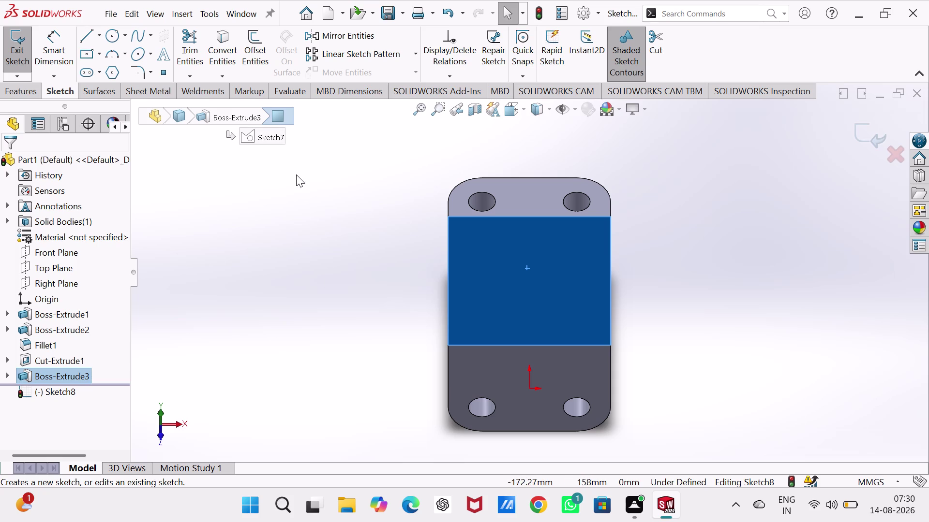
Sketch a circle on the bracket's upper front face and dimension its diameter to 80 mm.
click(116, 40)
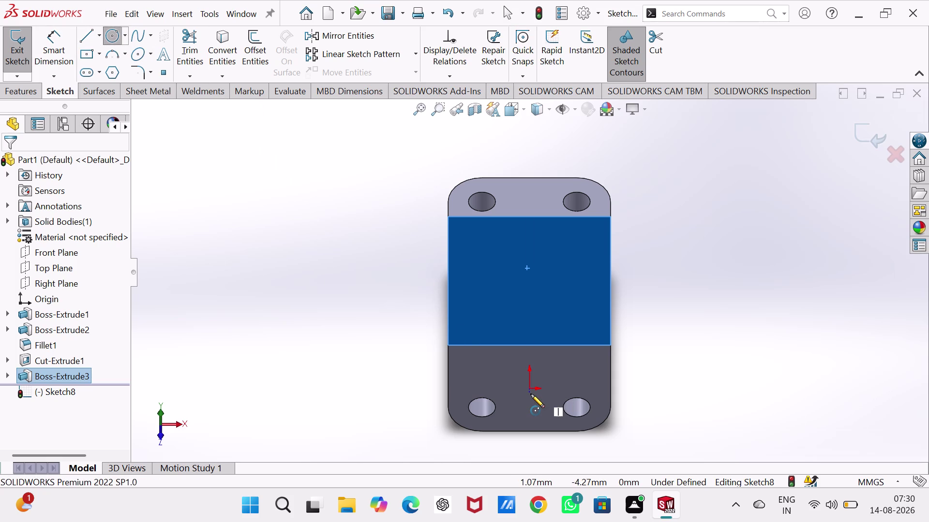
click(528, 255)
click(566, 308)
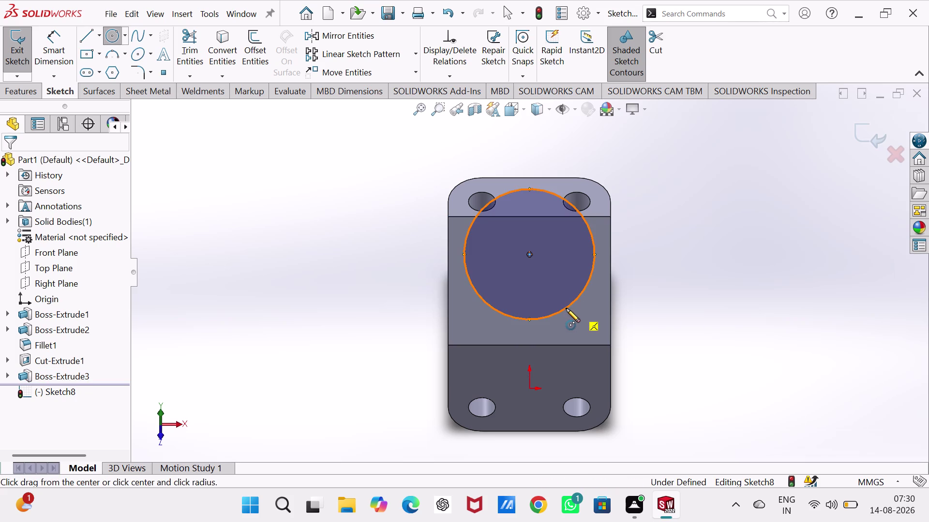
right_drag(698, 293, 698, 195)
click(591, 266)
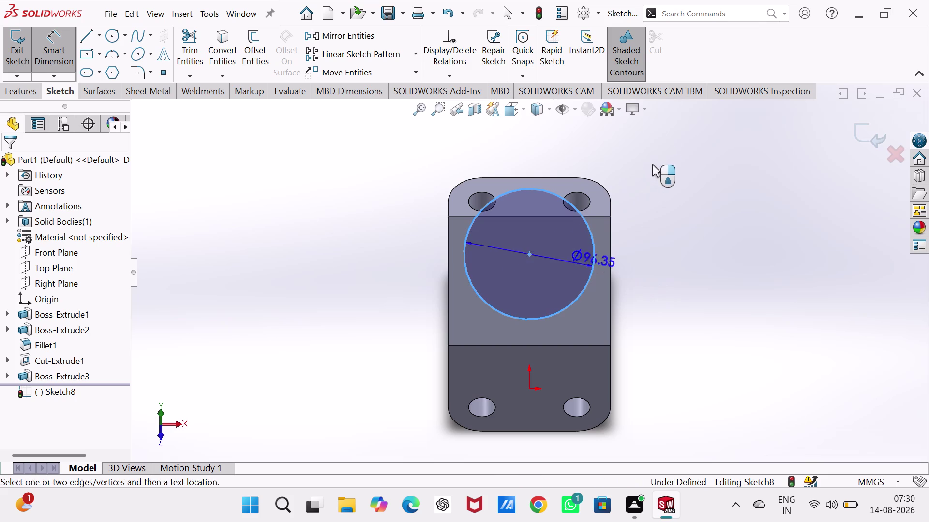
click(661, 150)
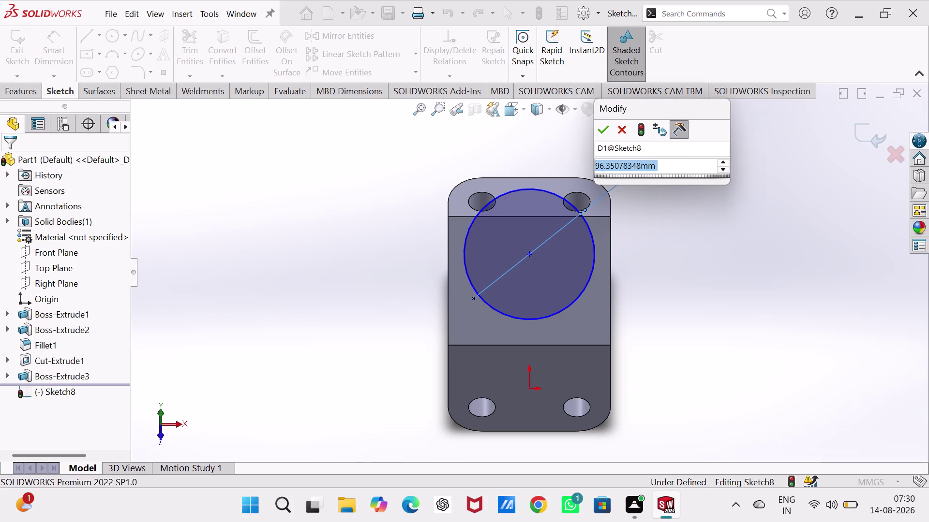
text(8)
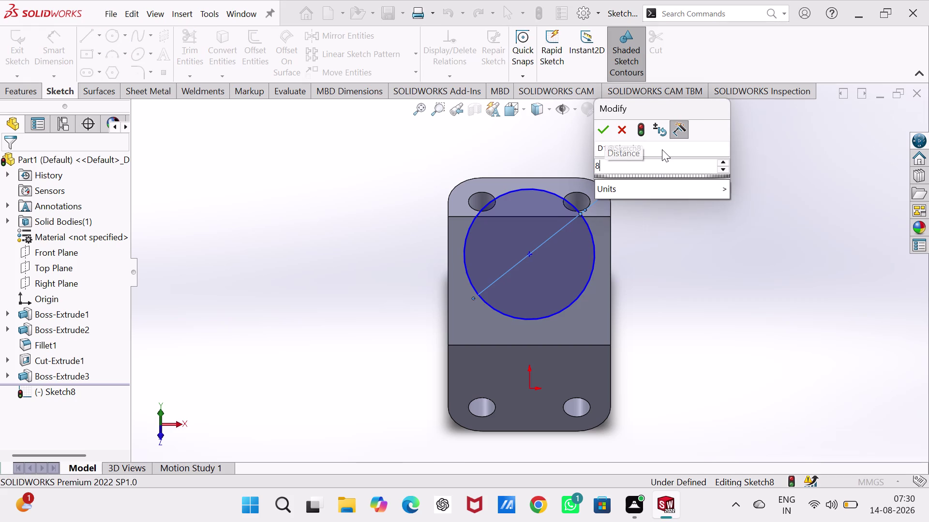
text(0)
key(Return)
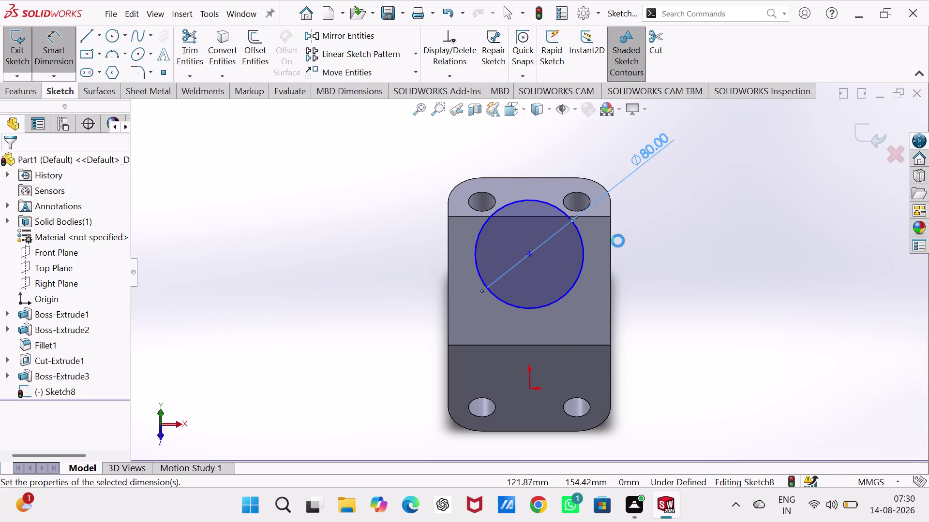
click(89, 42)
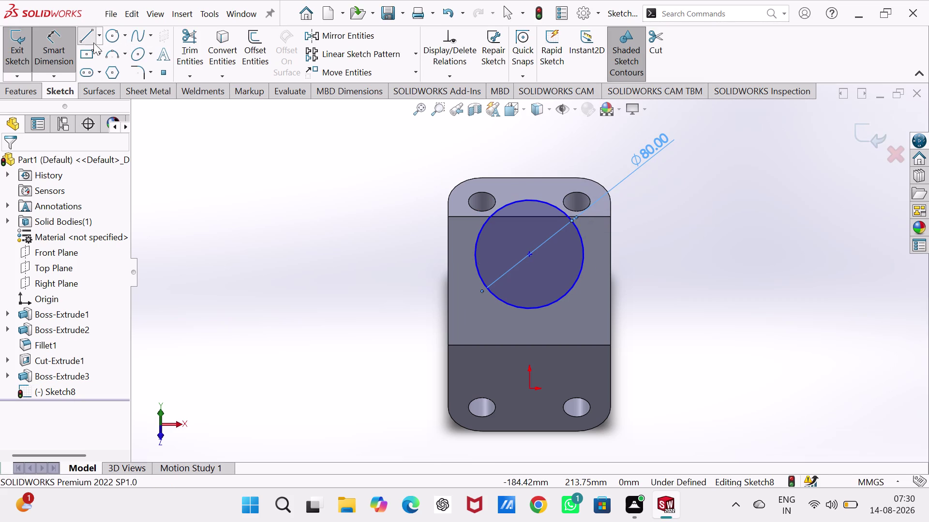
Draw two vertical lines from the bracket's lower edge up to both sides of the 80 mm circle.
click(474, 256)
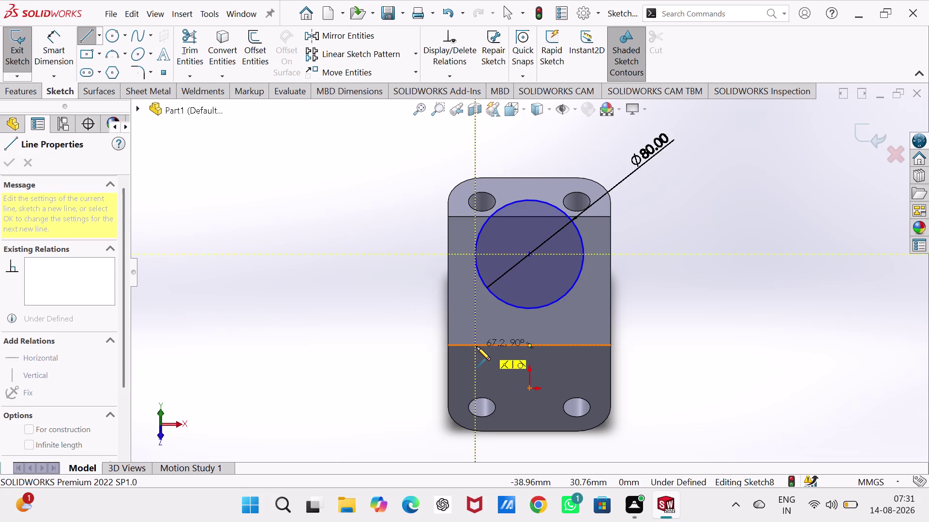
click(476, 345)
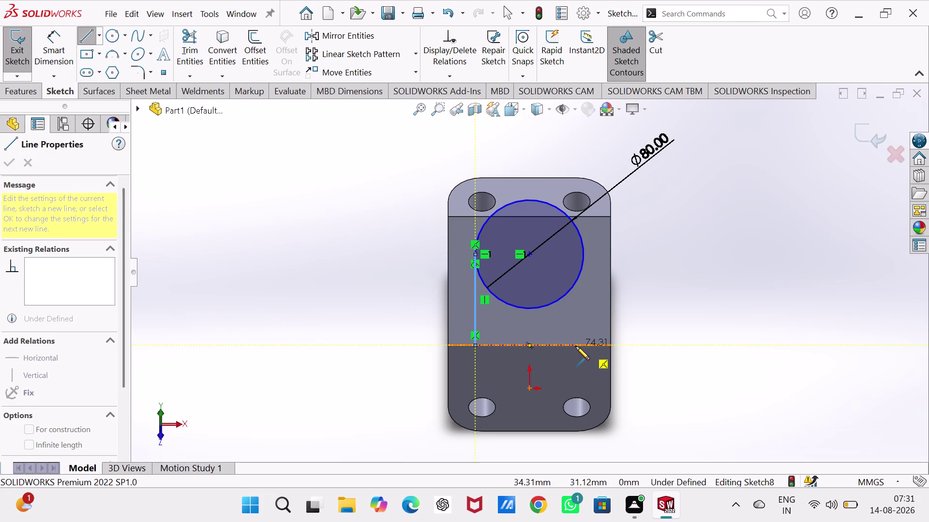
click(583, 345)
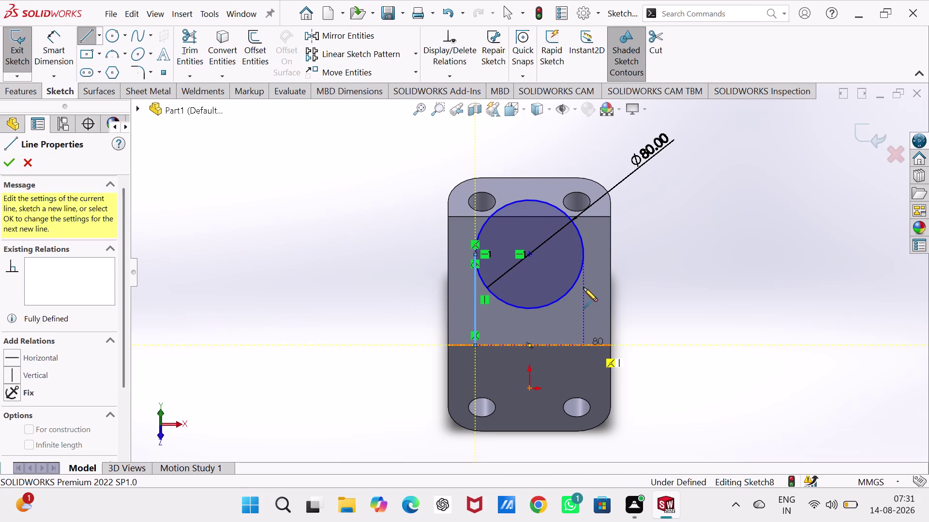
click(584, 253)
key(Escape)
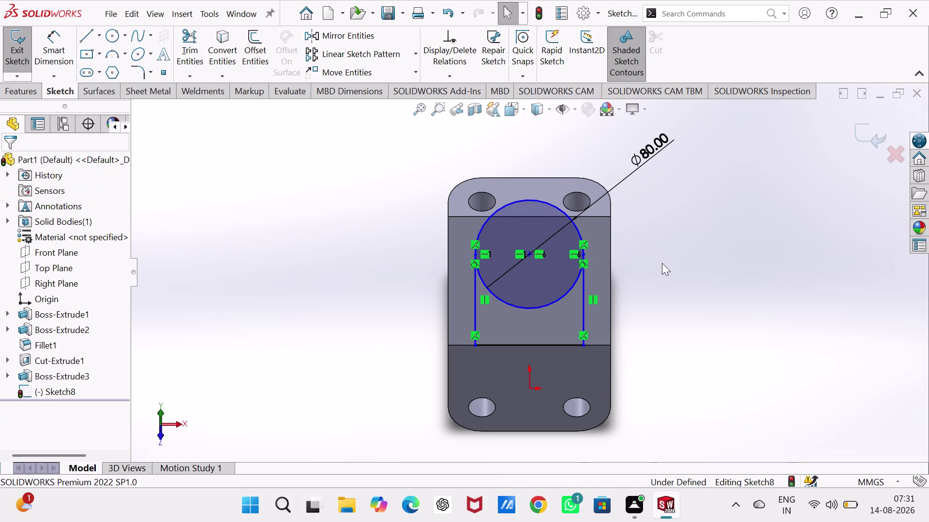
click(195, 46)
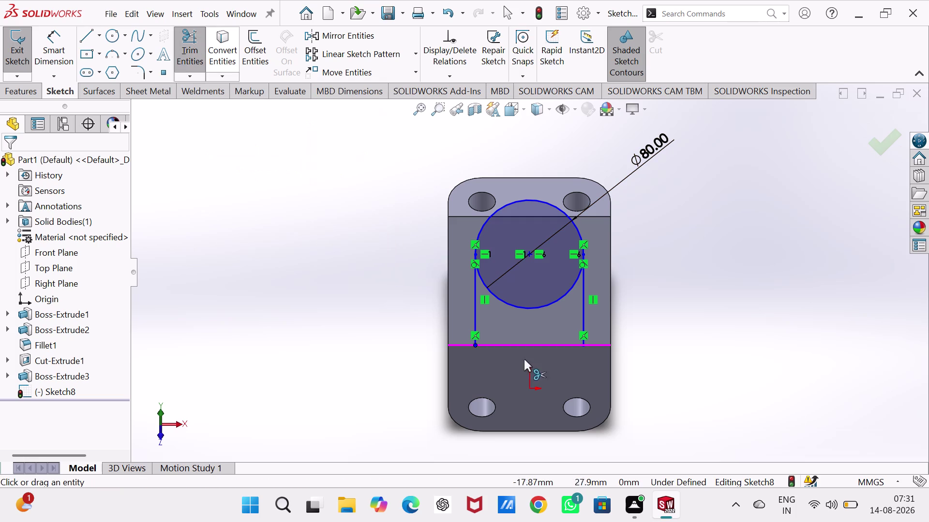
Trim away the circle's lower arc, then start and cancel an arc-centre-to-origin dimension.
click(525, 309)
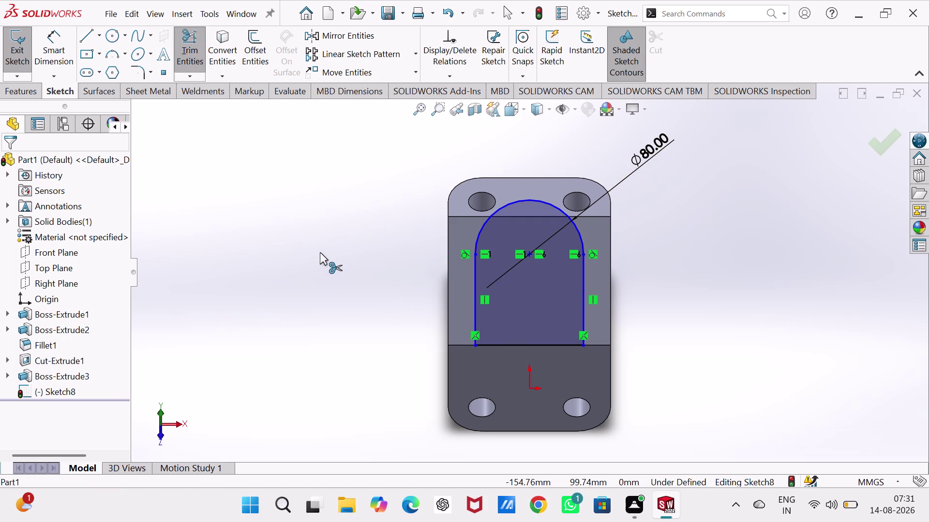
key(Escape)
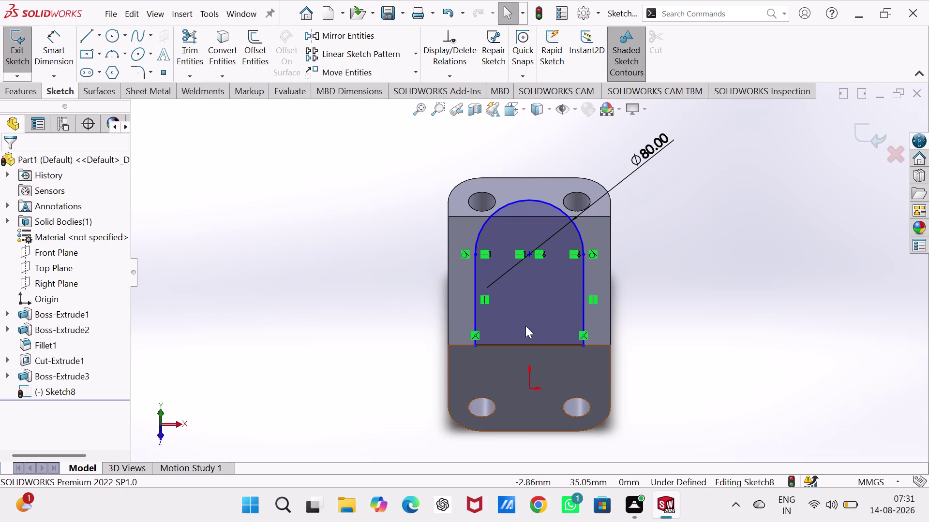
right_drag(270, 372, 290, 195)
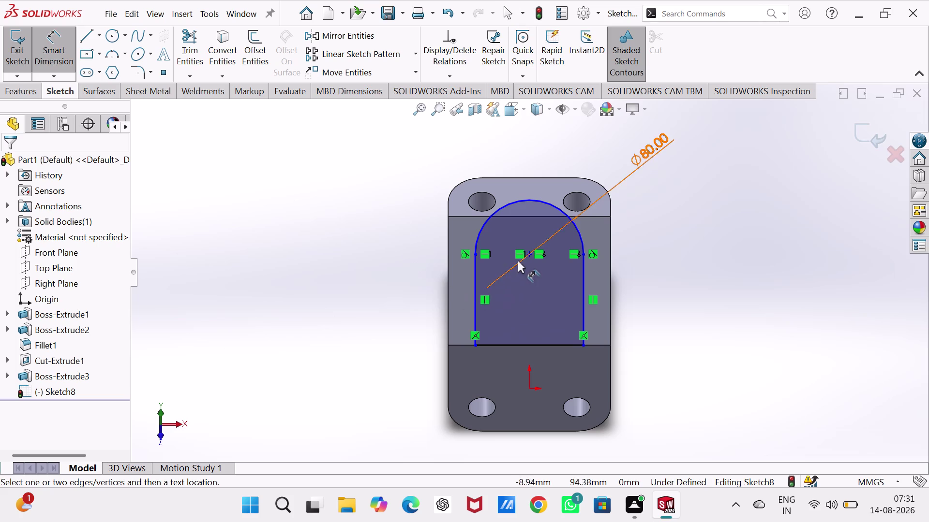
click(528, 254)
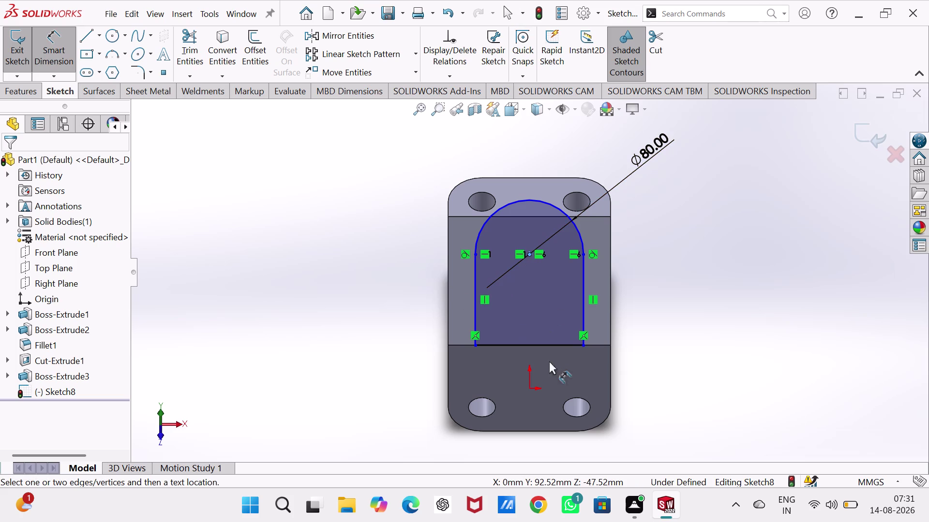
click(531, 389)
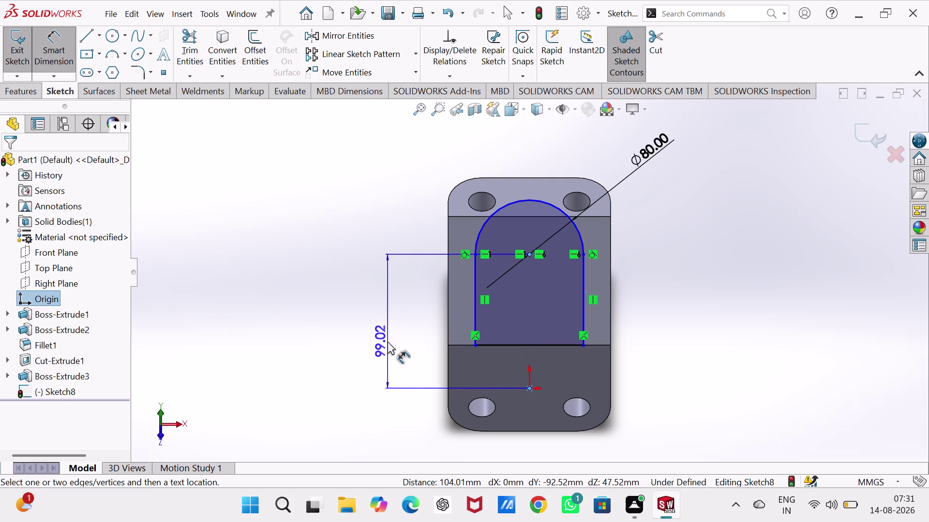
key(Escape)
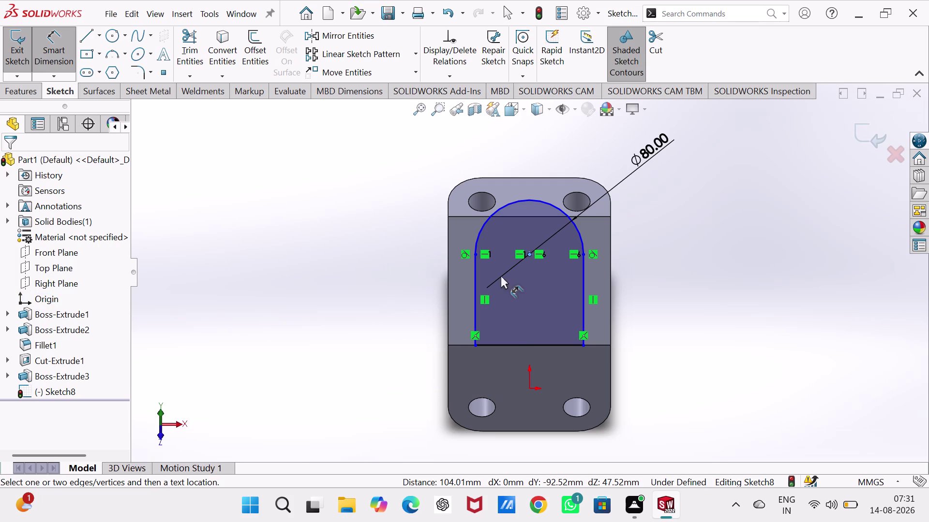
Zoom in and out to inspect the trimmed U-shaped profile.
scroll(up, 3)
scroll(down, 3)
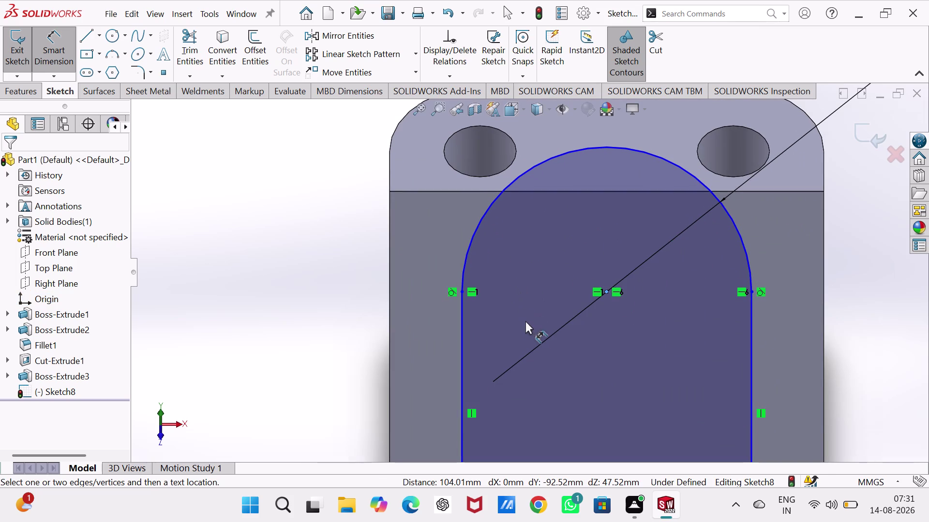
scroll(up, 3)
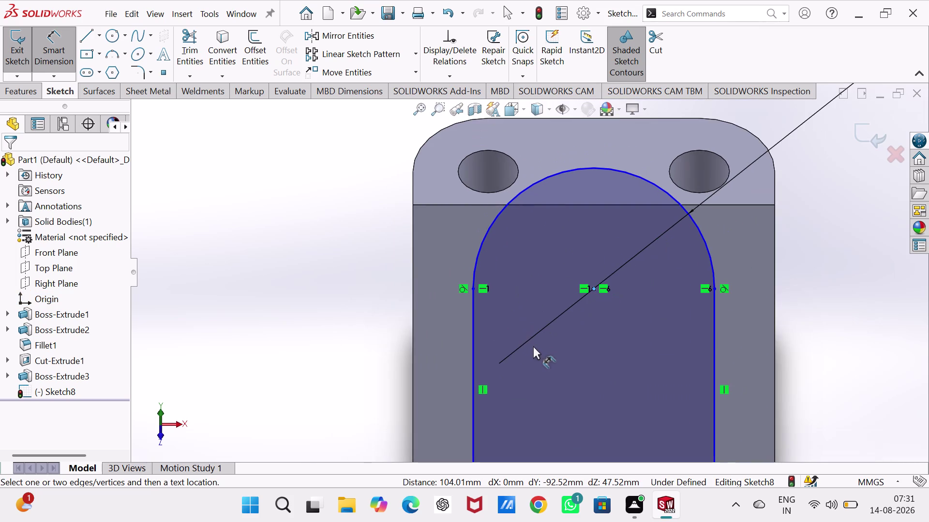
scroll(up, 3)
scroll(down, 3)
scroll(down, 3)
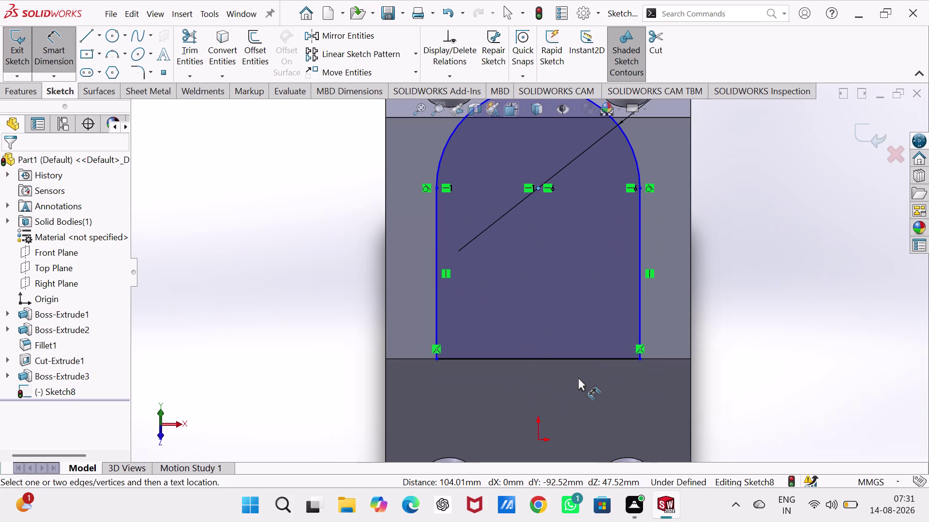
key(Escape)
key(Escape)
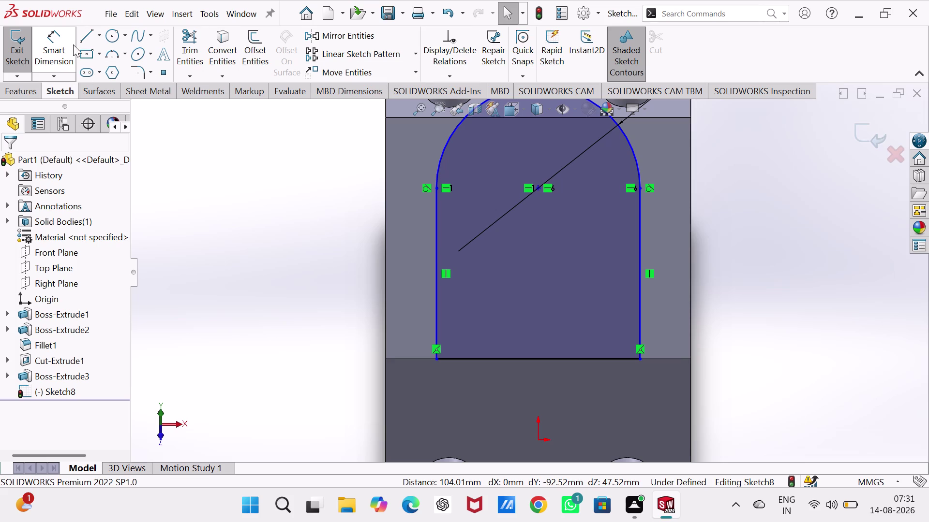
Draw a vertical centreline from the origin up into the middle of the U-shaped profile.
click(98, 34)
click(101, 68)
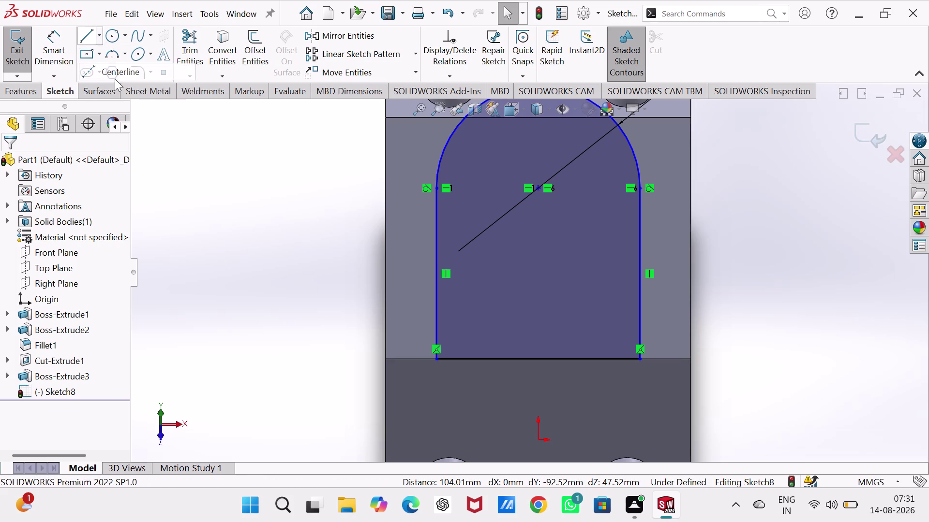
click(538, 439)
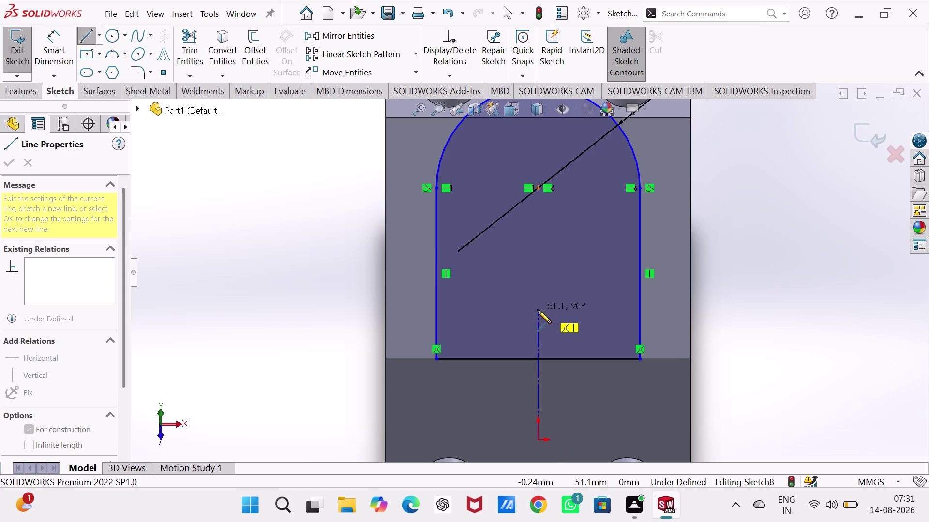
click(538, 310)
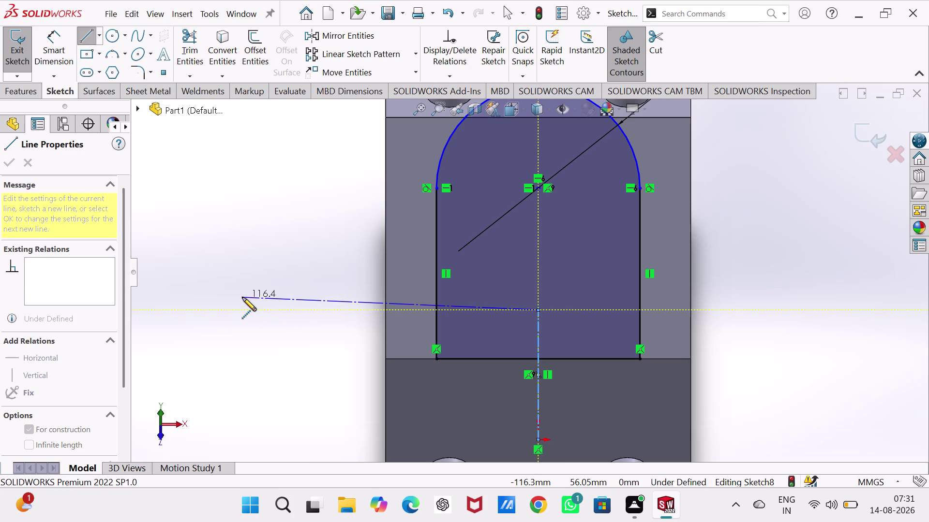
key(Escape)
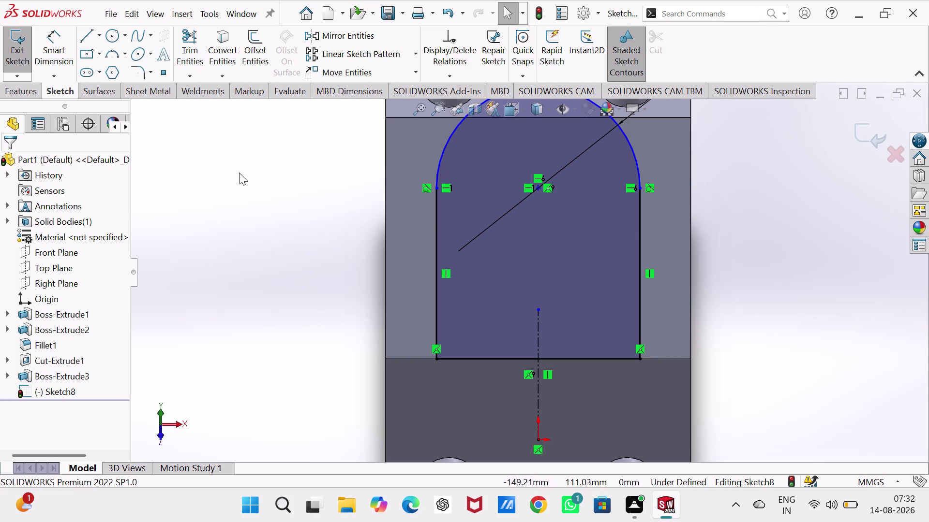
click(439, 313)
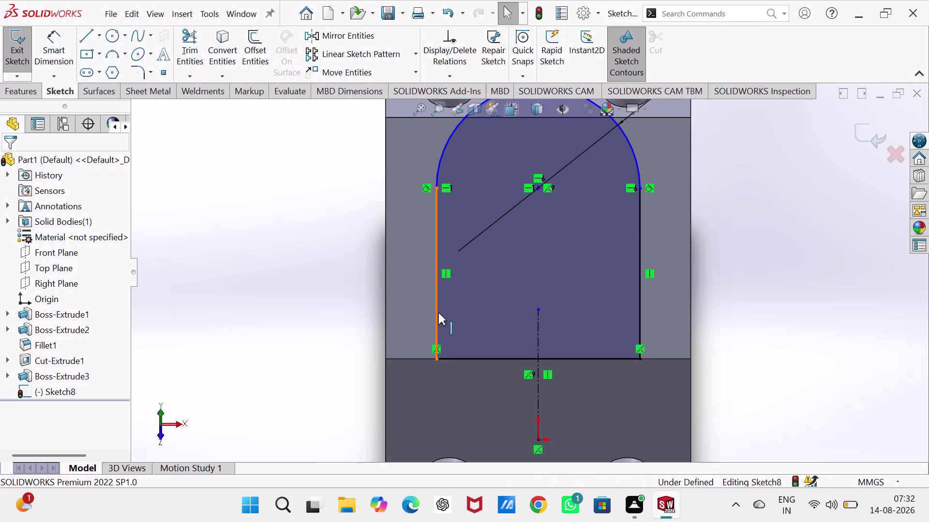
Make the slot's two vertical side lines symmetric about the centreline.
click(639, 303)
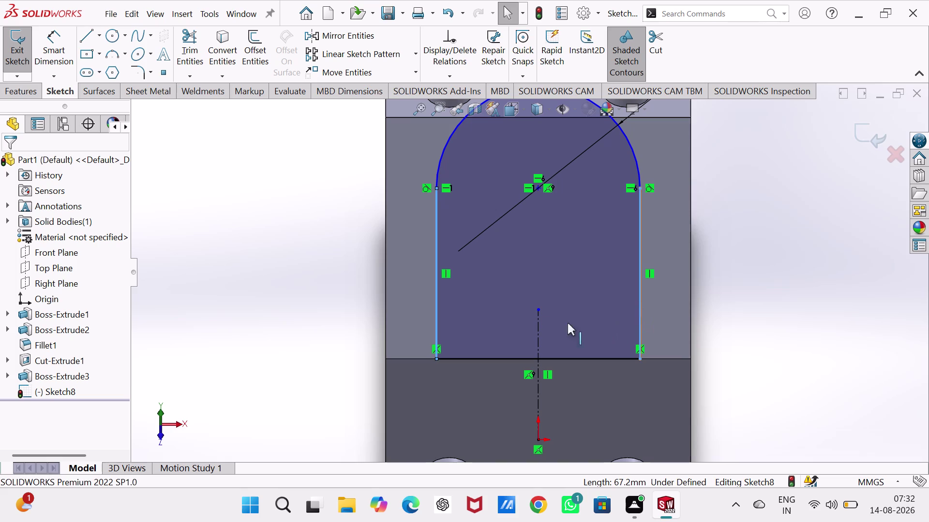
click(536, 313)
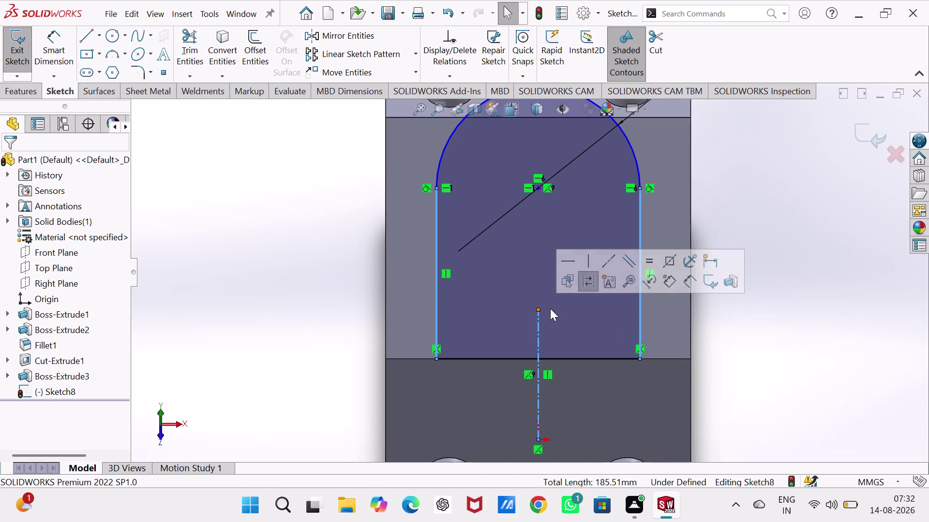
click(669, 260)
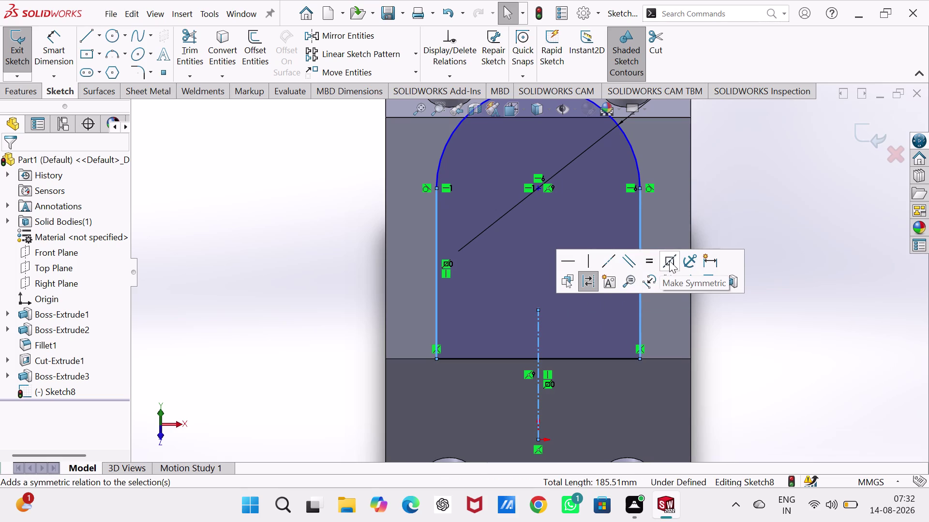
click(293, 252)
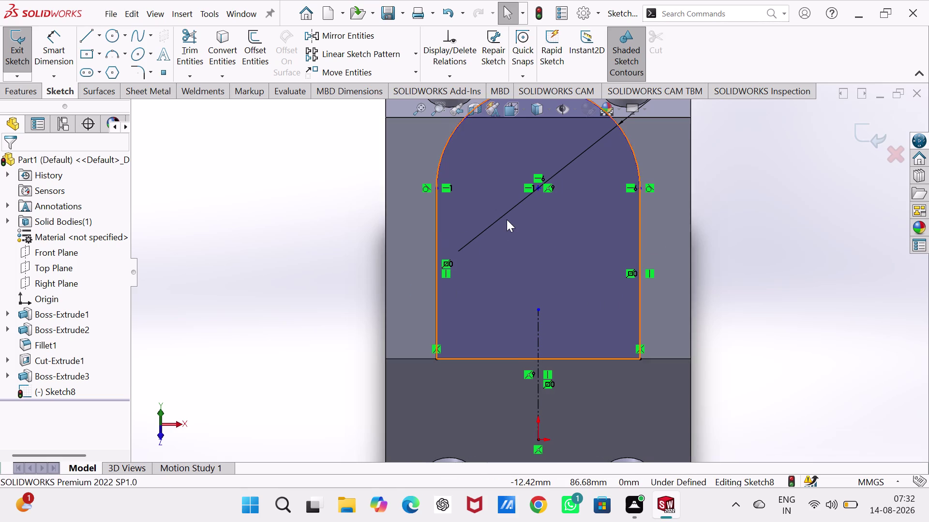
scroll(up, 3)
scroll(down, 3)
scroll(up, 3)
scroll(down, 3)
scroll(up, 3)
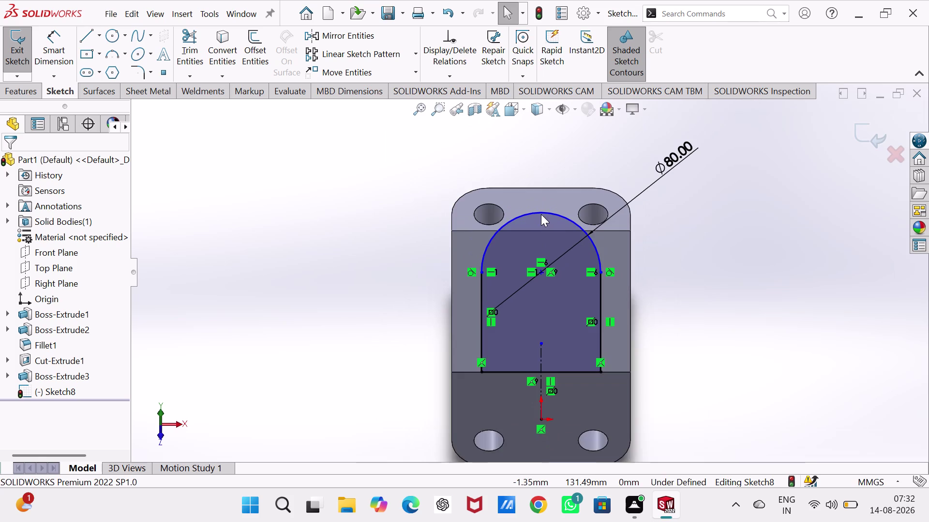
scroll(down, 3)
Delete the Ø80.00 dimension and dimension the top arc with a 40 mm radius.
click(738, 140)
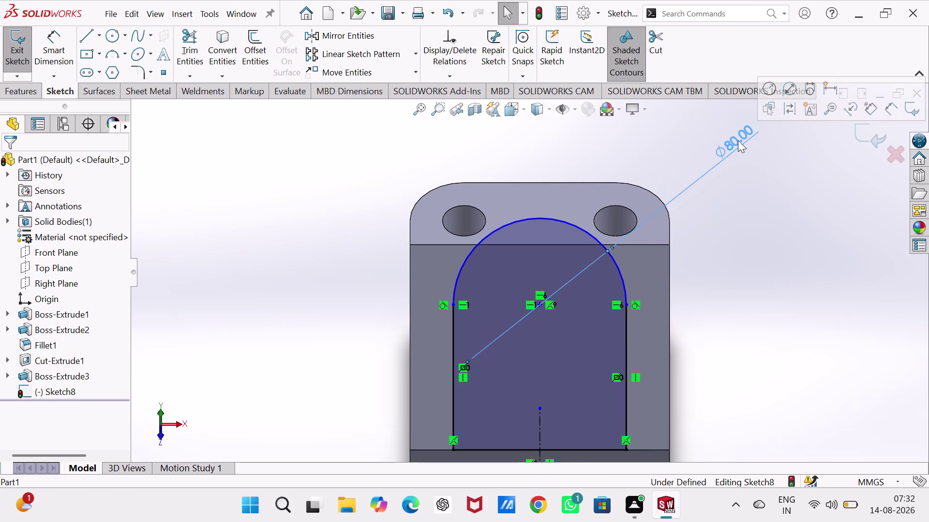
key(Delete)
right_drag(286, 365, 286, 359)
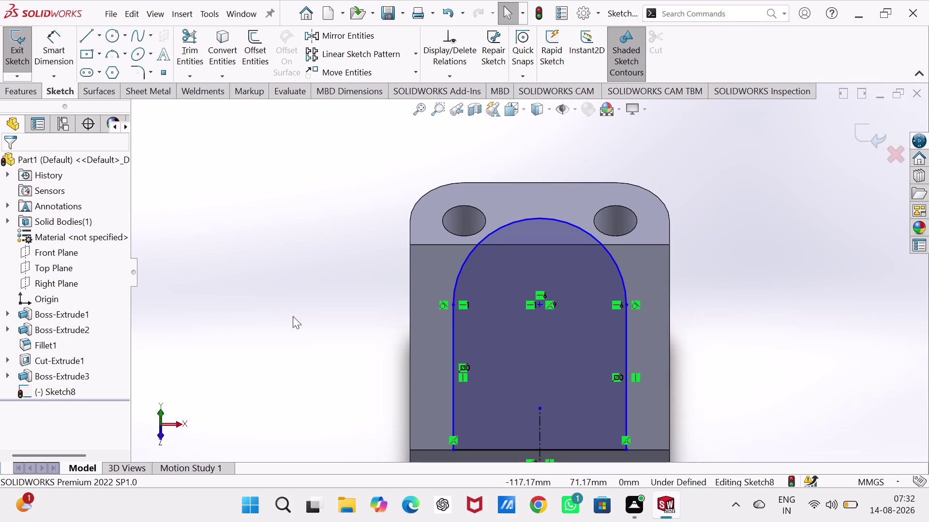
right_drag(286, 360, 299, 211)
click(565, 222)
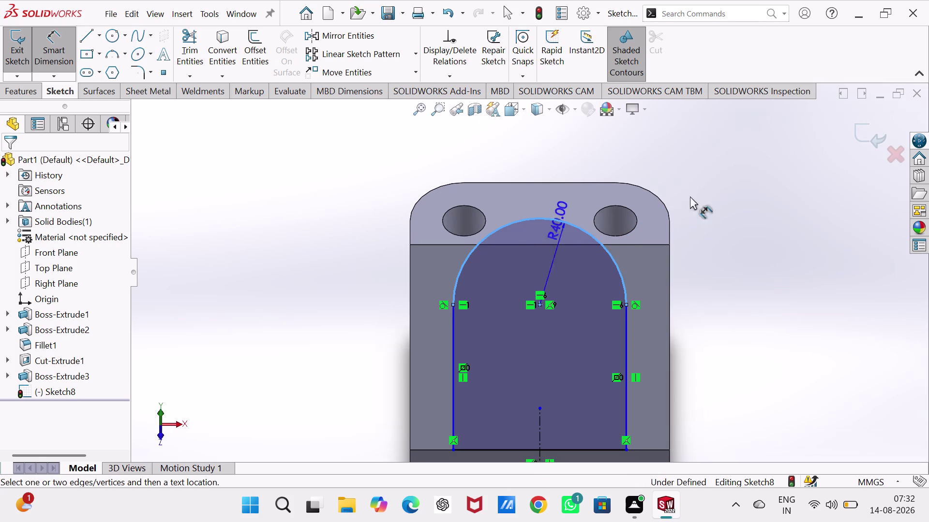
click(740, 178)
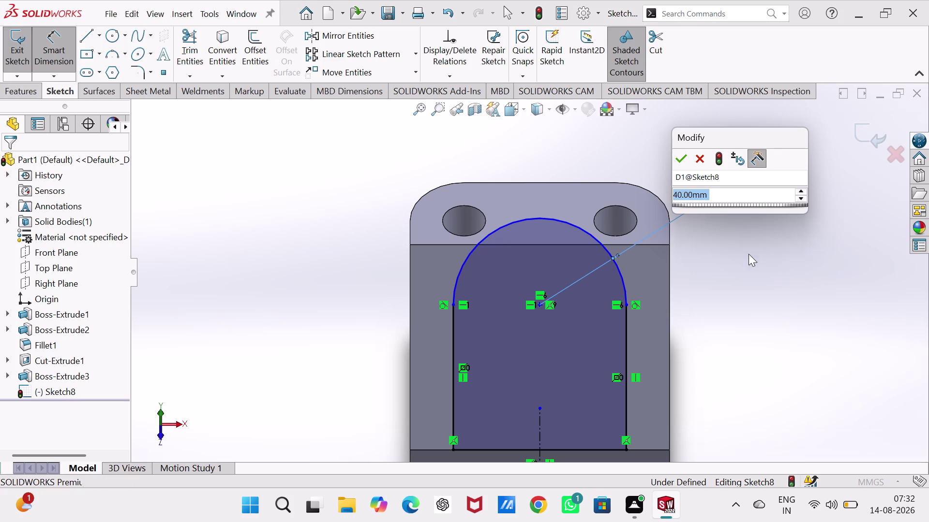
click(676, 161)
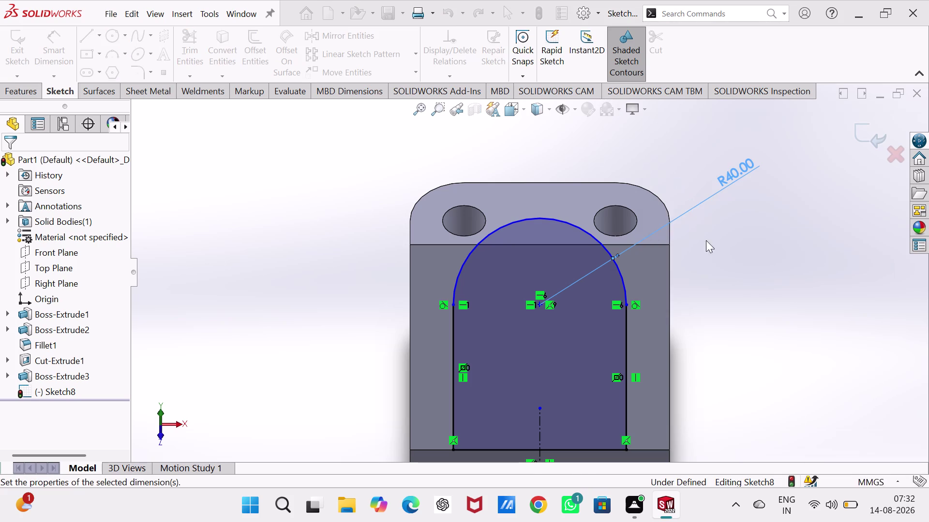
click(802, 314)
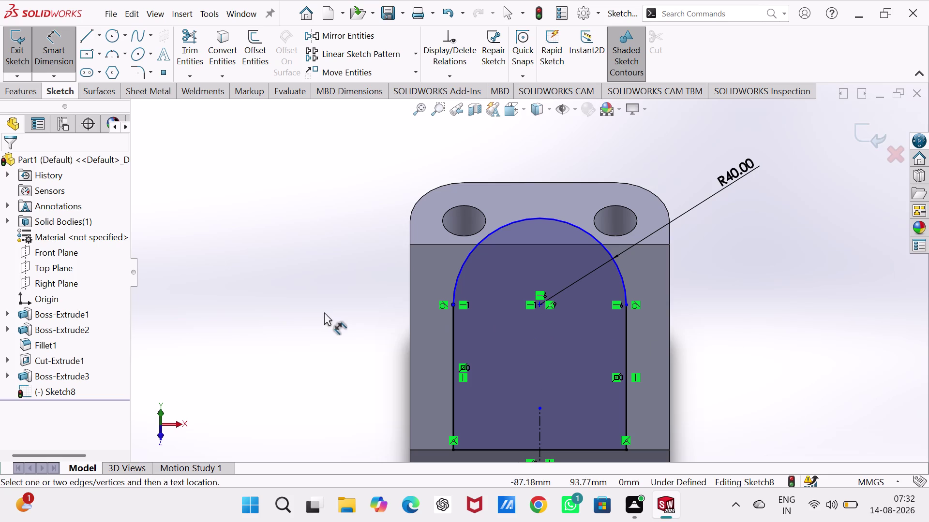
Add a Vertical relation between the arc's centre point and the centreline's endpoint.
key(Escape)
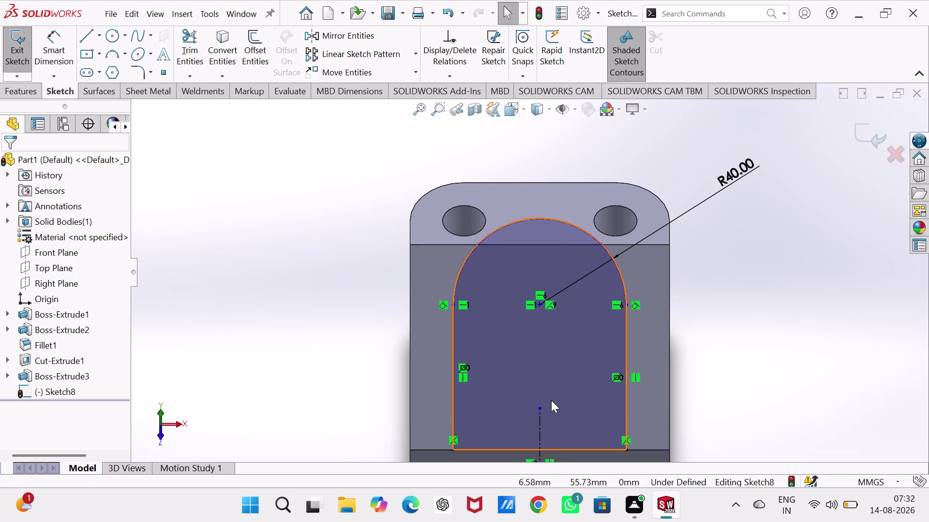
click(539, 408)
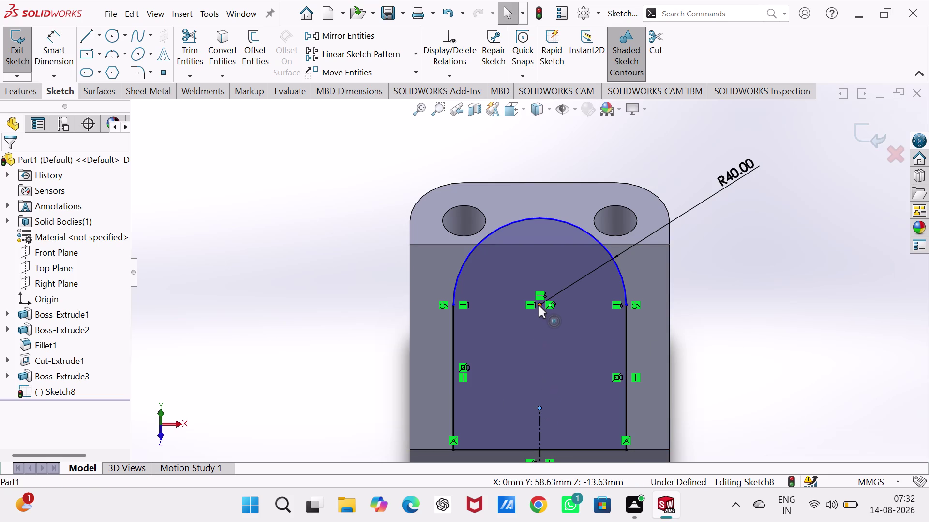
click(538, 304)
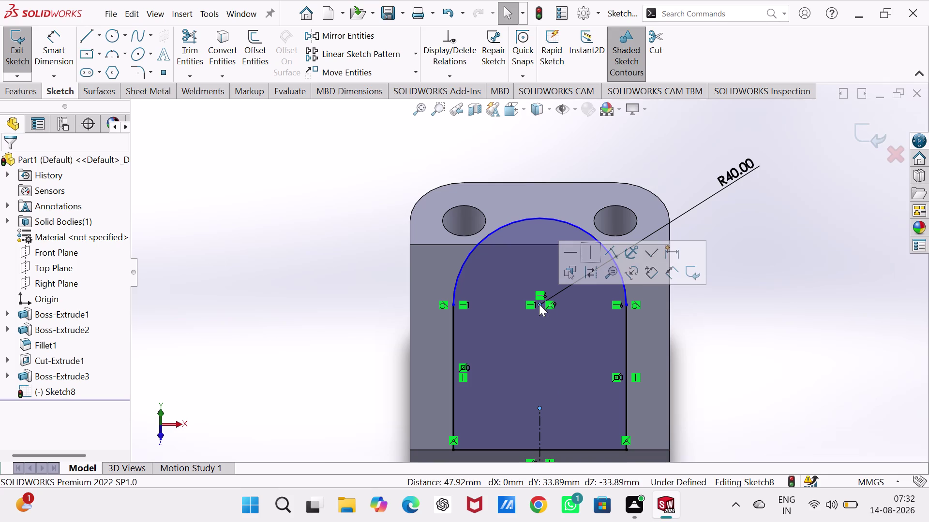
click(589, 258)
click(760, 333)
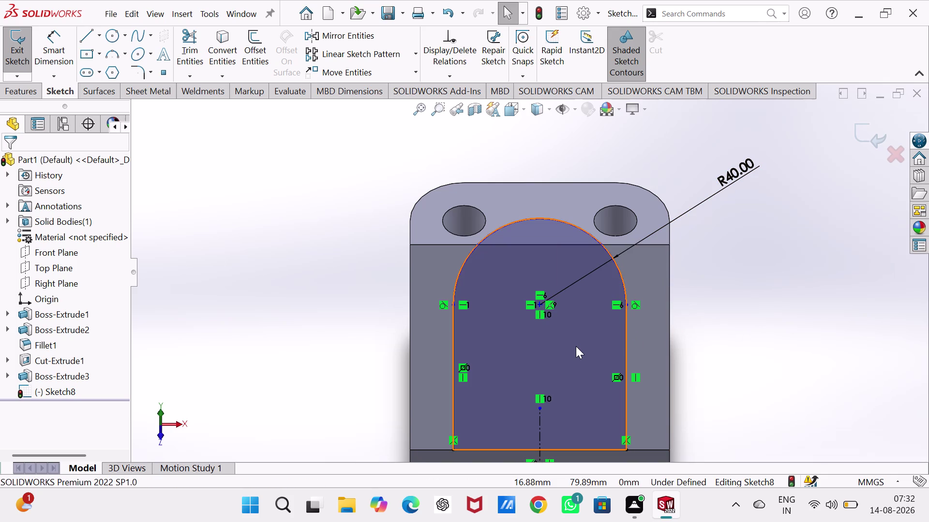
Zoom in and out to inspect the constrained slot sketch.
scroll(down, 3)
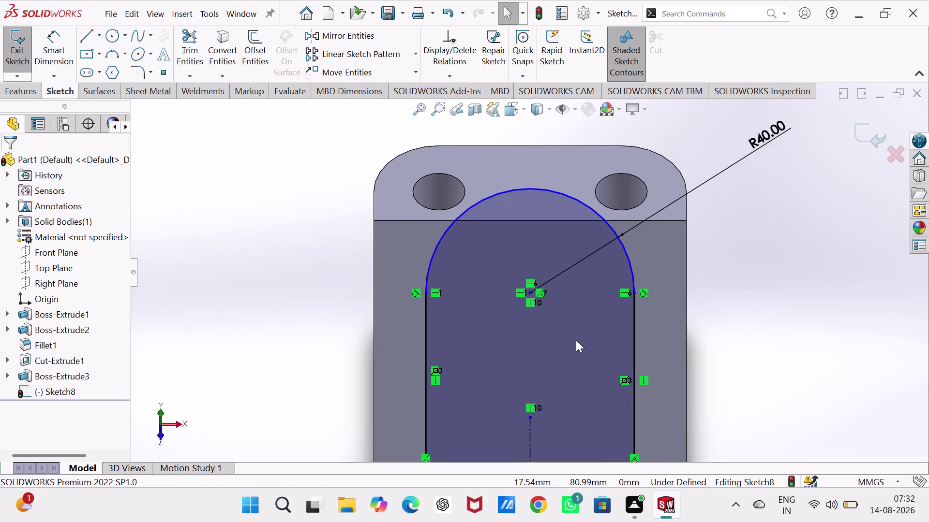
scroll(down, 3)
scroll(up, 3)
scroll(up, 3)
scroll(up, 3)
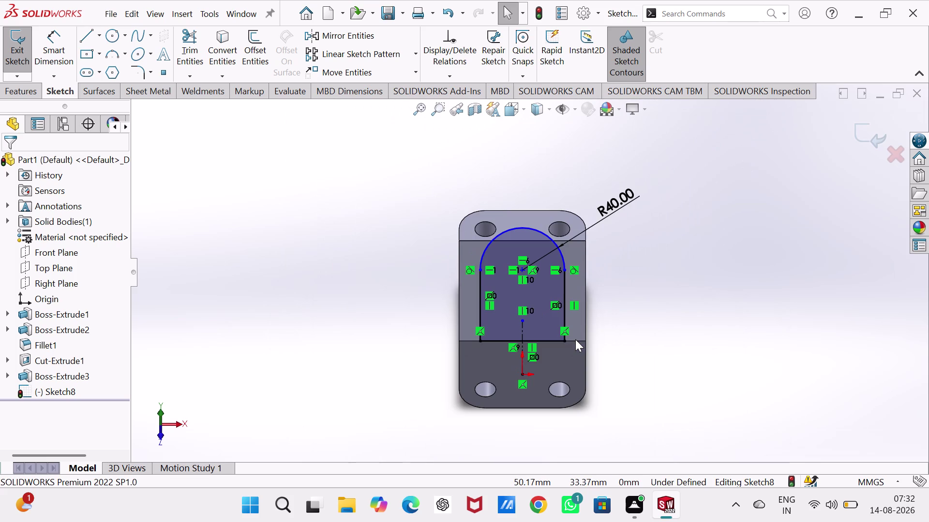
scroll(down, 3)
scroll(down, 3)
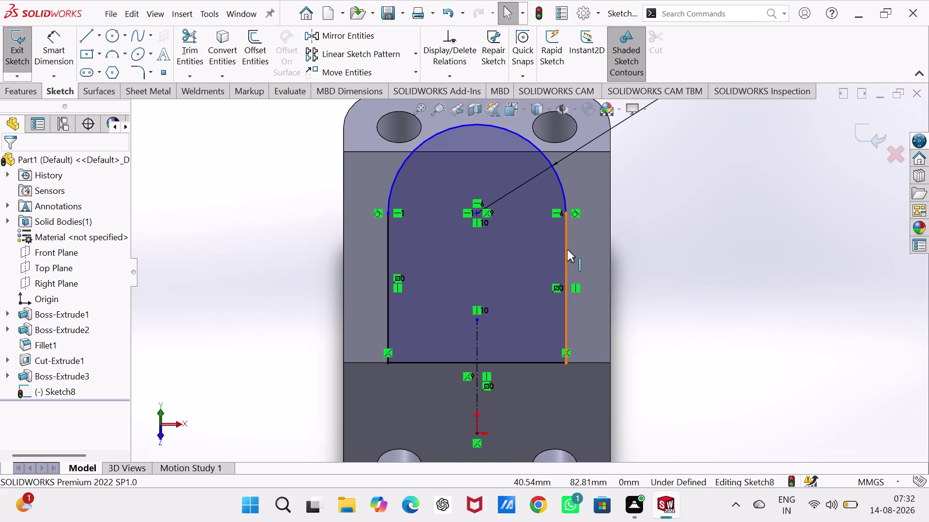
drag(564, 251, 553, 254)
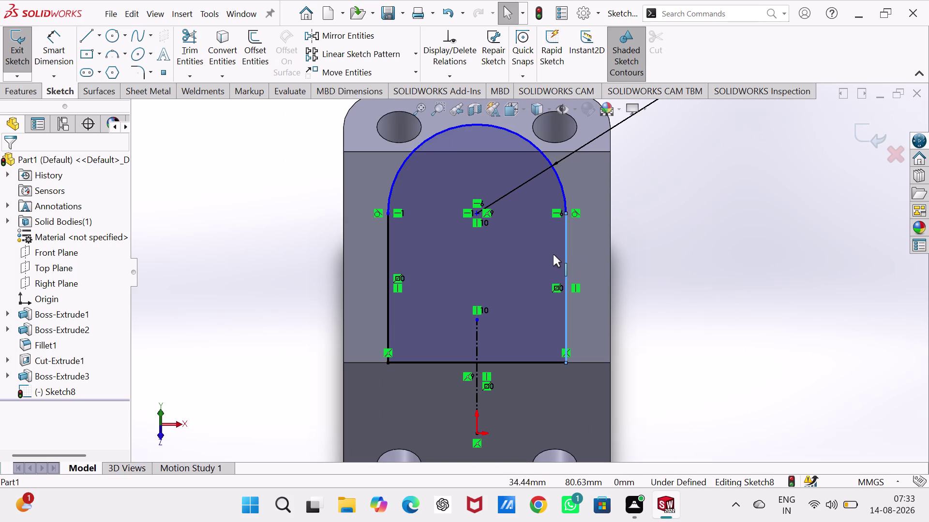
Dimension the arc centre 80 mm above the centreline's bottom end.
drag(553, 254, 553, 255)
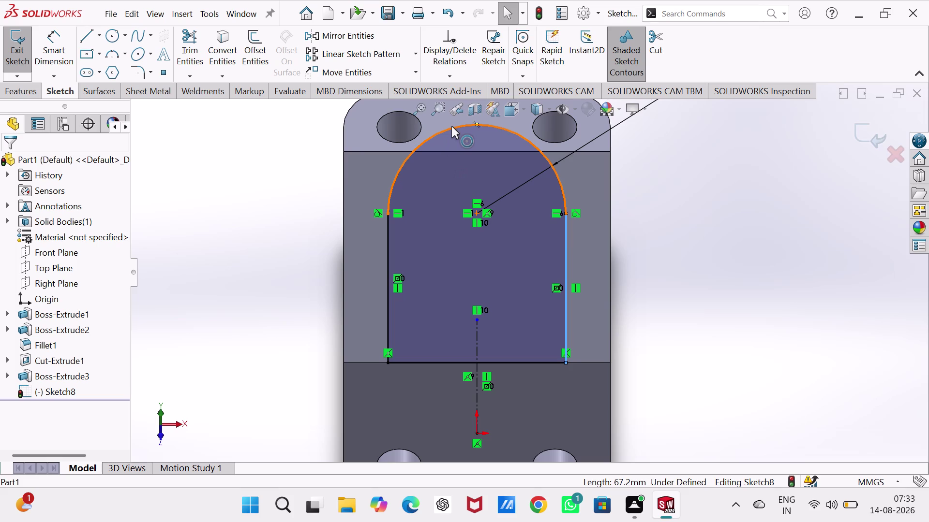
right_drag(287, 276, 286, 111)
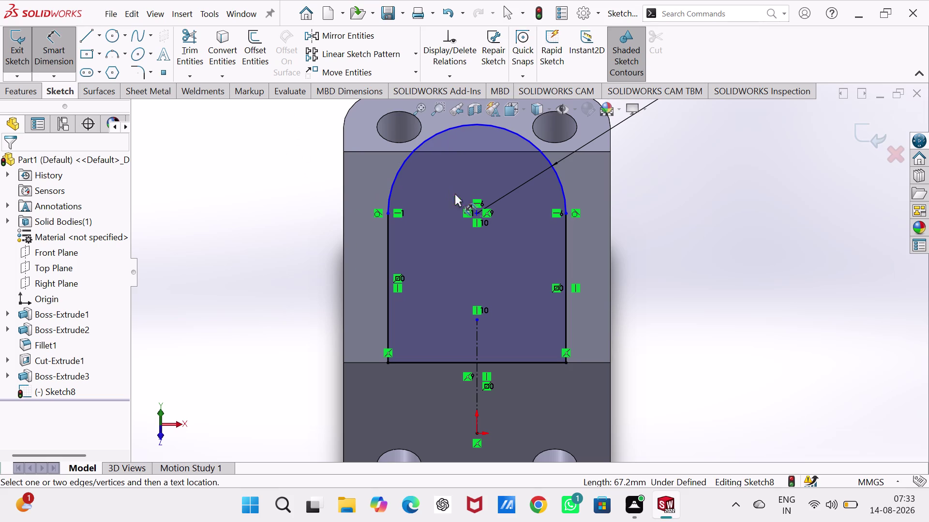
click(477, 211)
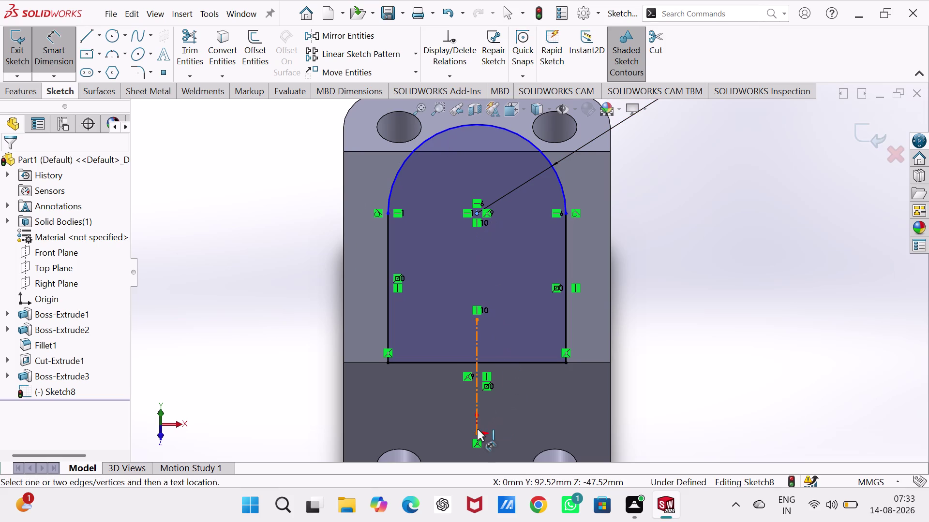
click(475, 433)
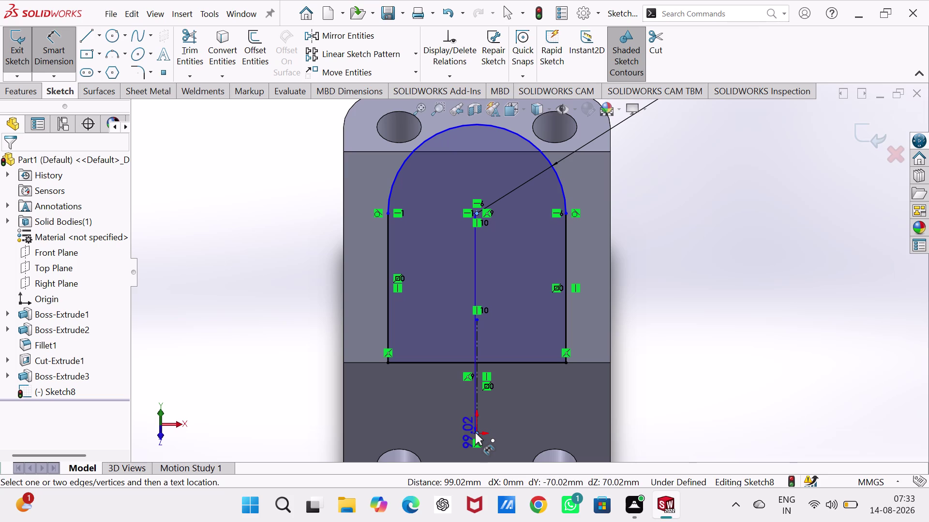
click(288, 311)
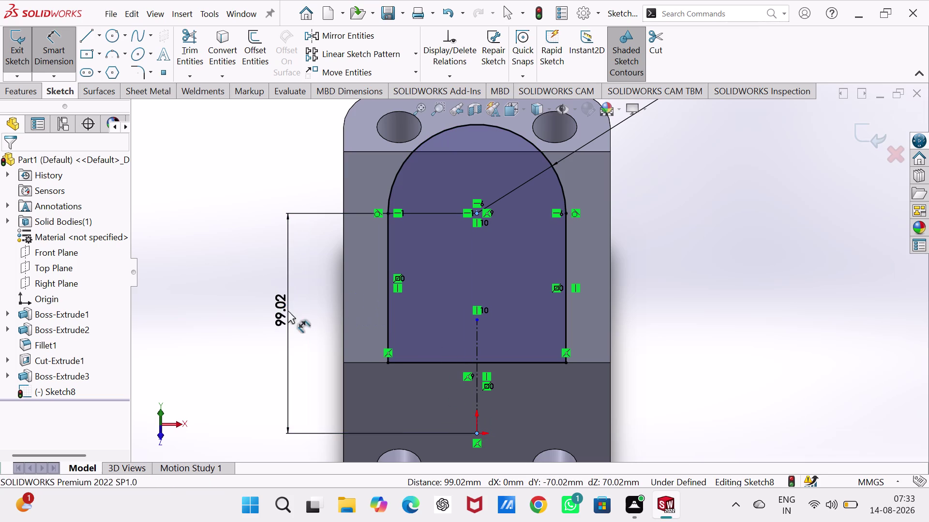
text(80)
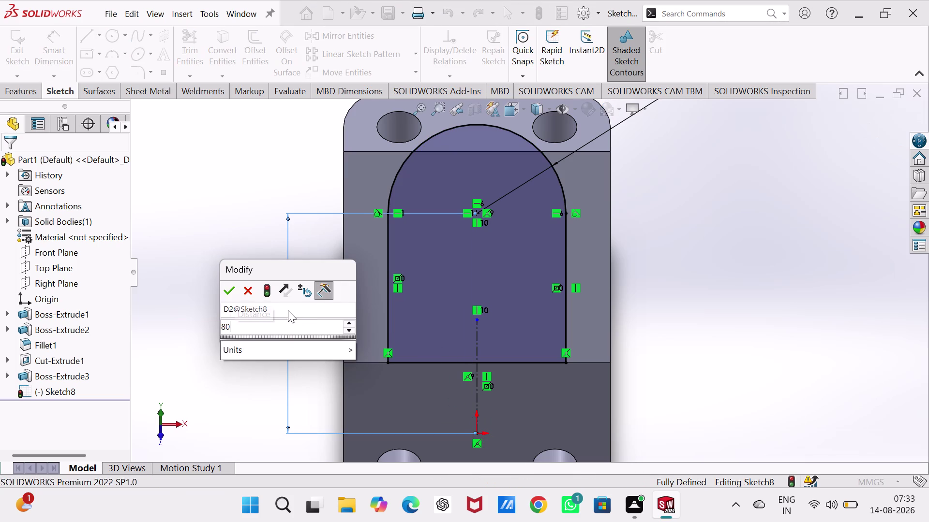
key(Return)
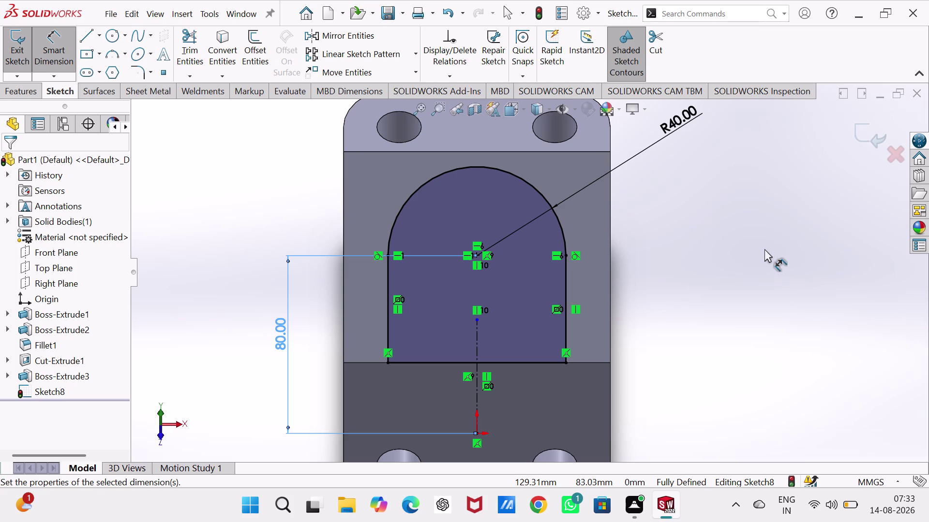
Delete the 80.00 distance dimension and clear the selection.
key(Escape)
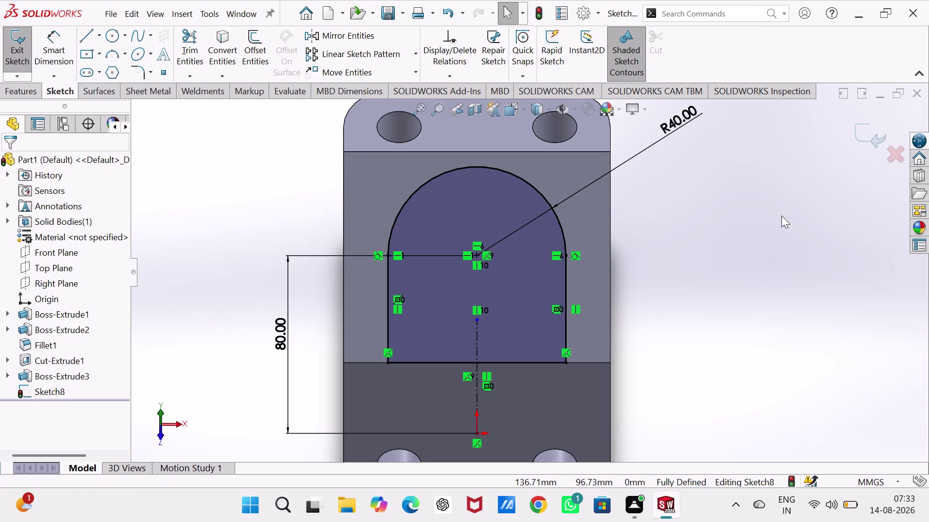
click(285, 313)
key(Delete)
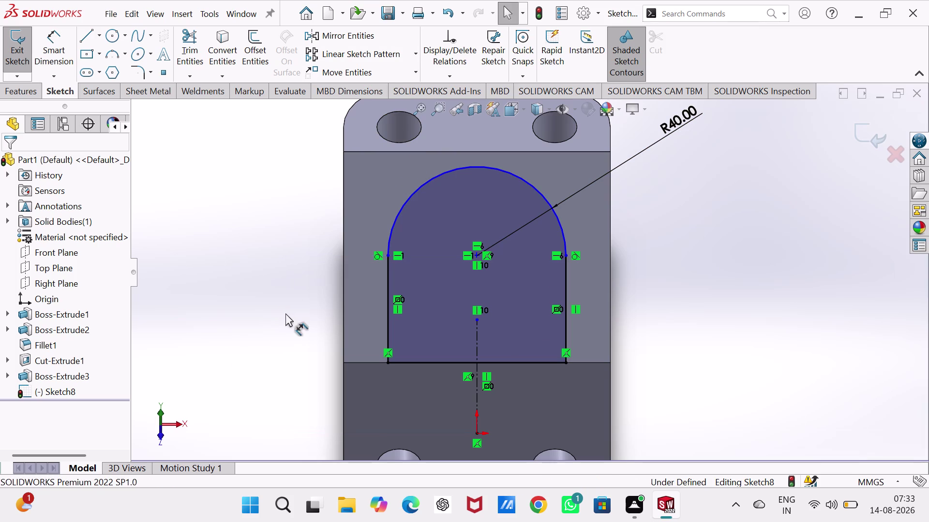
click(457, 152)
click(459, 168)
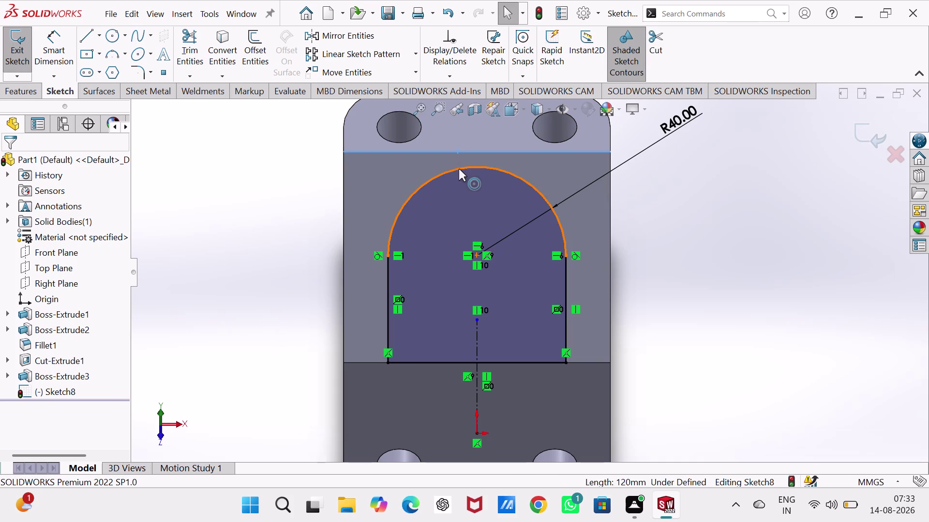
Make the top arc tangent to the top edge and draw a circle at the arc centre.
click(487, 119)
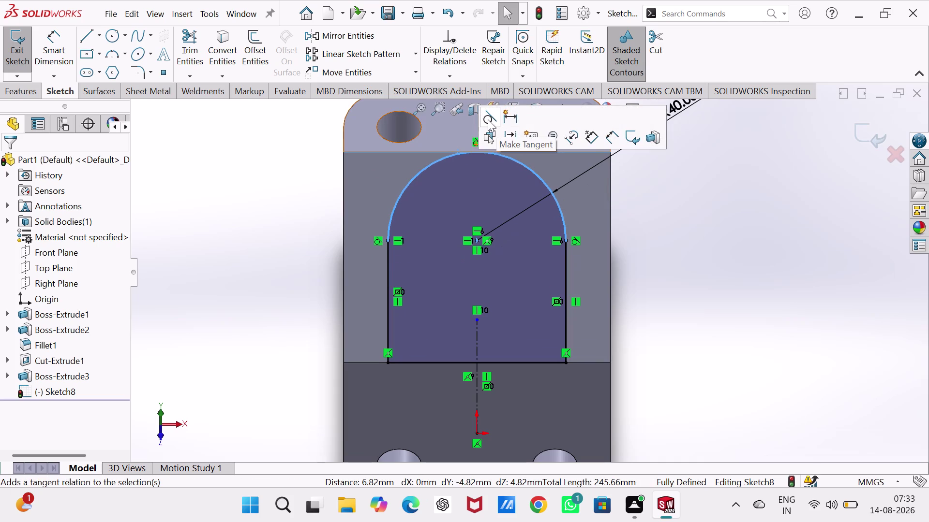
click(258, 232)
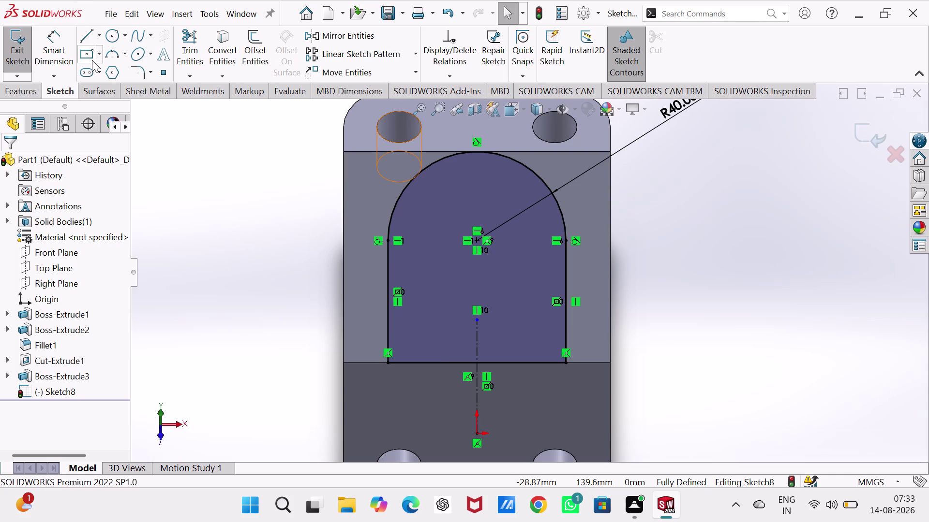
click(111, 36)
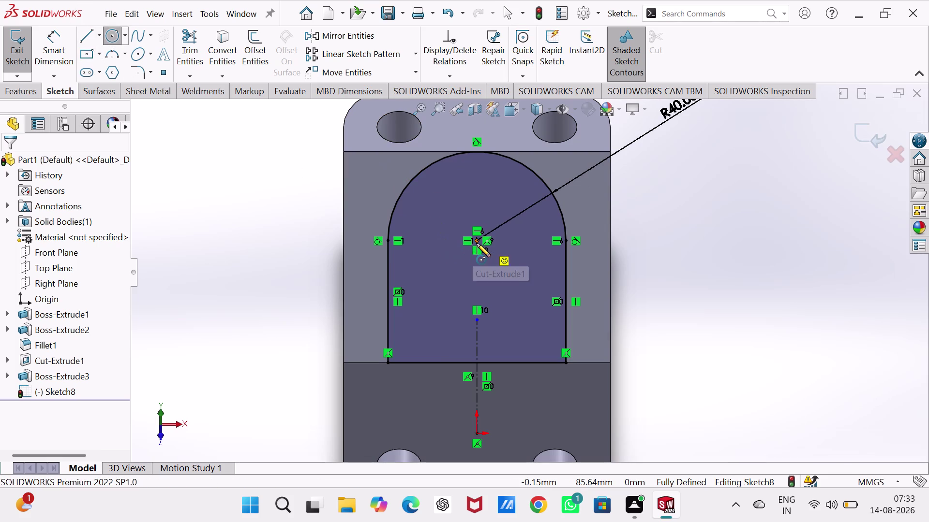
click(477, 242)
click(497, 281)
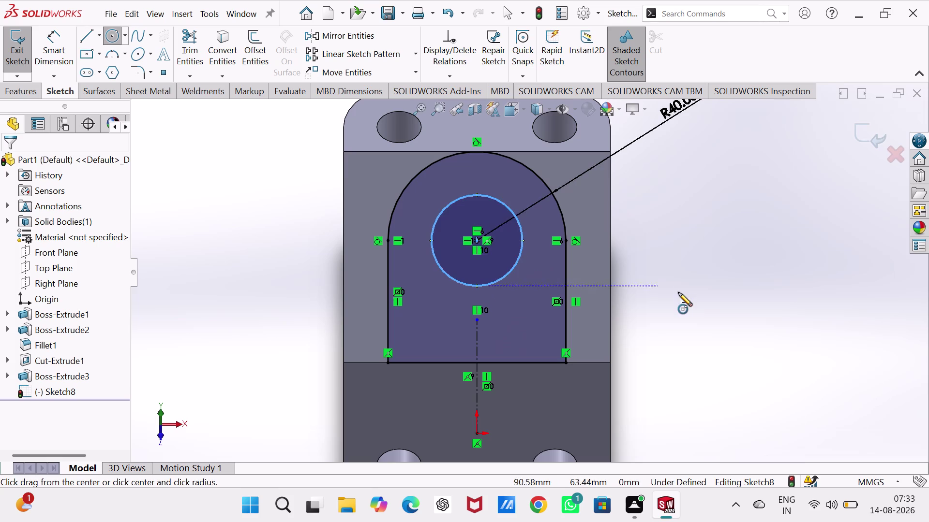
Dimension the new hole circle to 30 mm diameter and exit Sketch8.
right_drag(679, 288, 698, 185)
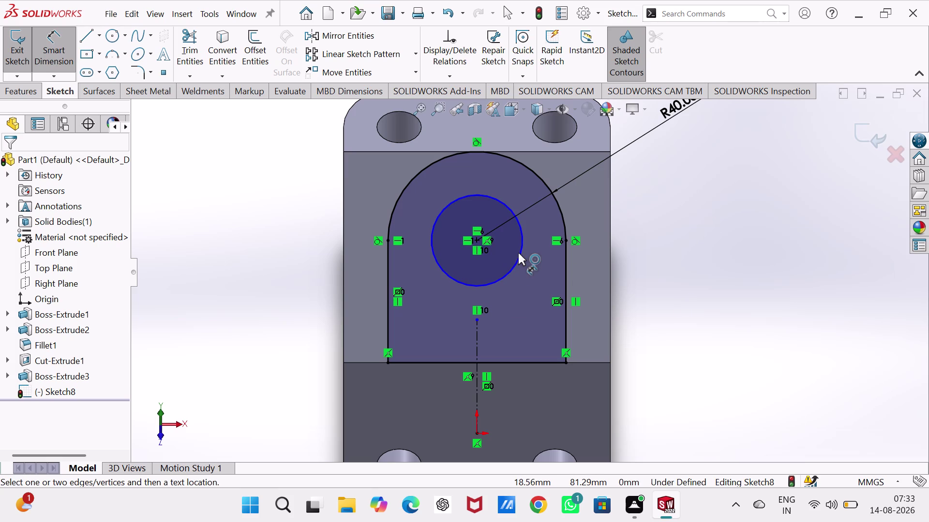
click(518, 253)
click(685, 192)
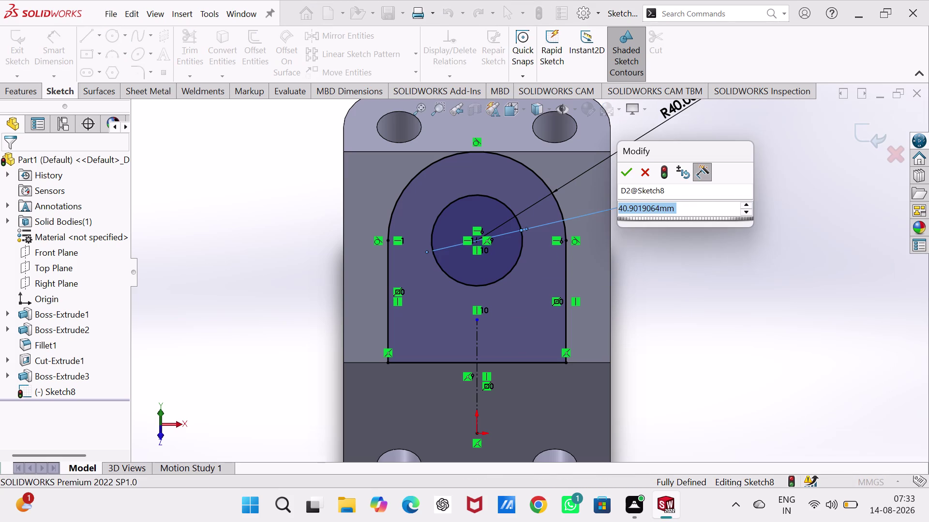
text(30)
key(Return)
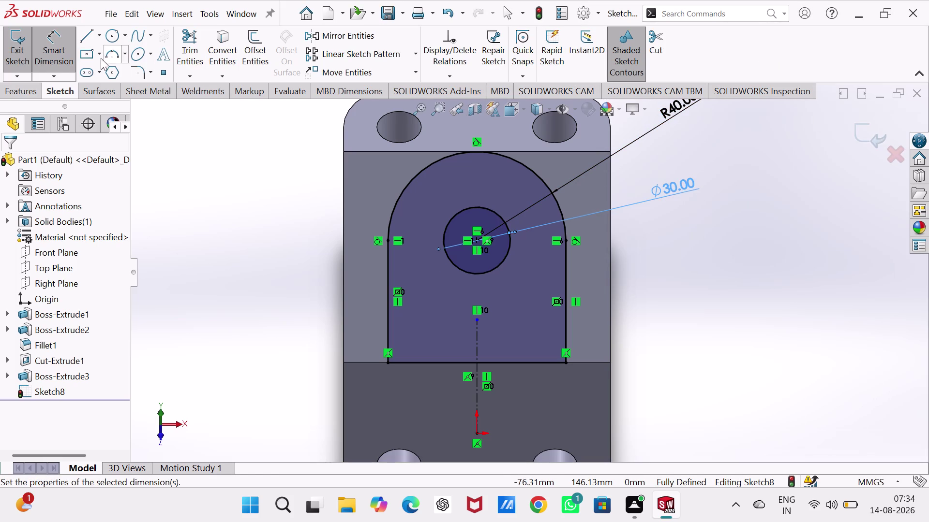
click(17, 50)
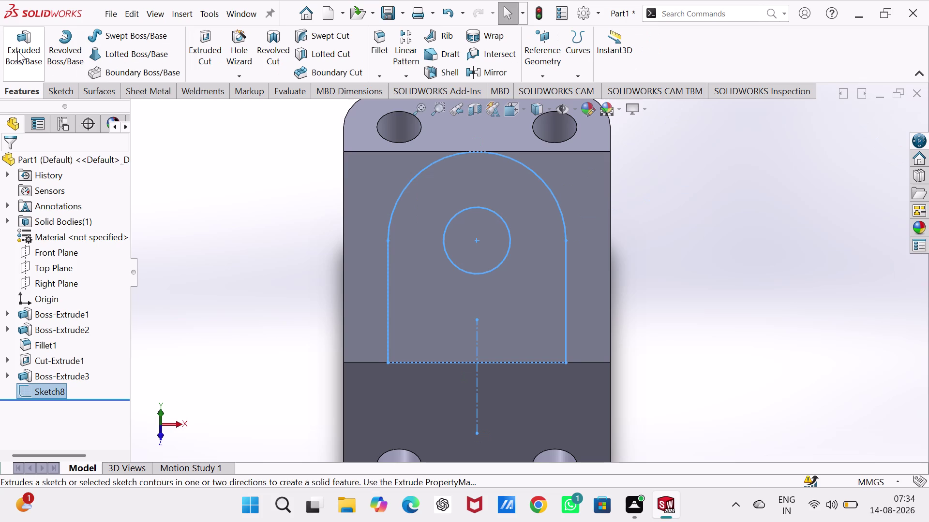
In isometric view, start an extruded cut from Sketch8 using the hole region and a second region.
key(ctrl+7)
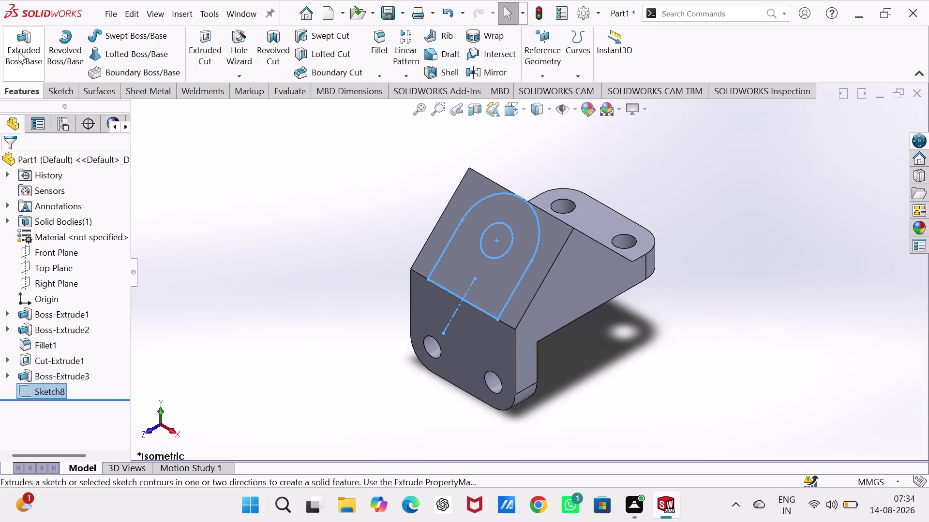
click(244, 271)
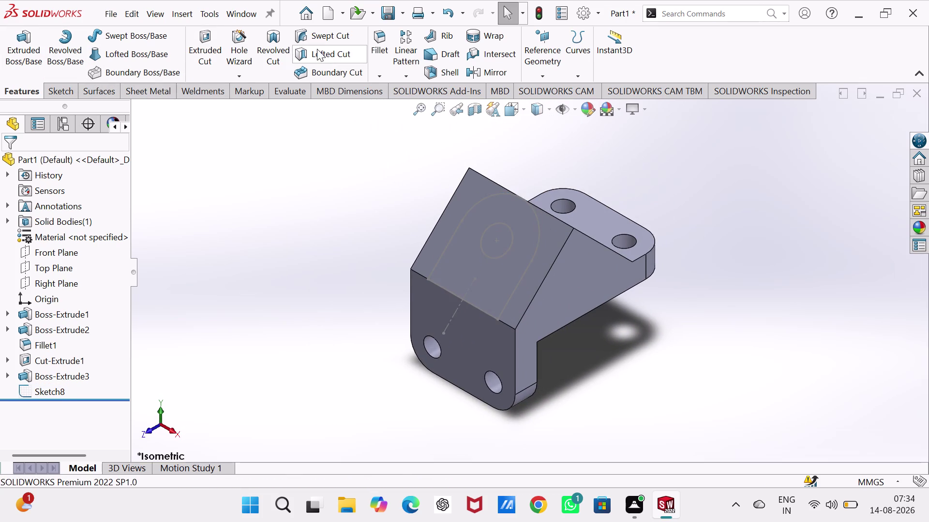
click(207, 42)
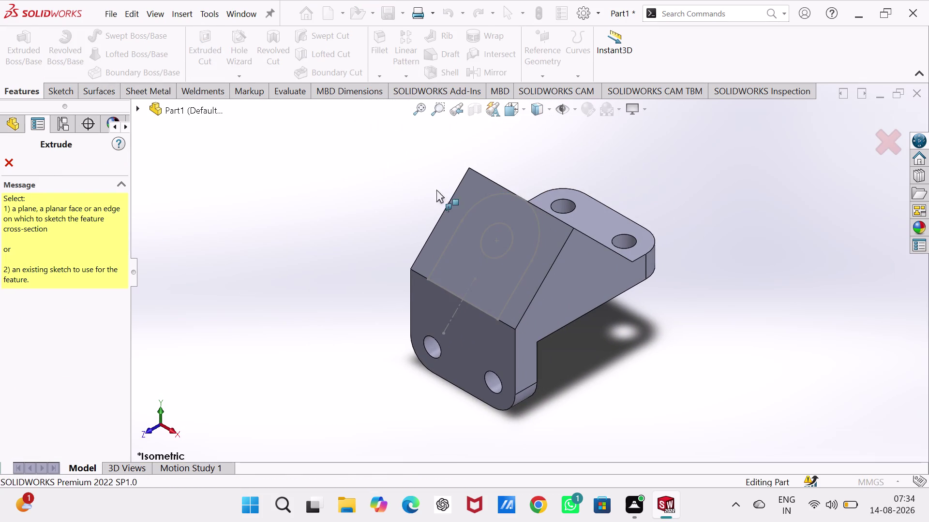
click(505, 226)
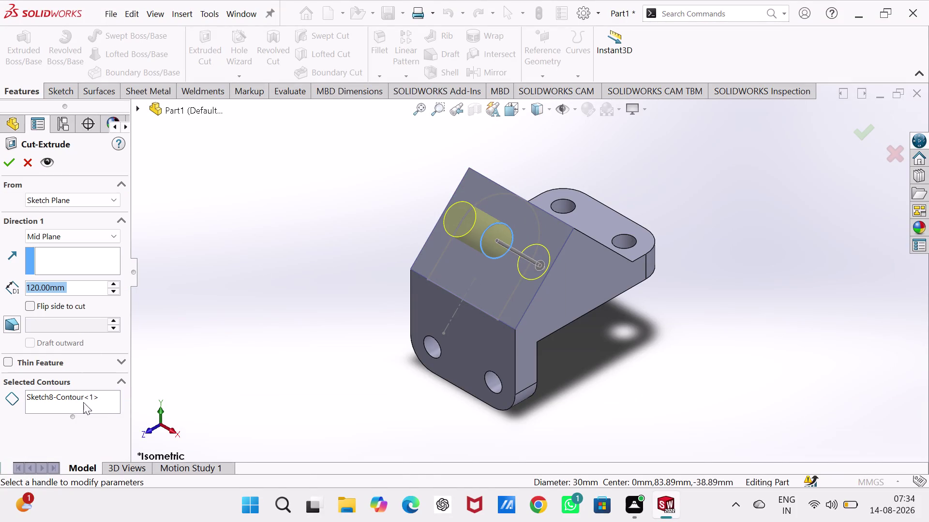
click(102, 405)
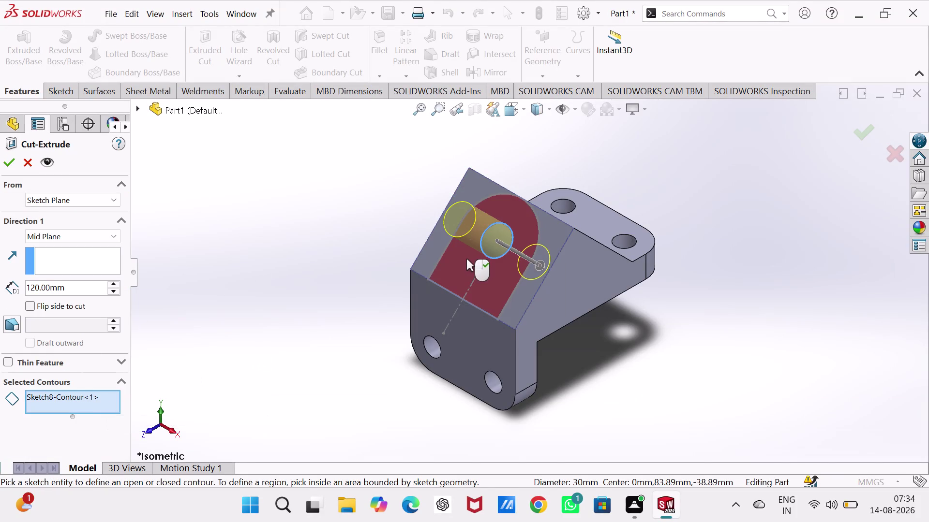
click(437, 241)
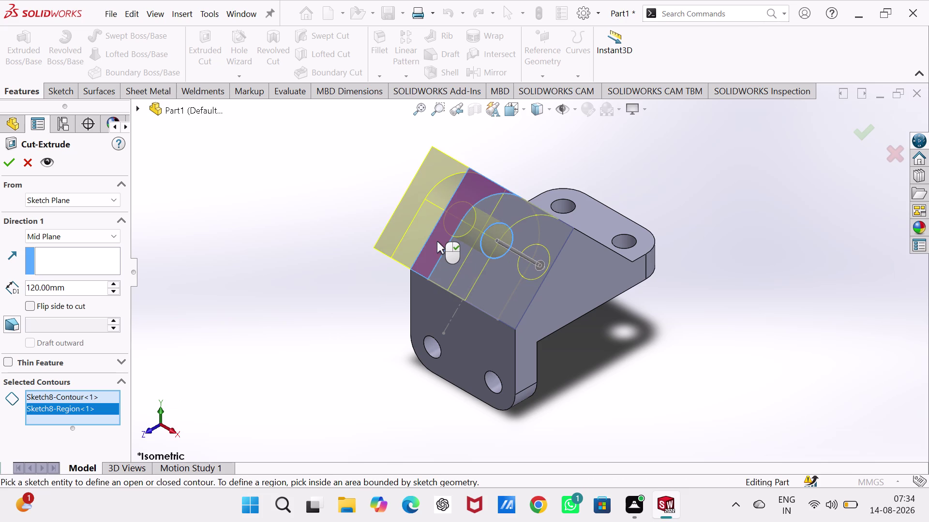
click(525, 283)
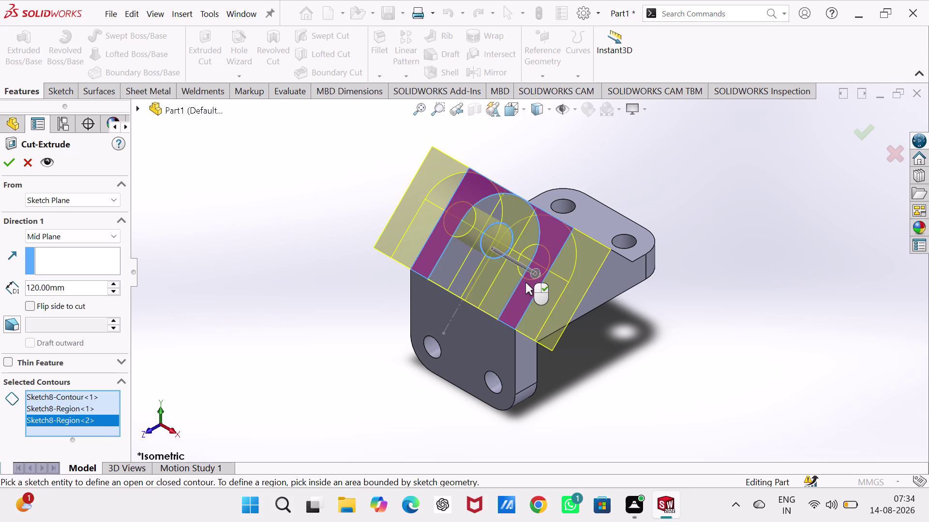
End the cut Offset From Surface at the chosen face and apply it.
click(98, 236)
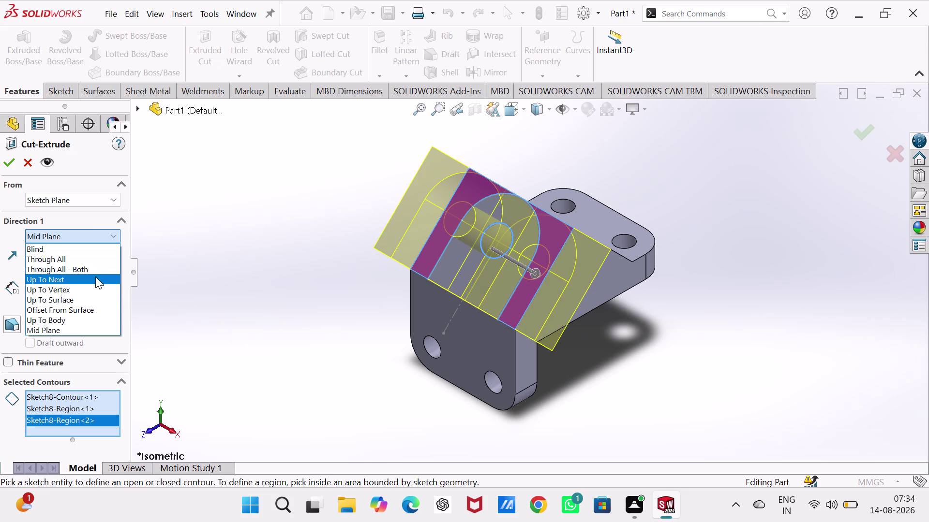
click(92, 305)
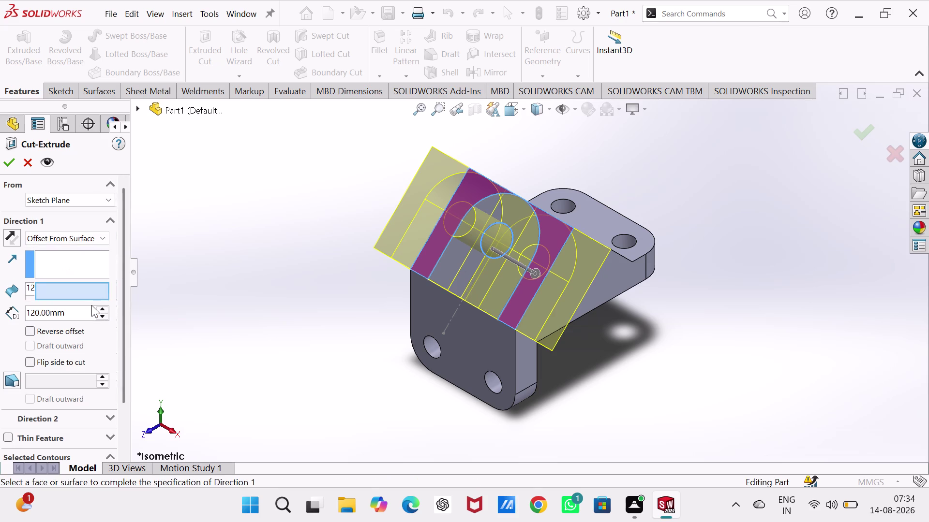
click(586, 225)
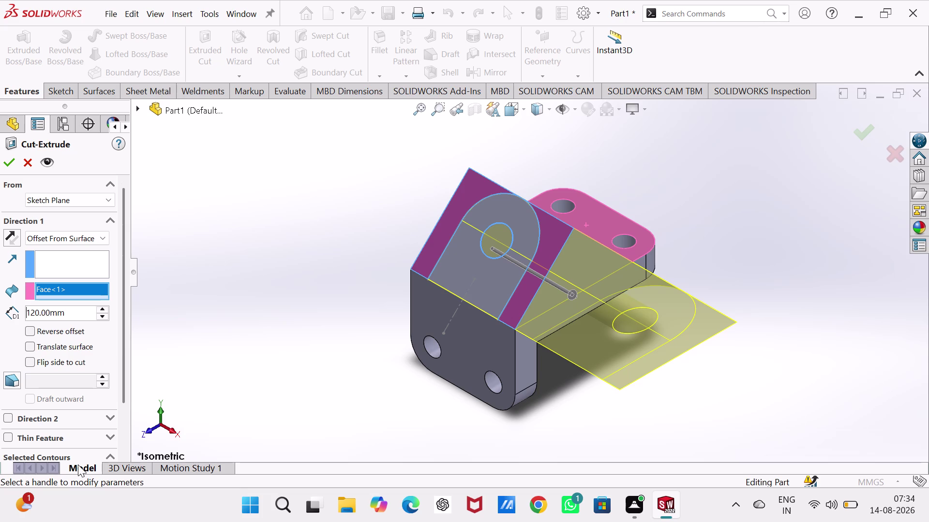
click(6, 164)
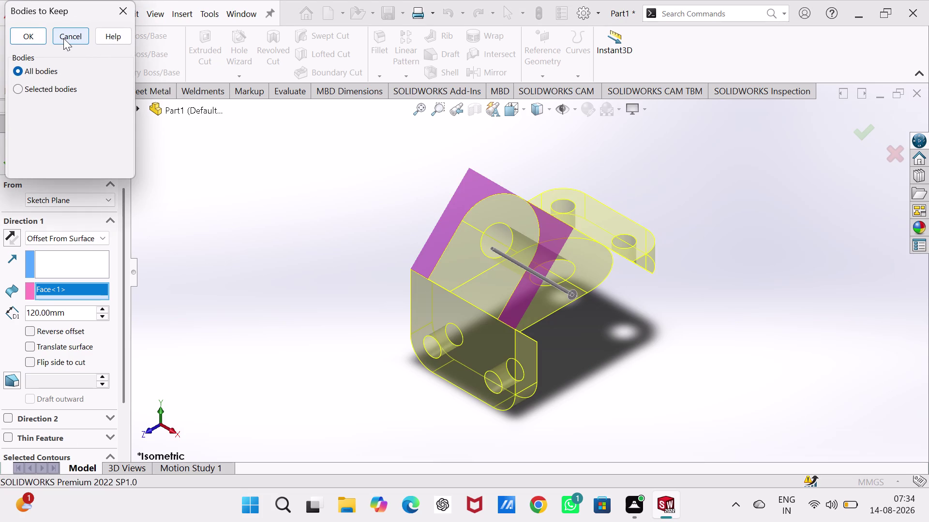
Choose Selected bodies in the Bodies to Keep prompt, then dismiss the prompt.
click(28, 91)
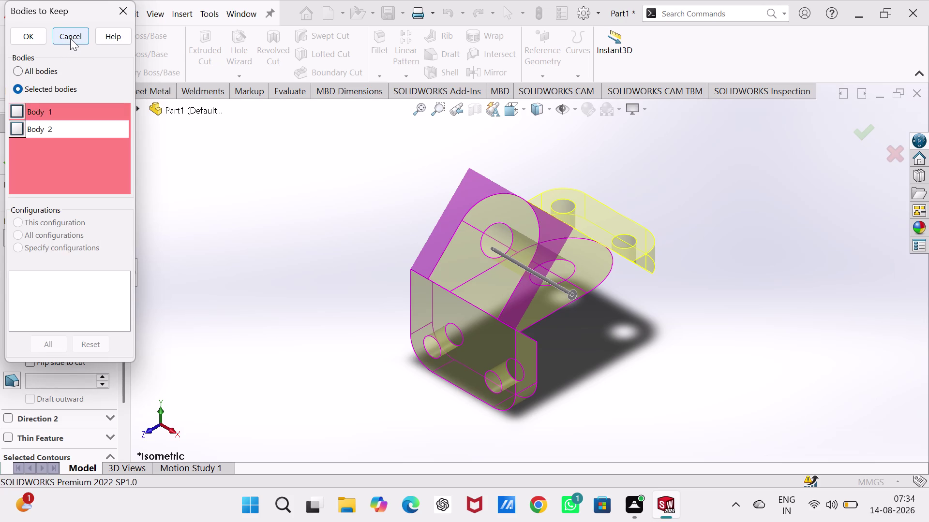
click(131, 9)
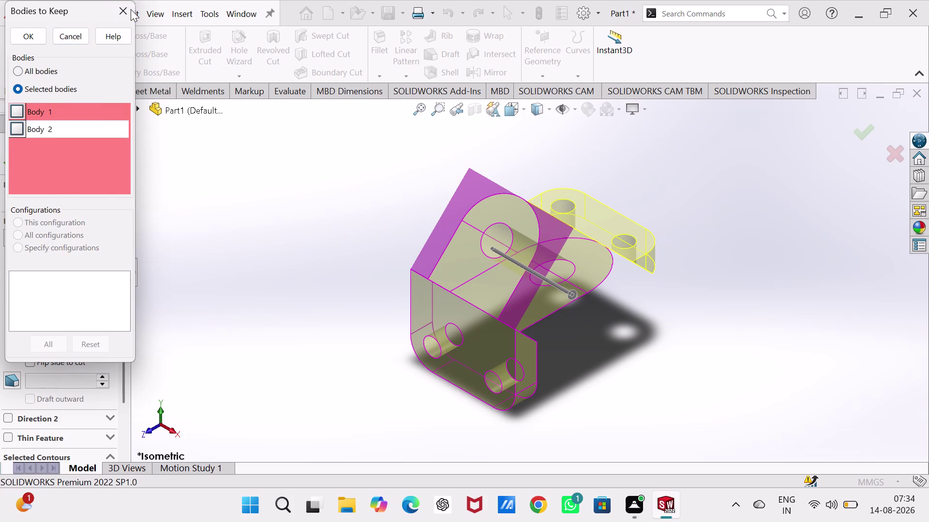
click(253, 204)
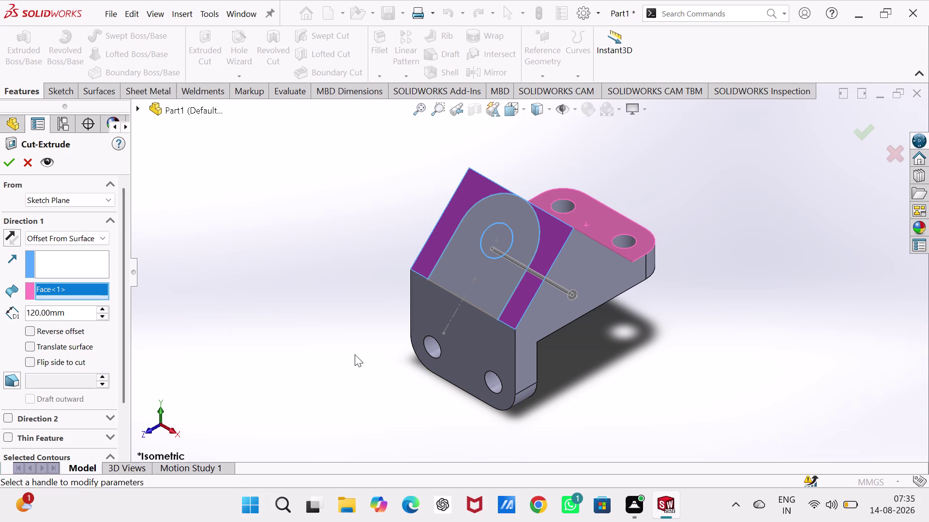
Remove Sketch8-Region<1> and clear all the cut's selected contours.
scroll(down, 3)
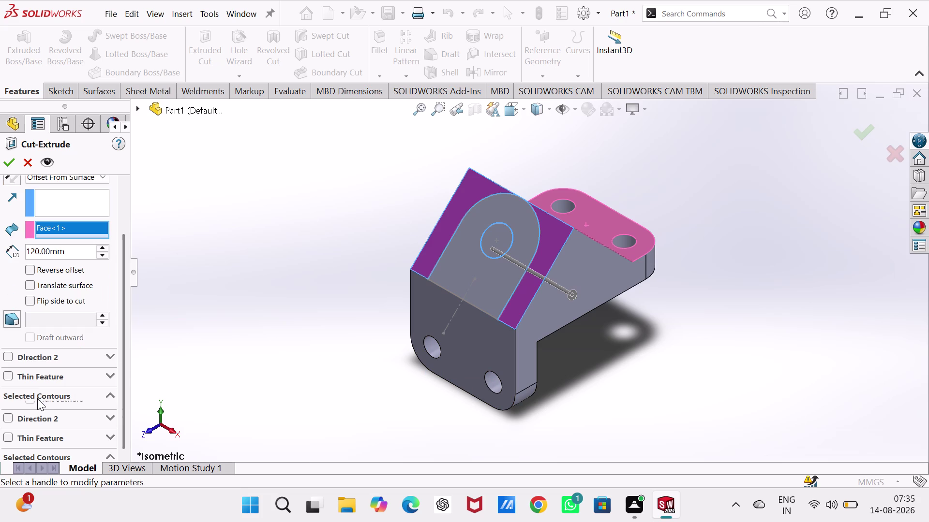
scroll(down, 3)
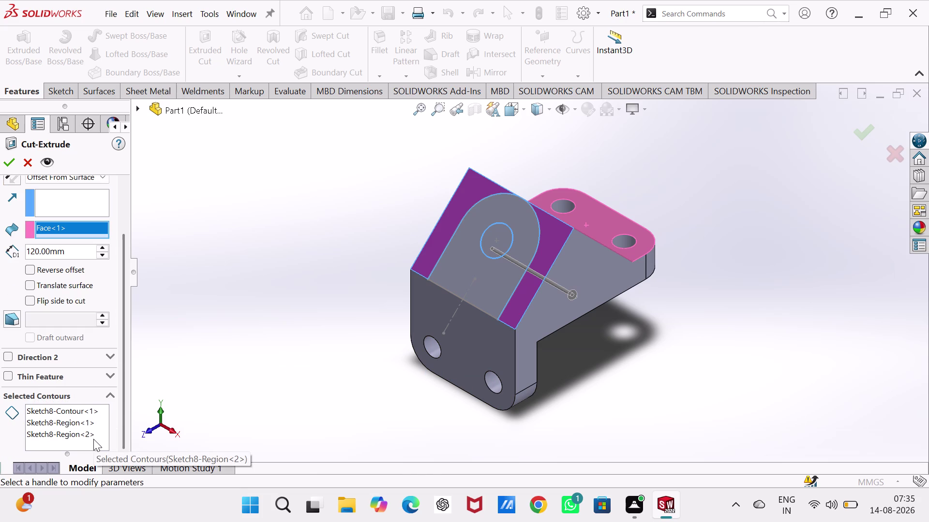
drag(94, 439, 93, 429)
right_click(92, 429)
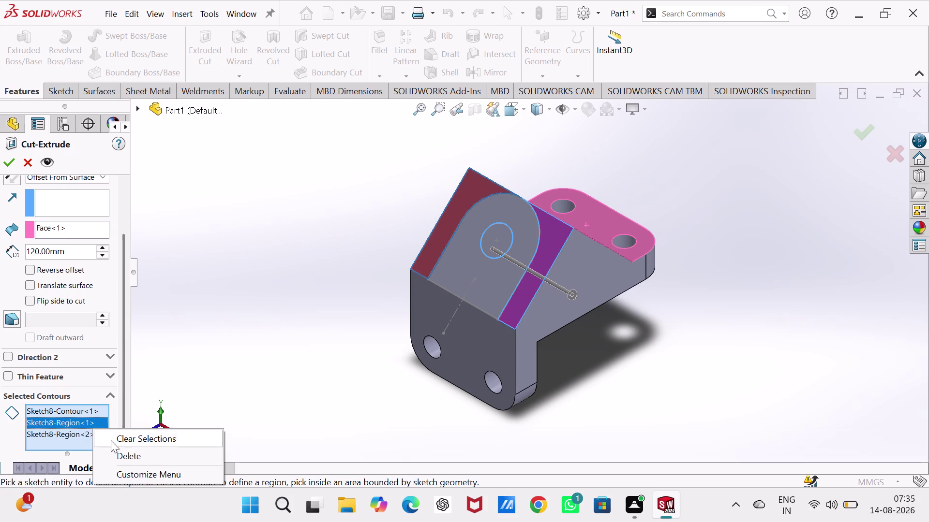
click(141, 452)
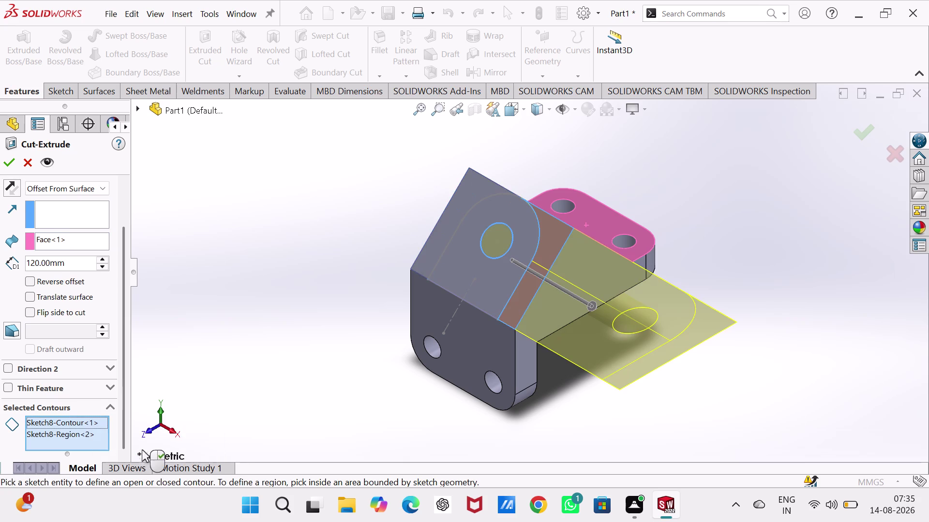
click(175, 371)
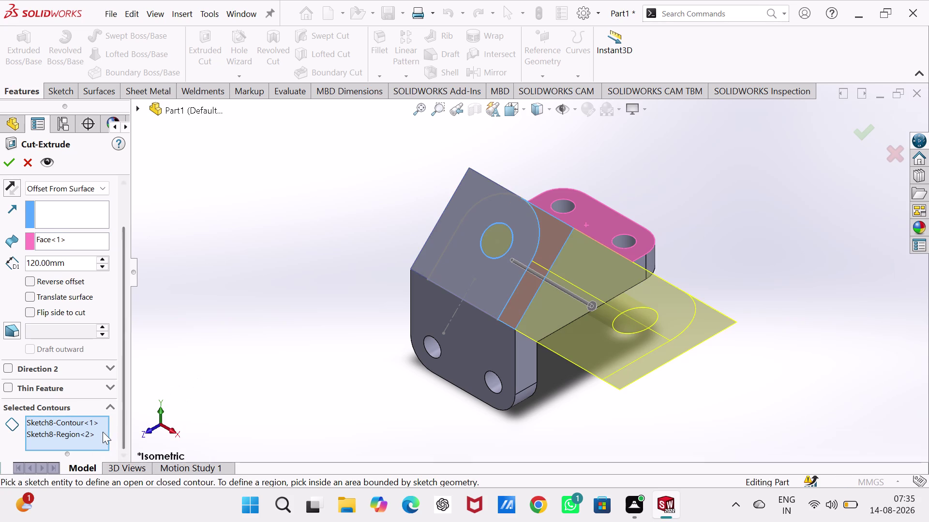
right_click(93, 432)
click(128, 382)
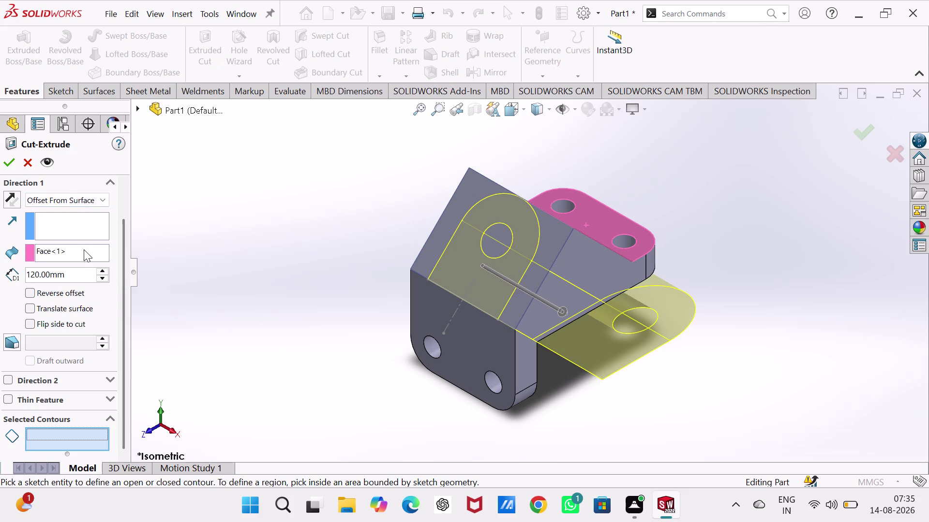
Pick three Sketch8 regions, including the side region, as the cut's contours and apply.
click(72, 441)
click(427, 241)
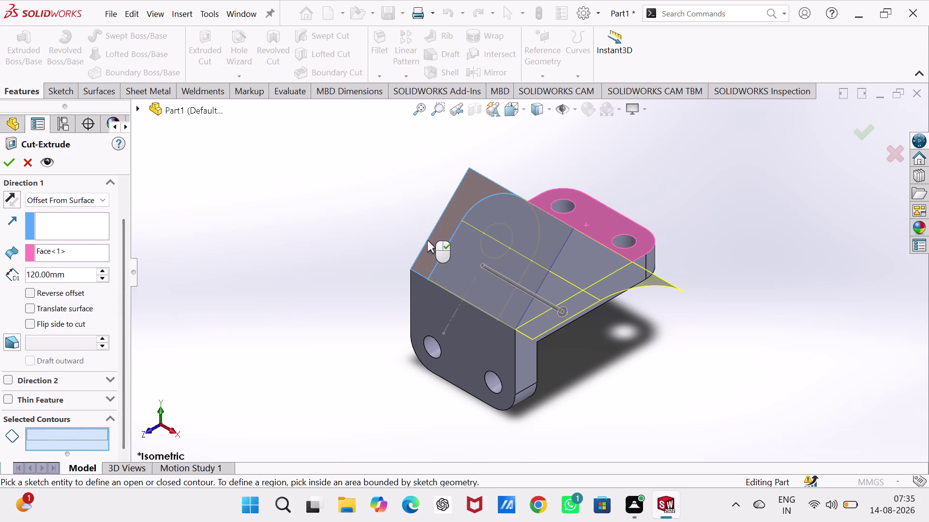
click(541, 255)
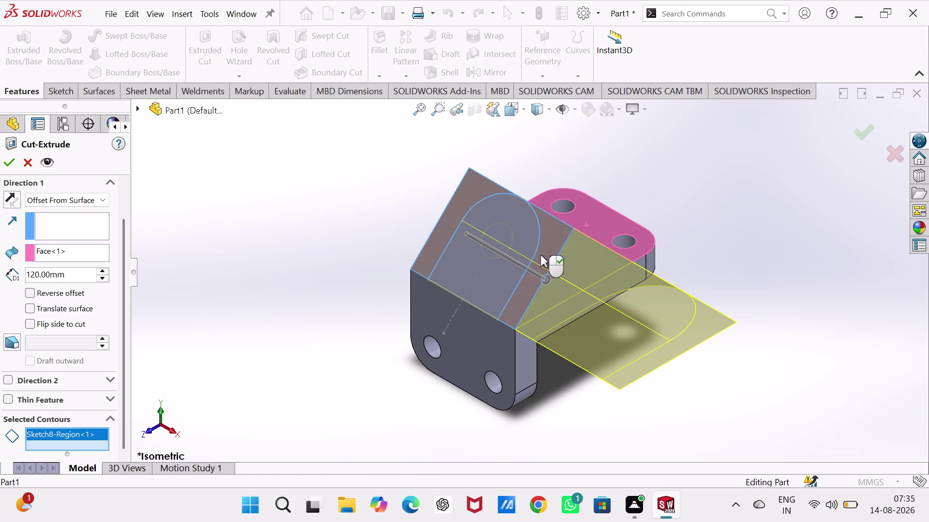
click(500, 240)
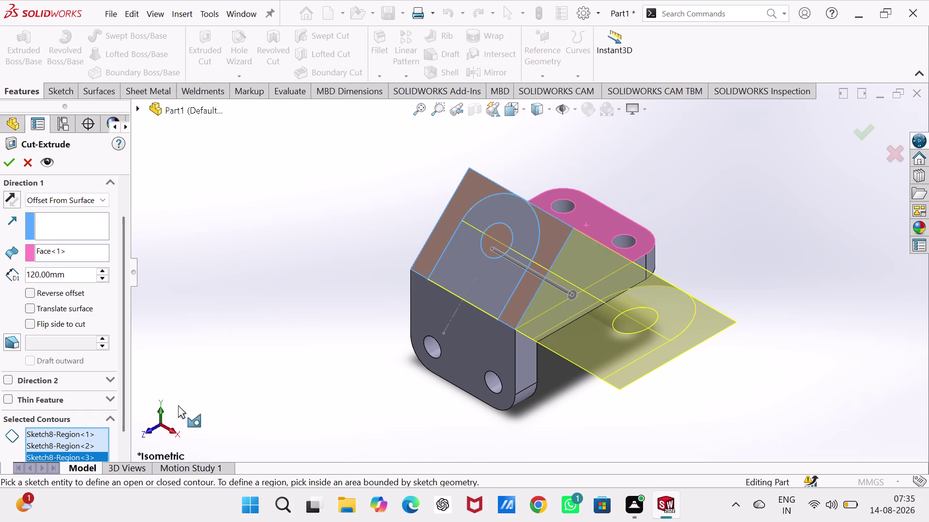
click(3, 163)
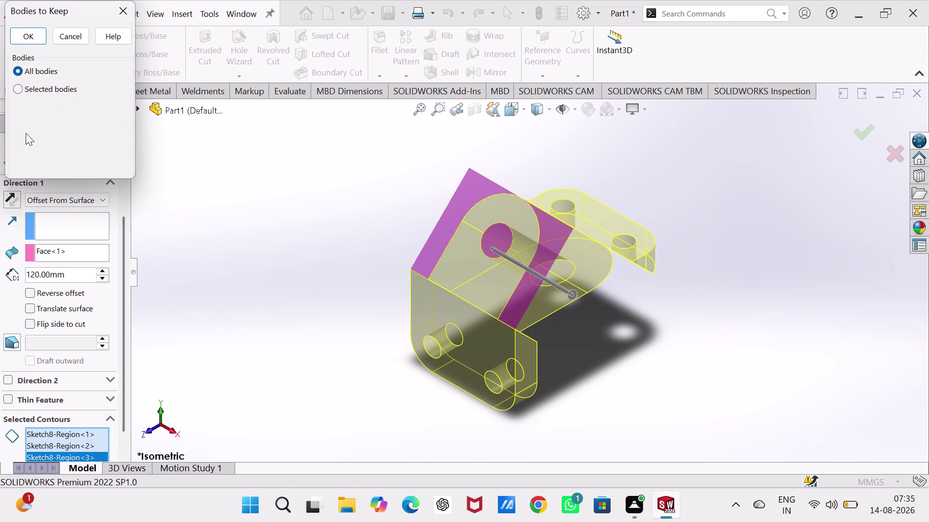
Keep all bodies, undo the three-region cut, and start an extrude sketch on the slanted face.
click(31, 38)
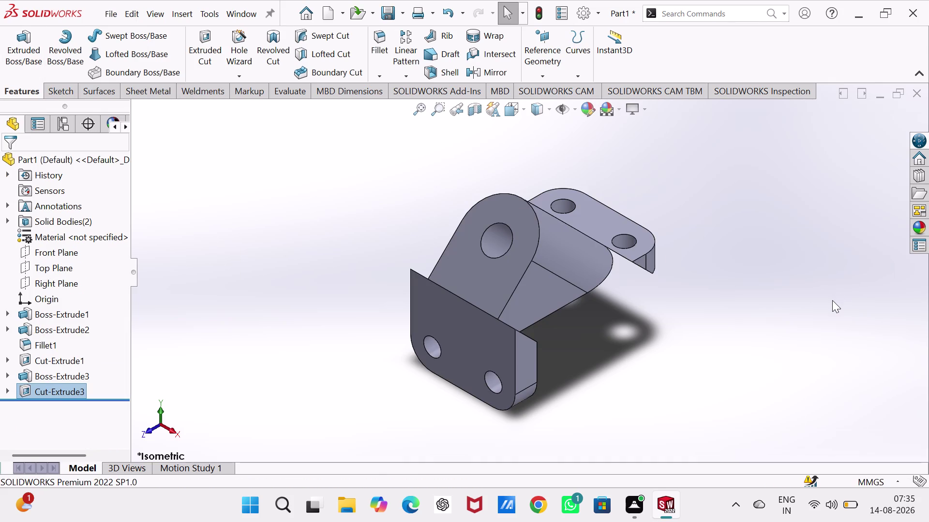
key(ctrl+z)
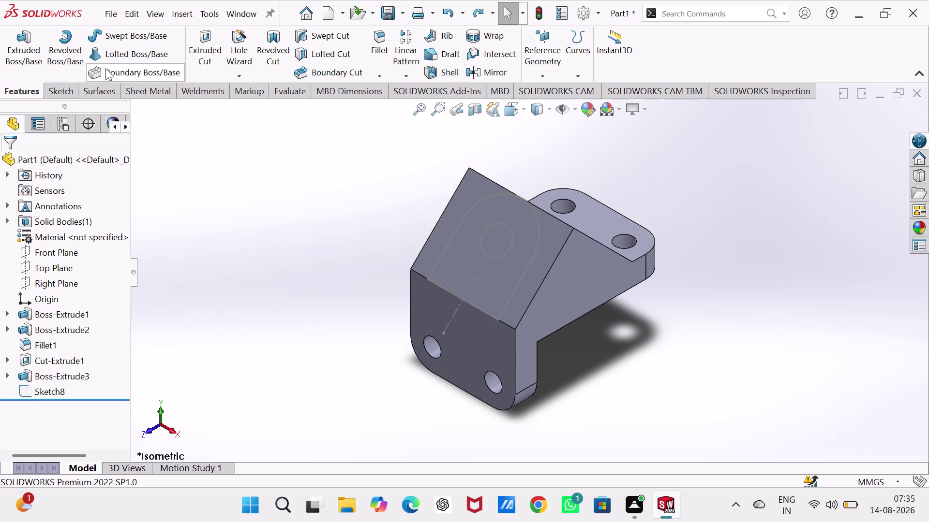
click(206, 56)
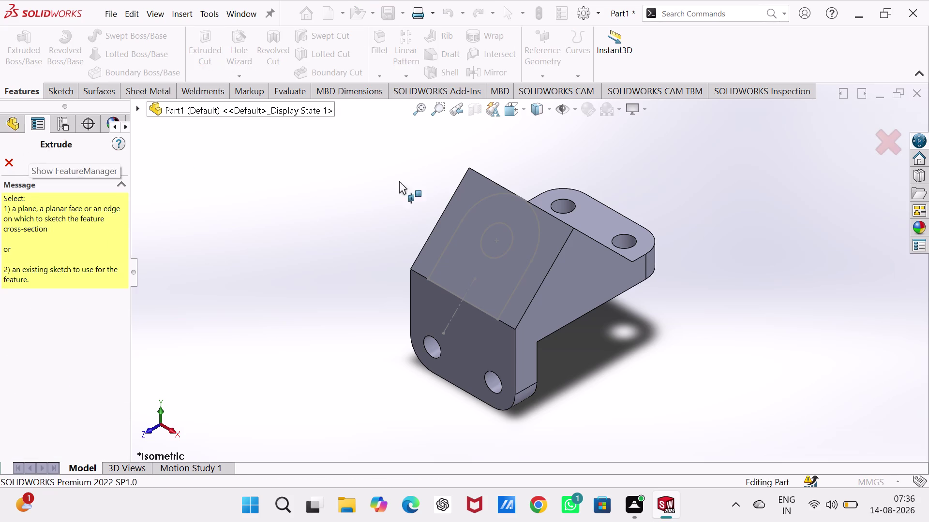
click(552, 239)
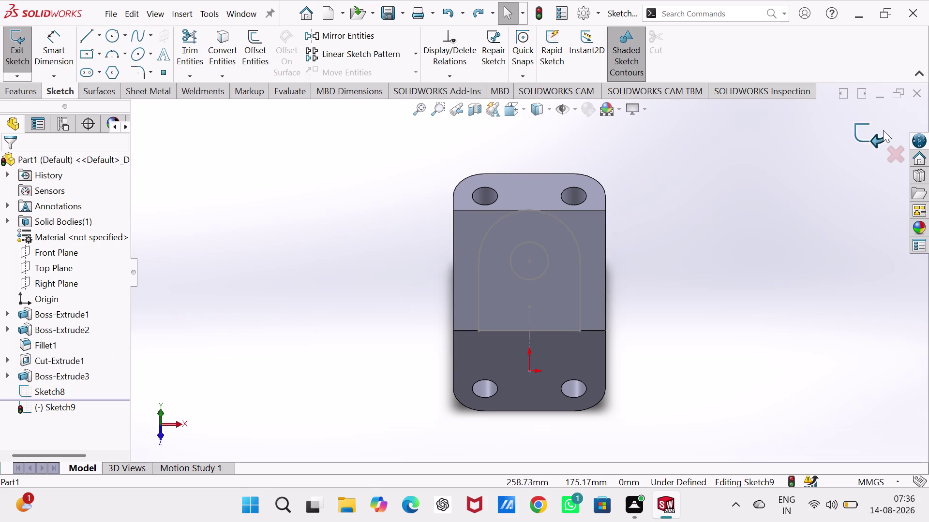
Discard the new sketch, view isometric, and start an Extruded Cut from Sketch8.
click(855, 139)
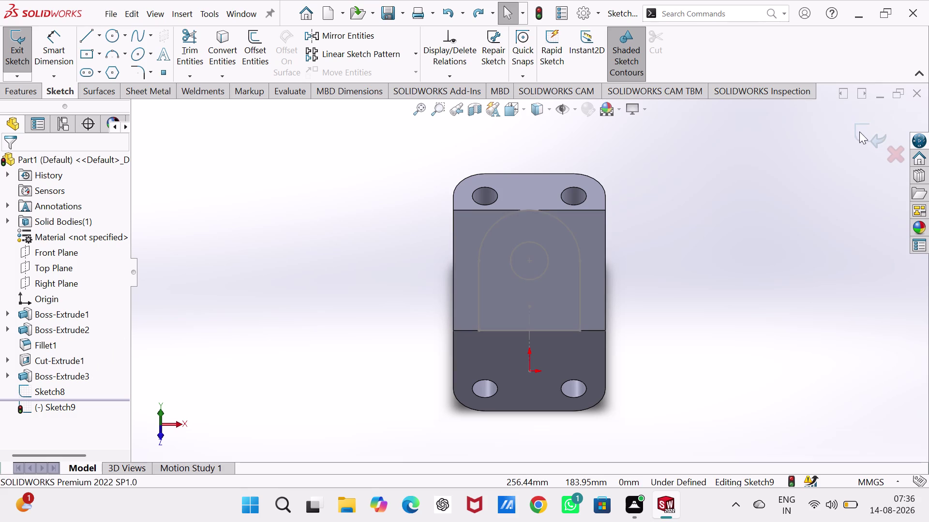
click(859, 131)
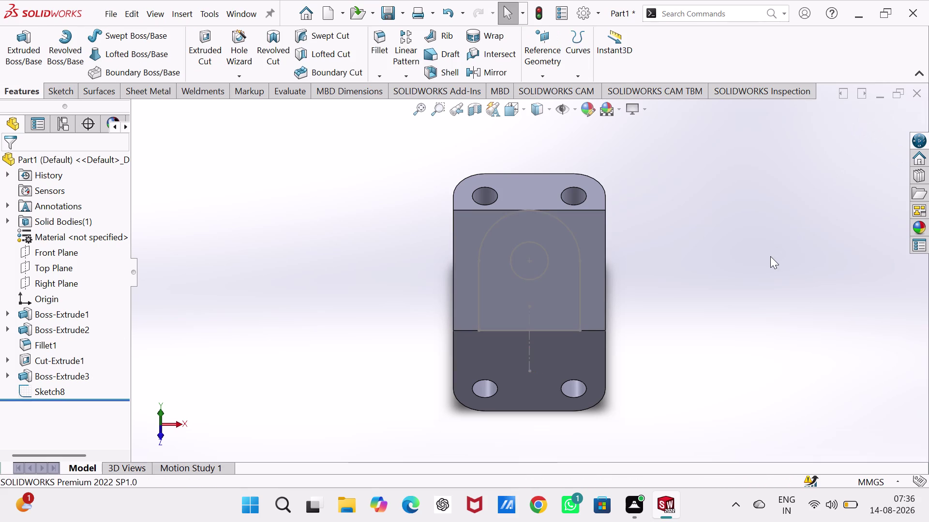
key(ctrl+7)
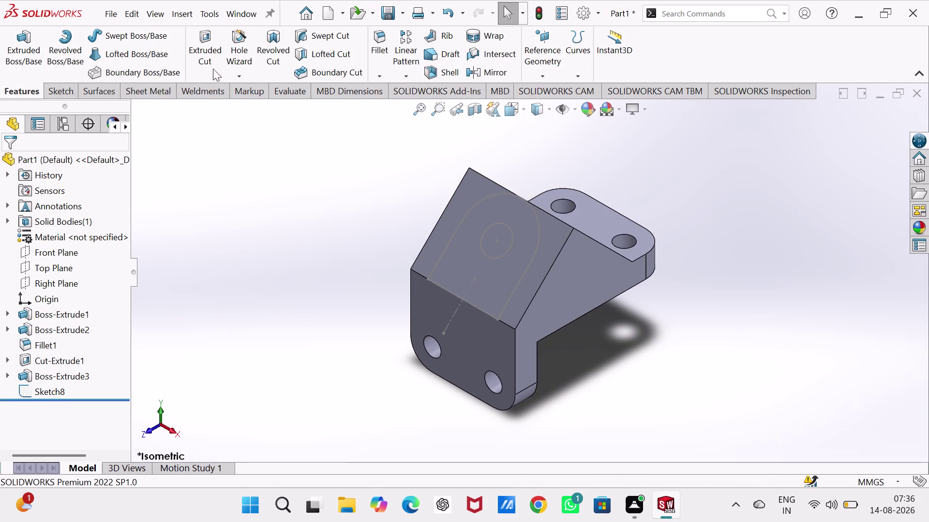
click(200, 46)
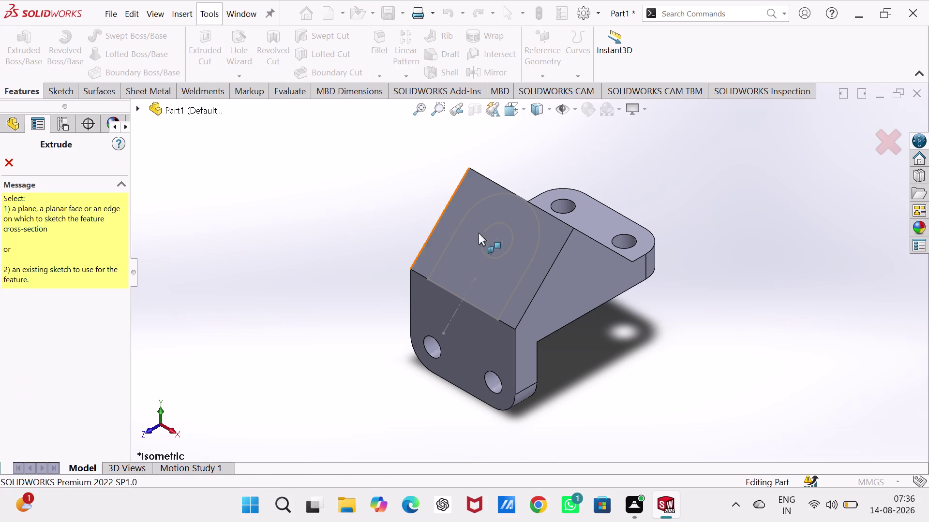
click(515, 240)
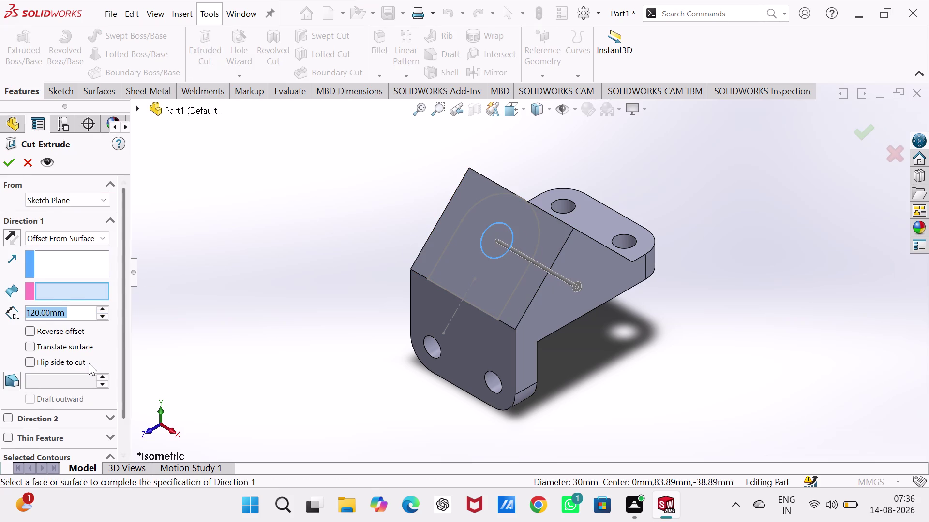
scroll(down, 3)
scroll(down, 3)
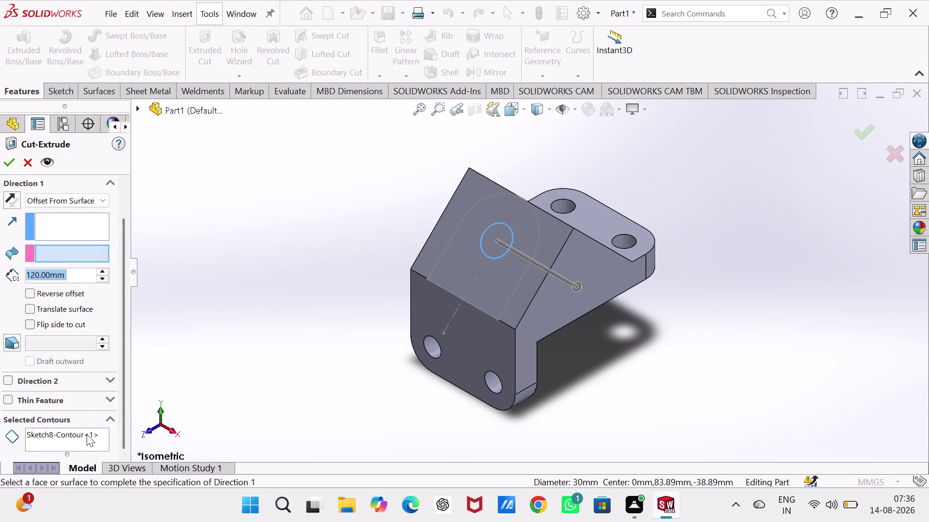
Replace the cut's contours with the left strip, right strip and circular hole regions.
right_click(87, 434)
click(121, 378)
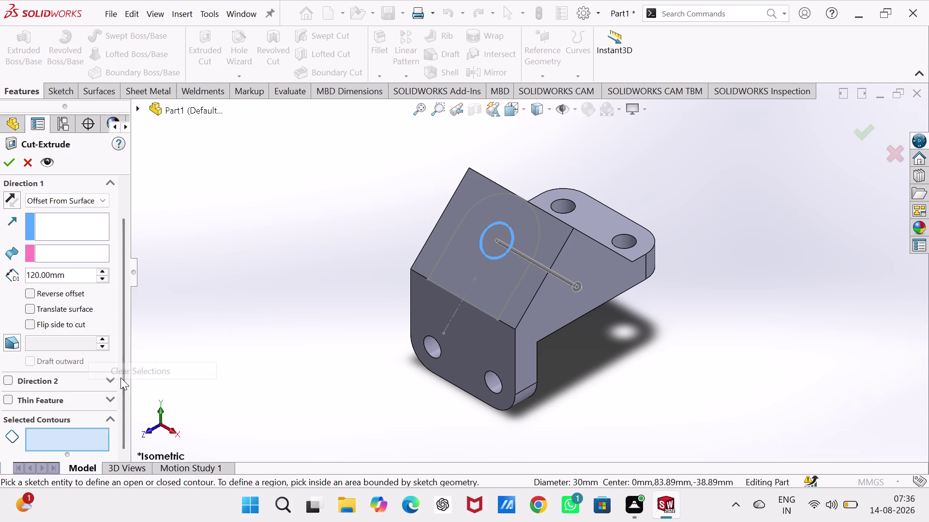
click(446, 213)
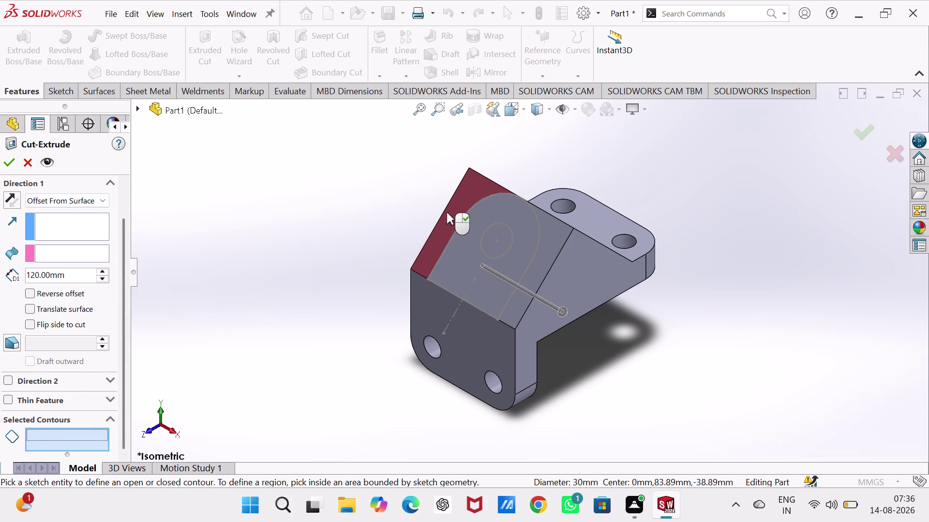
click(563, 224)
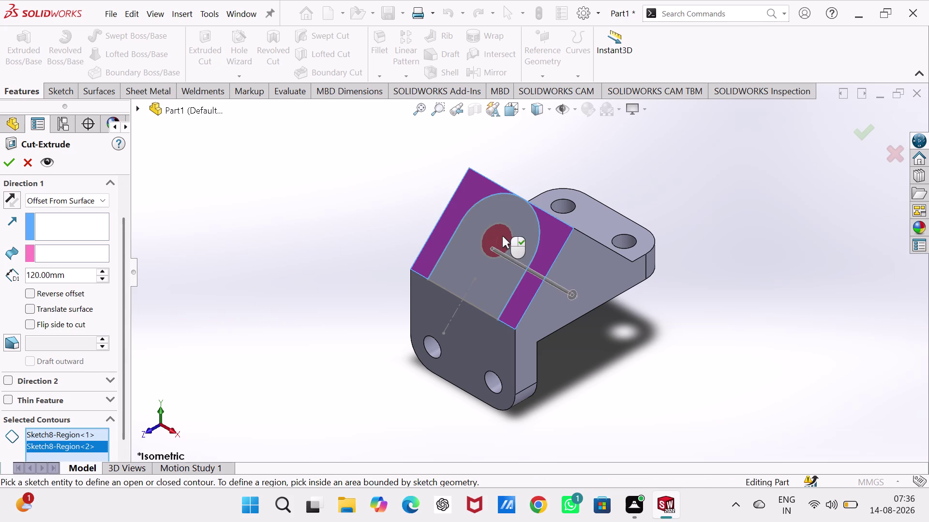
click(502, 236)
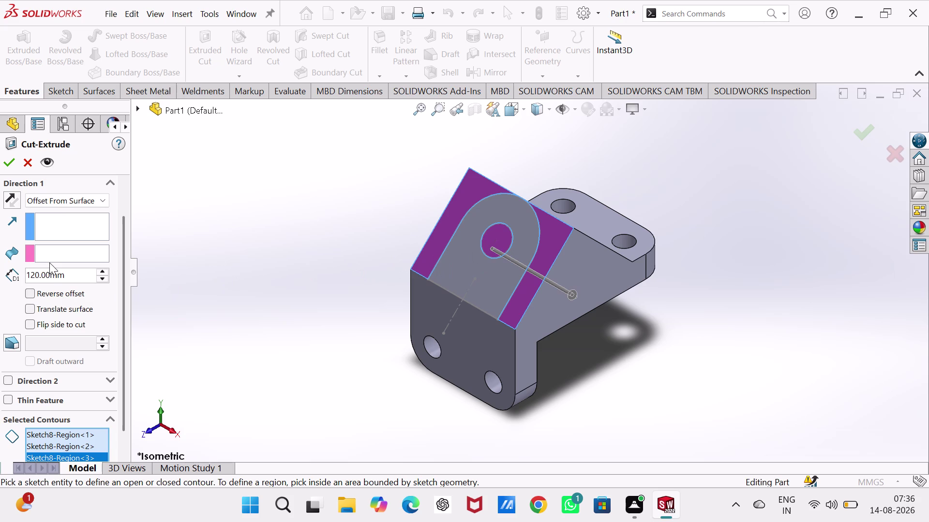
Try cut depths of 10, 20, 80 and 90 mm, then end the cut Up To Next.
double_click(103, 277)
double_click(103, 277)
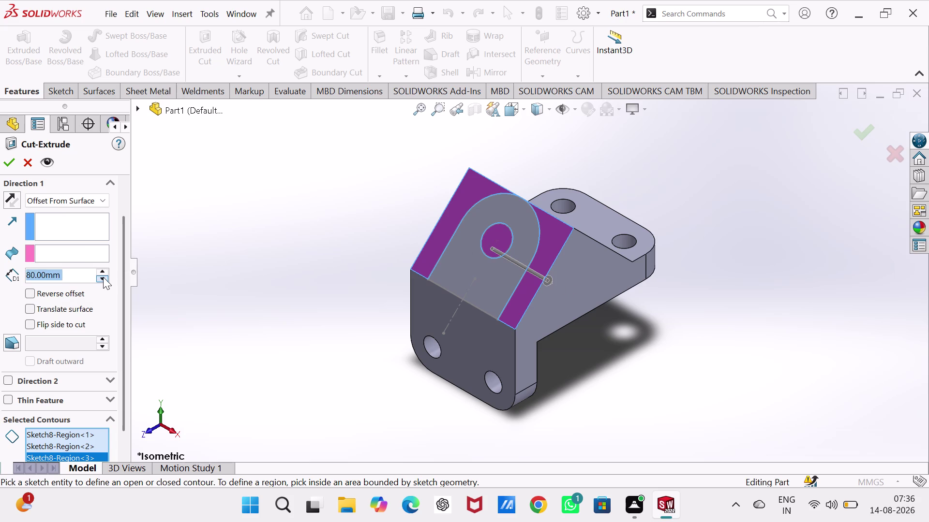
double_click(103, 277)
click(103, 277)
double_click(103, 277)
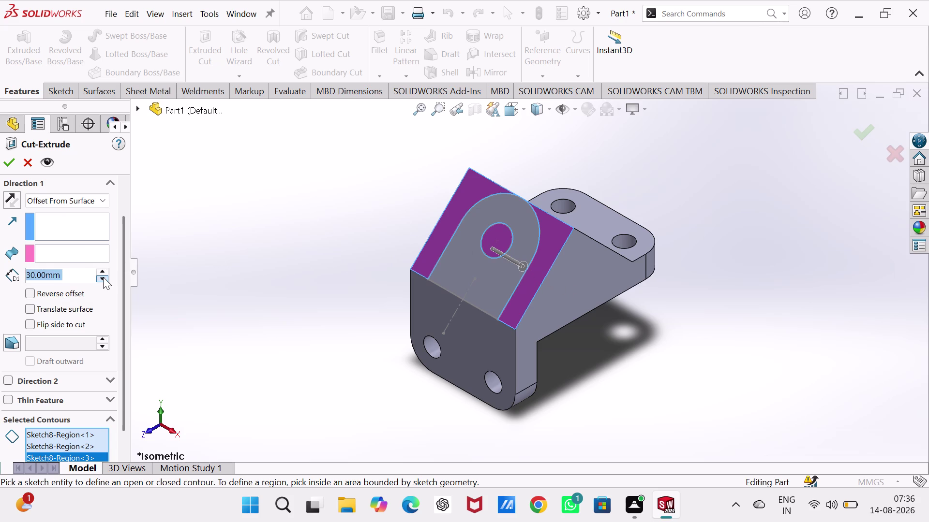
click(103, 277)
double_click(103, 277)
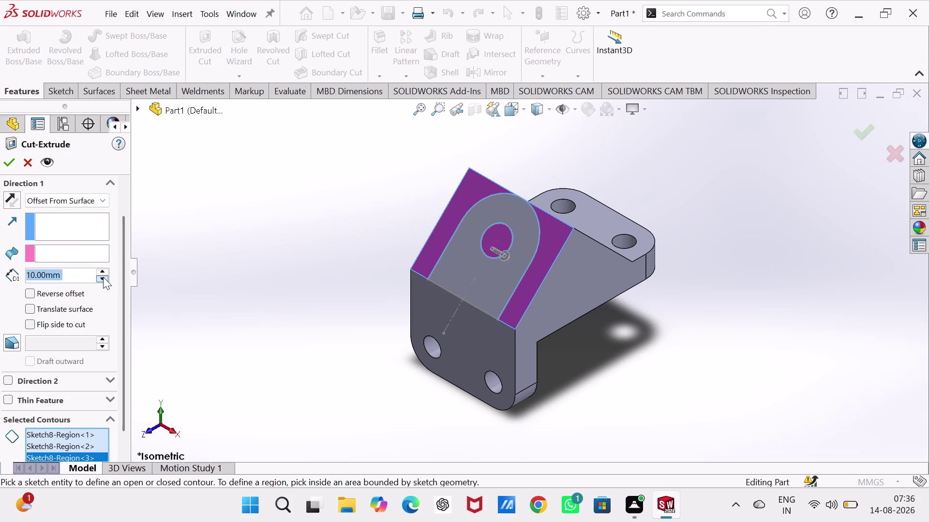
triple_click(103, 272)
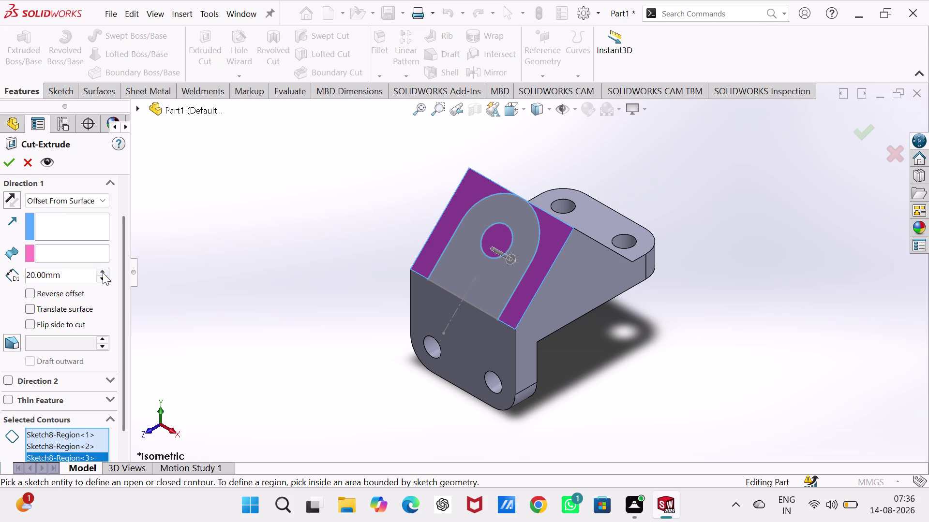
triple_click(103, 272)
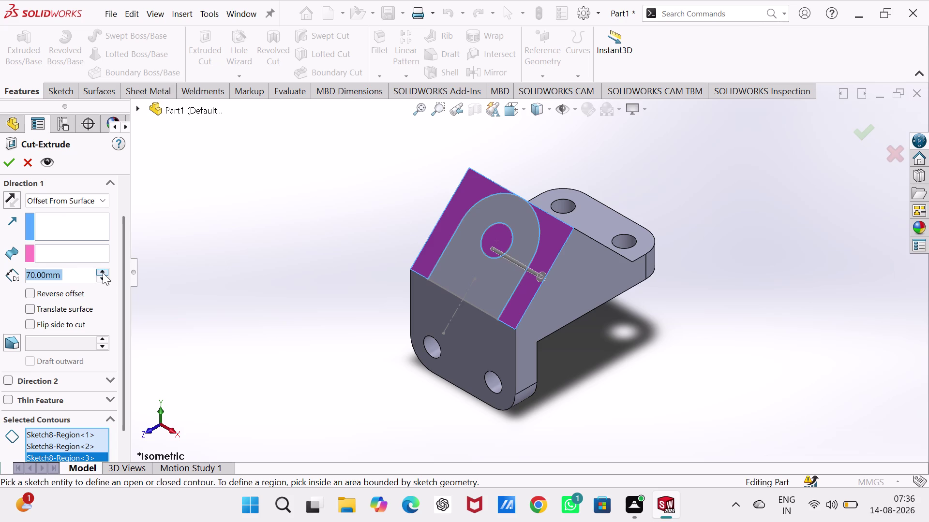
click(102, 272)
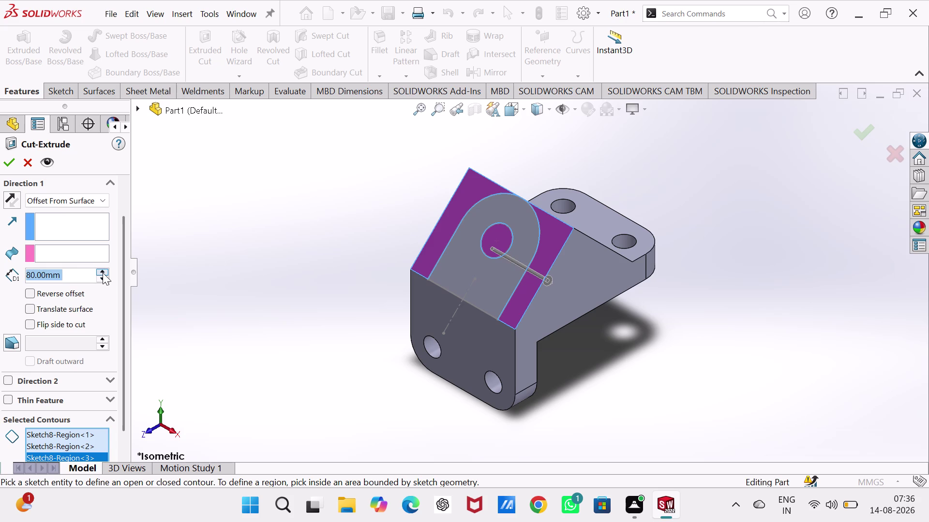
click(103, 273)
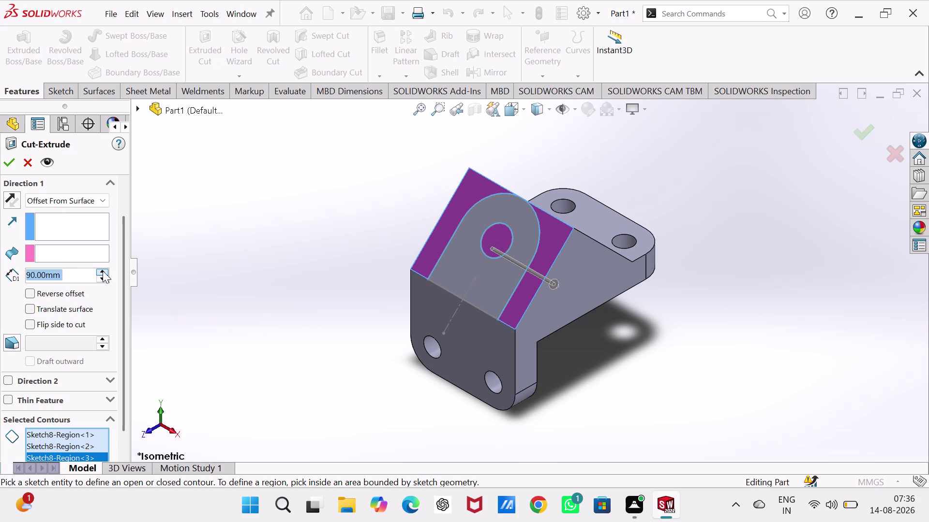
click(101, 197)
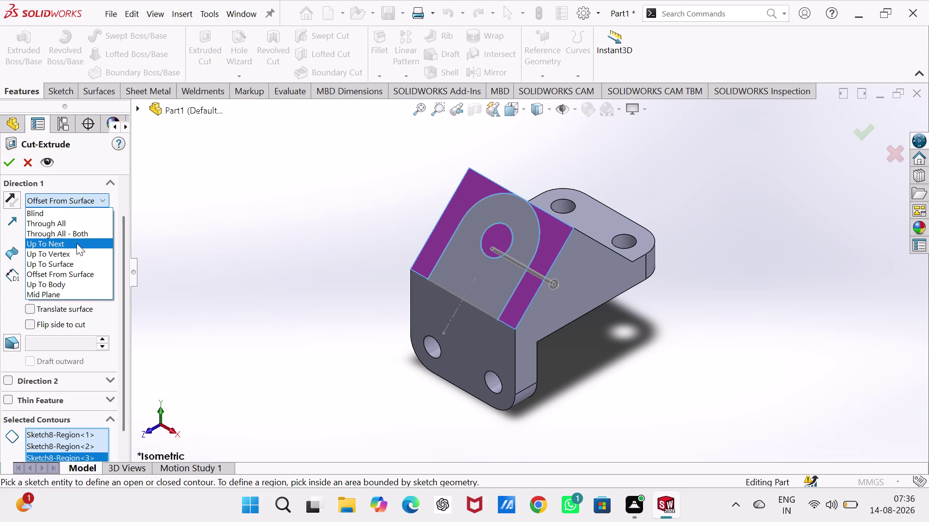
click(76, 243)
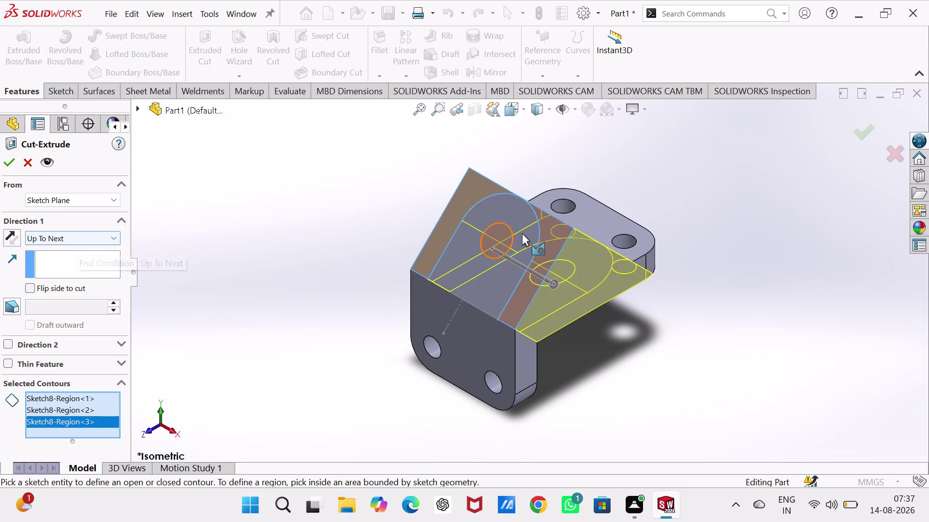
Dismiss Bodies to Keep and end the cut Up To Surface at the top flange face.
click(13, 163)
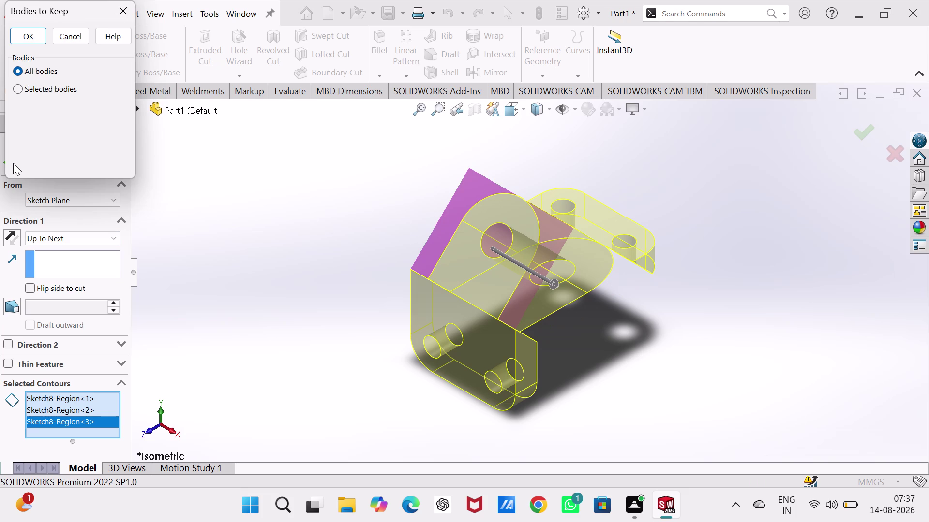
click(82, 42)
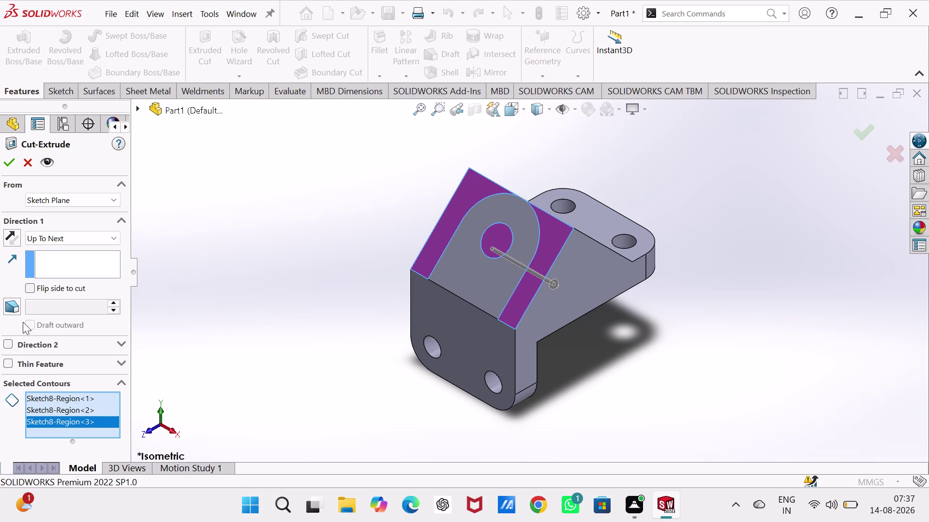
click(82, 244)
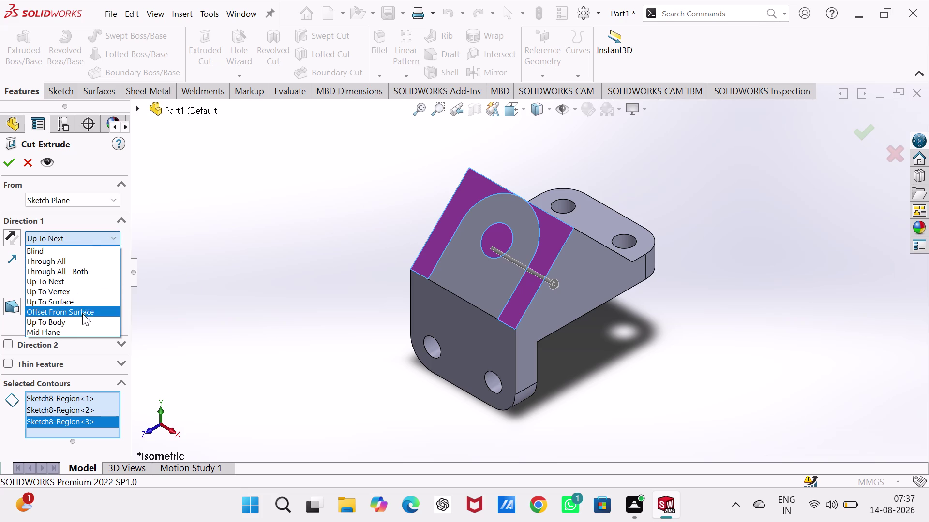
click(83, 302)
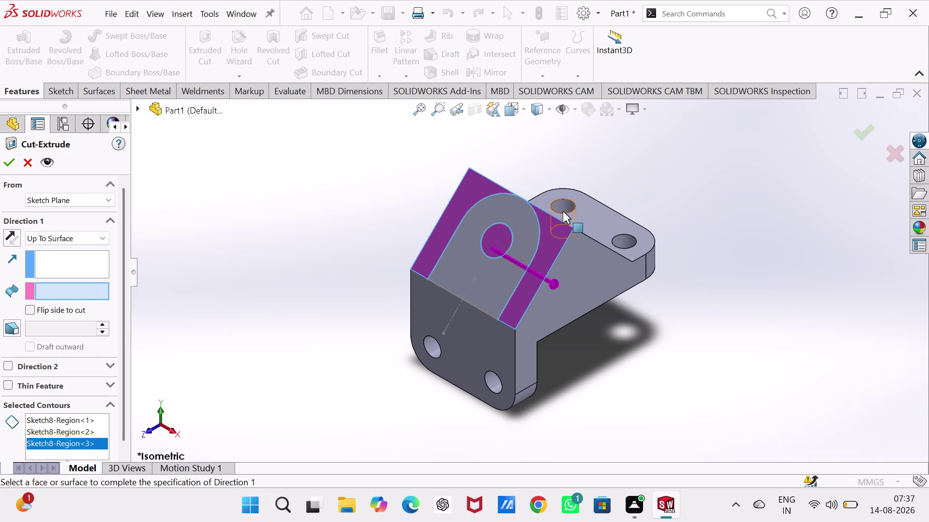
click(585, 216)
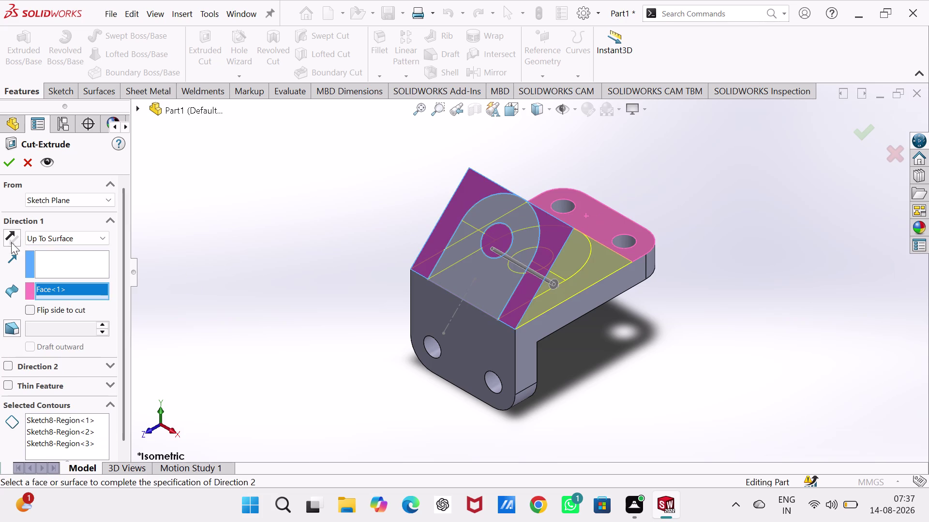
click(10, 161)
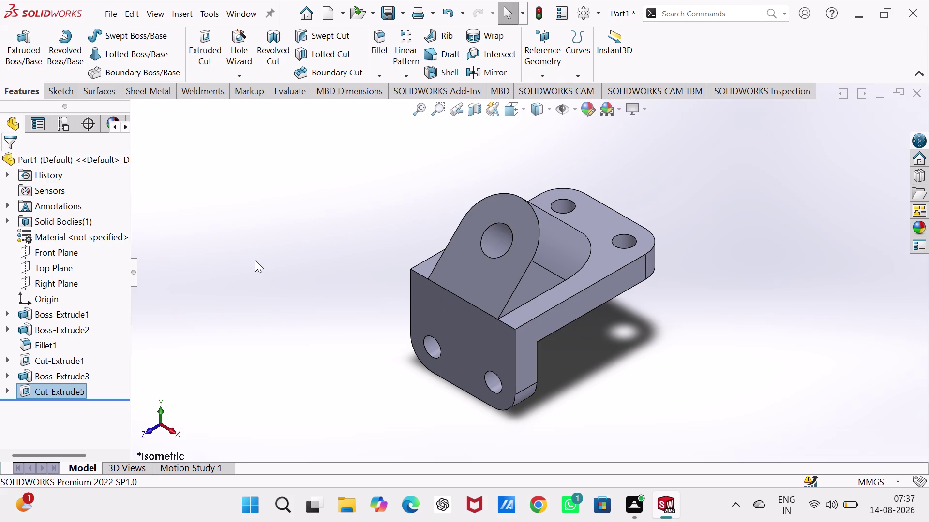
Orbit to the lug's face and open a sketch on it, viewed normal.
middle_drag(255, 260, 363, 238)
right_drag(255, 260, 363, 238)
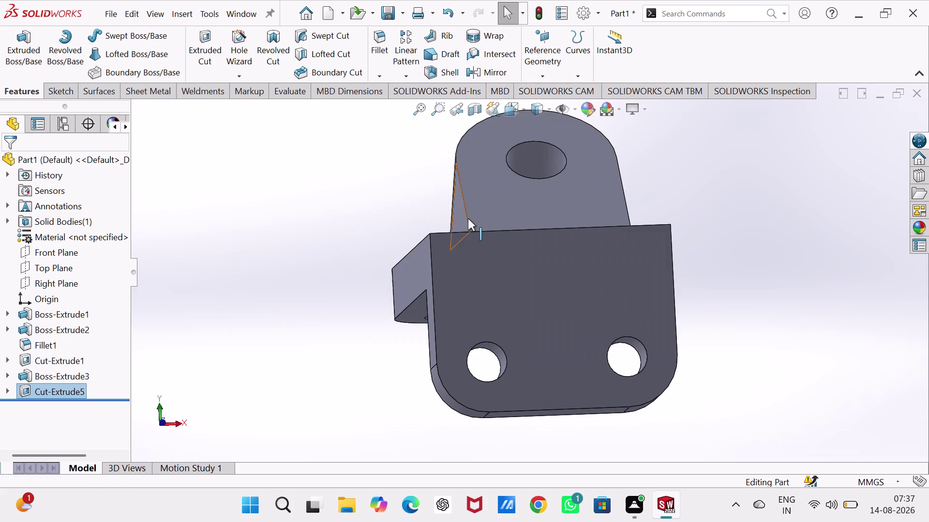
middle_drag(468, 219, 447, 412)
right_drag(467, 219, 447, 412)
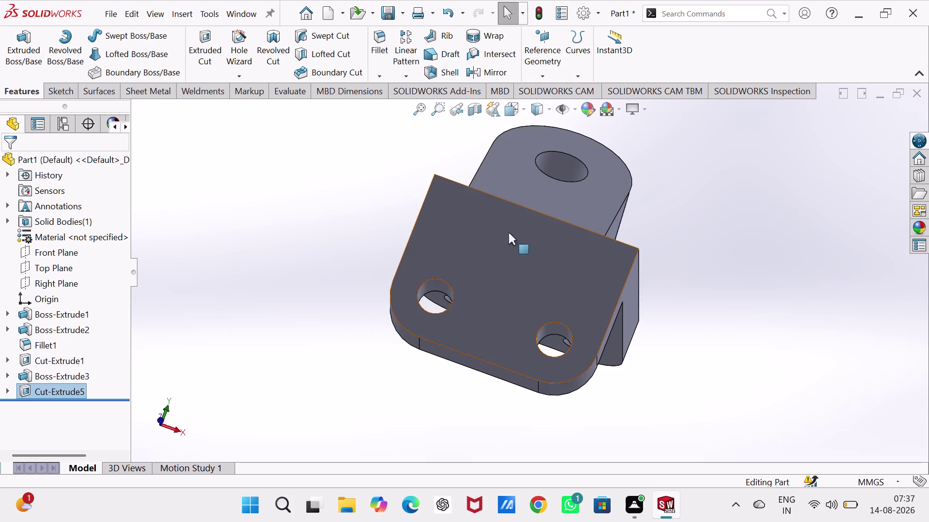
middle_drag(529, 195, 525, 331)
click(553, 273)
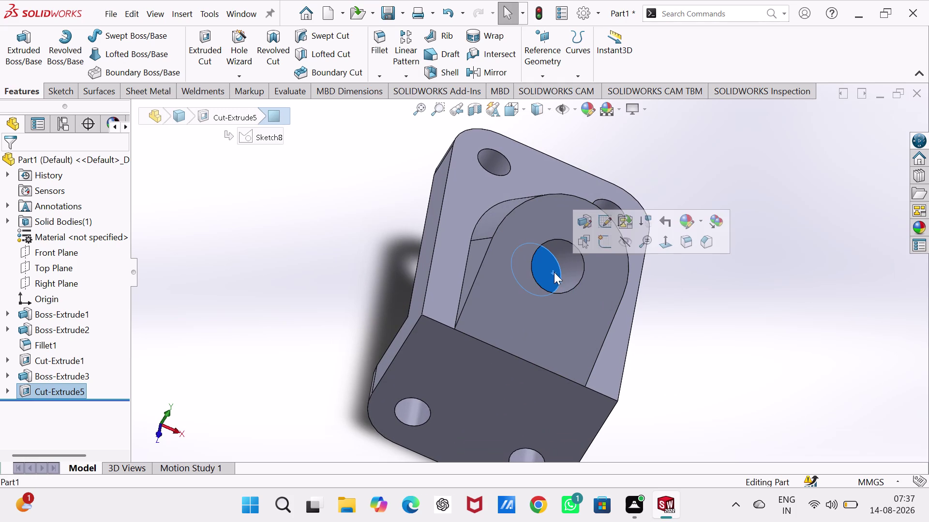
click(703, 305)
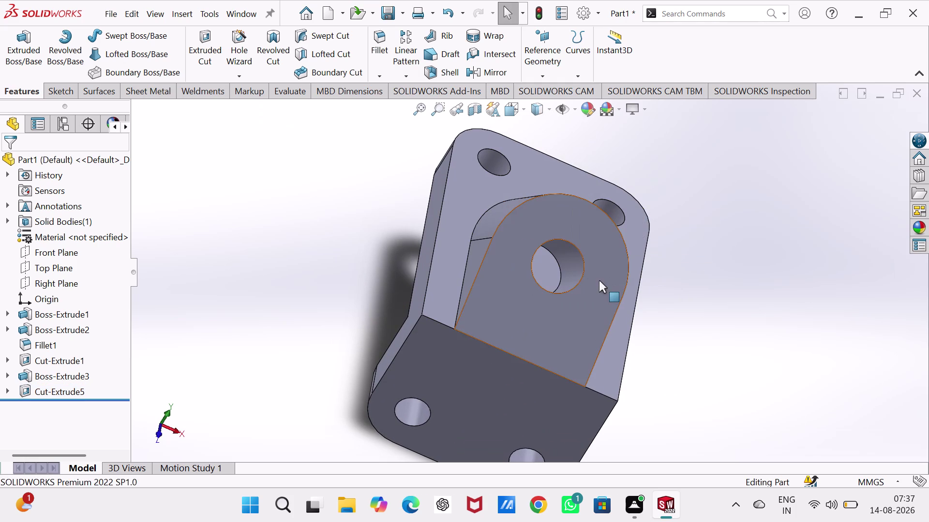
click(599, 280)
click(655, 253)
click(684, 281)
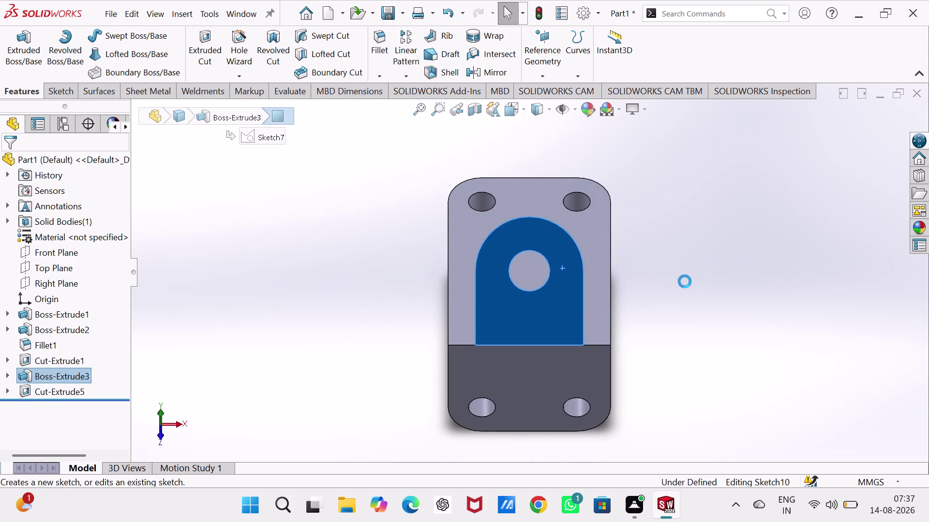
Make the circle concentric with the tab's rounded edge, exit Sketch10, and view isometric.
click(541, 283)
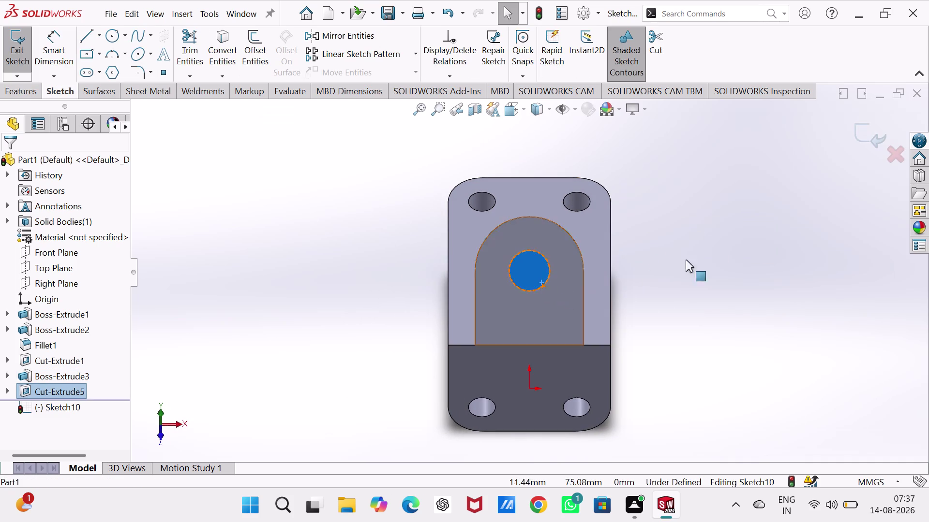
drag(718, 252, 713, 253)
click(549, 271)
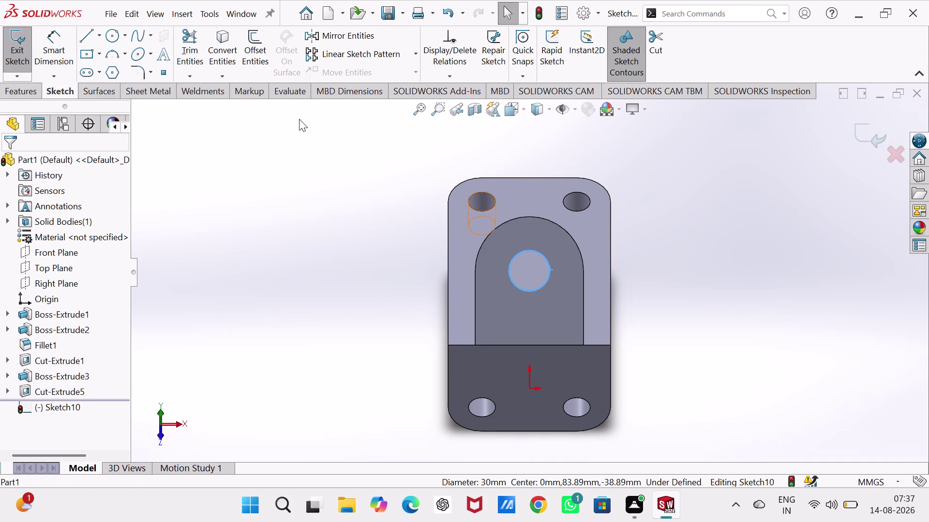
click(216, 45)
click(283, 182)
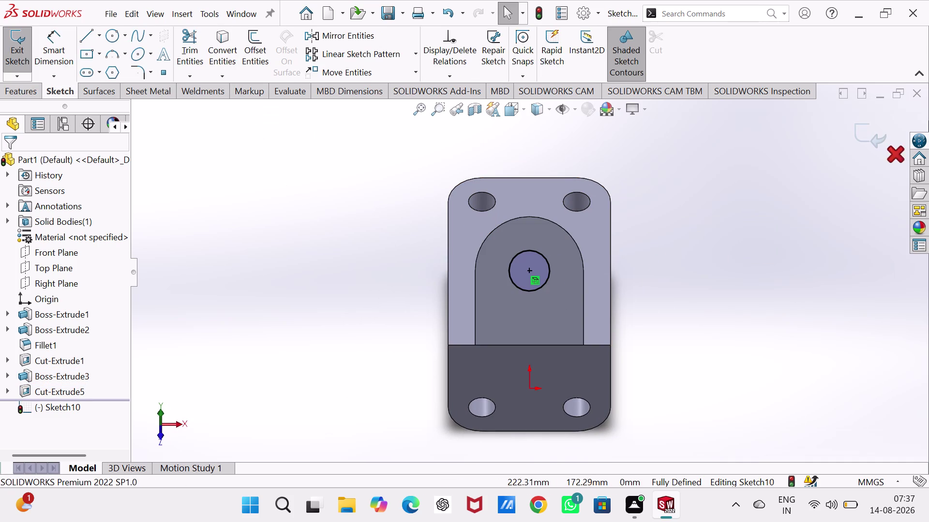
click(859, 136)
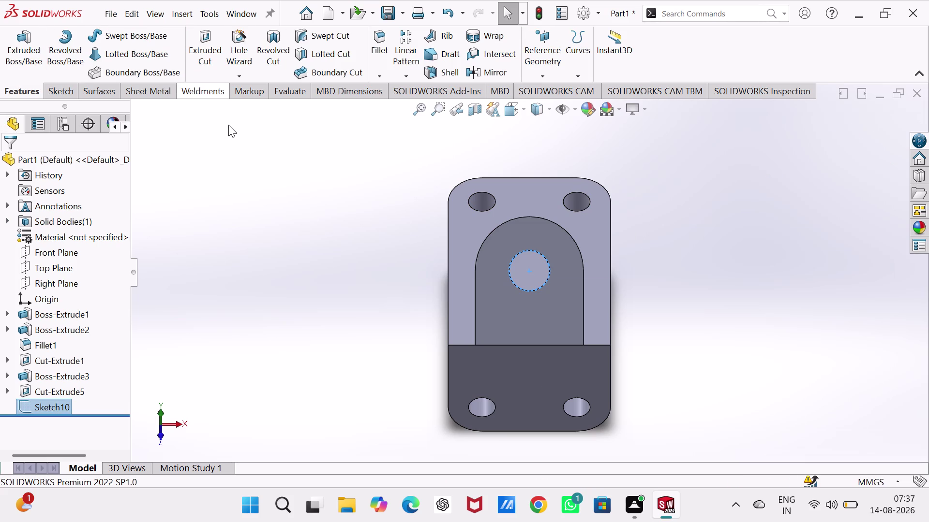
key(ctrl+7)
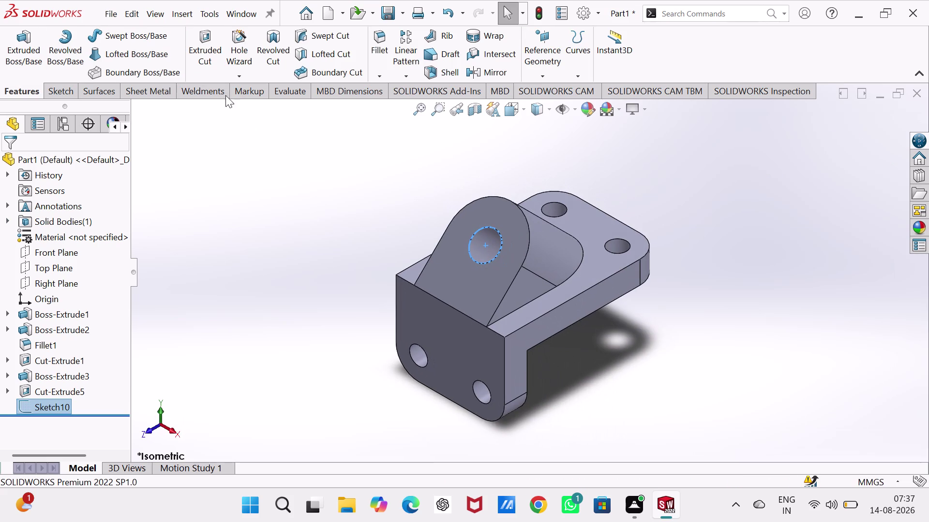
click(212, 43)
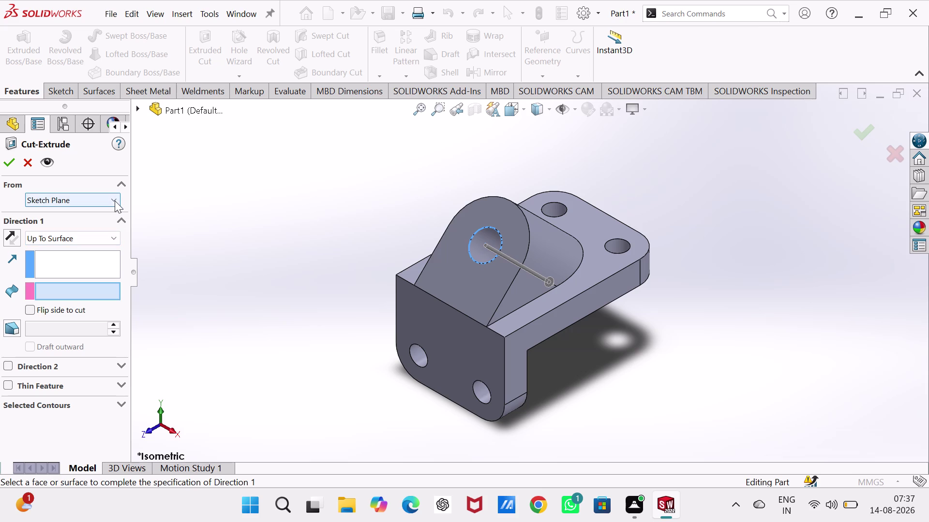
Cut the Sketch10 circle Through All to create Cut-Extrude6.
click(114, 236)
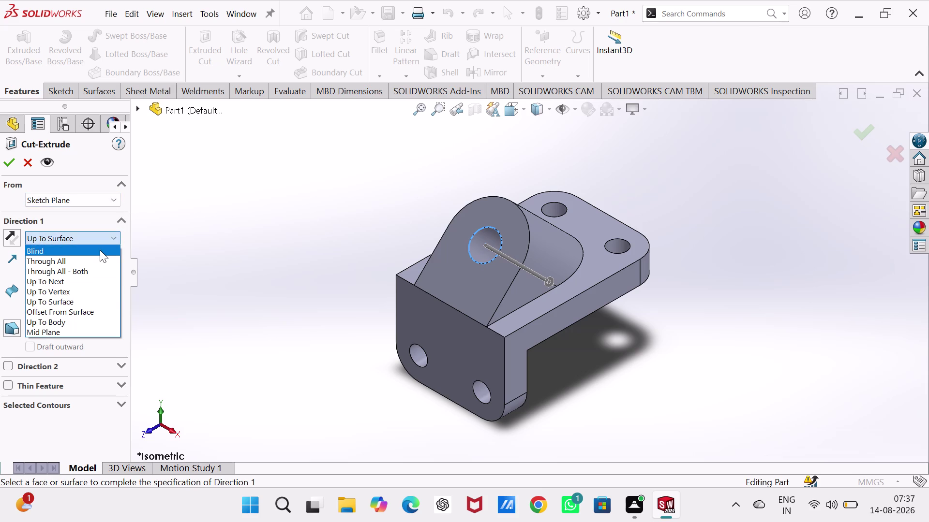
click(100, 250)
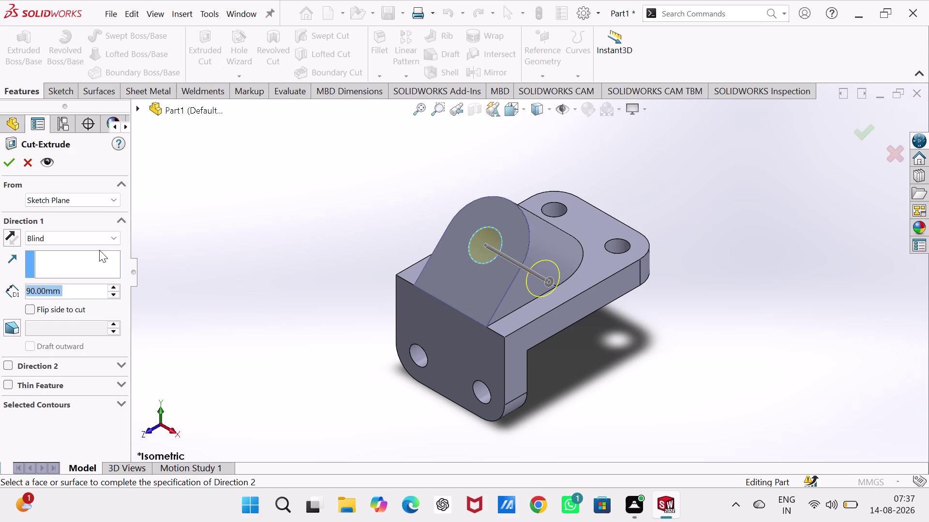
click(117, 237)
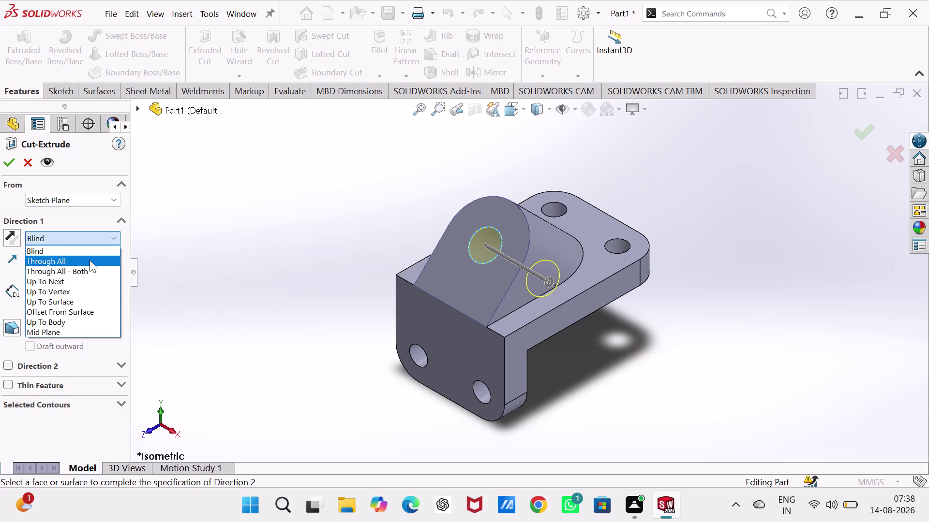
click(89, 261)
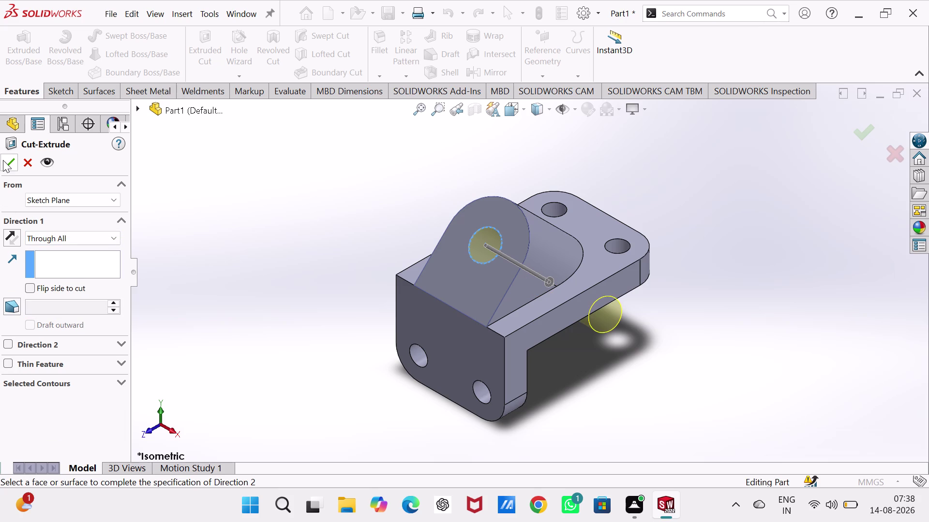
click(3, 160)
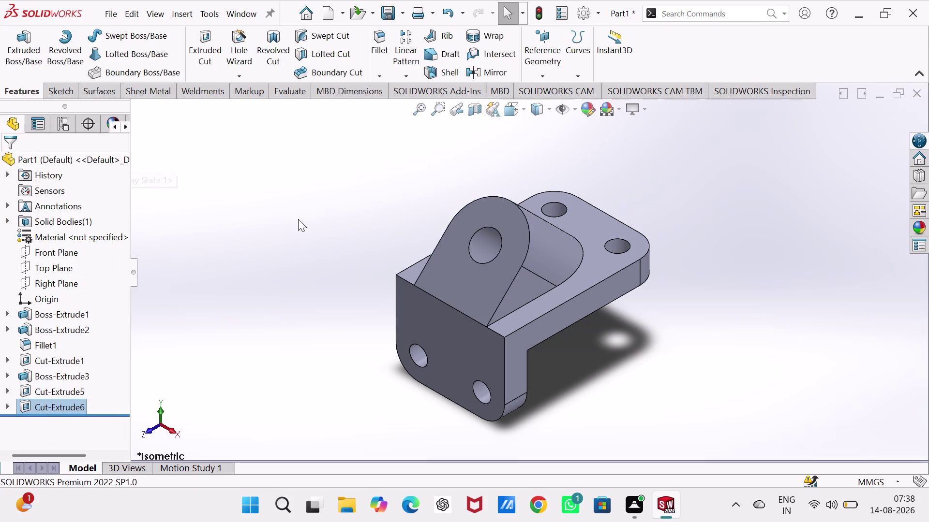
click(304, 218)
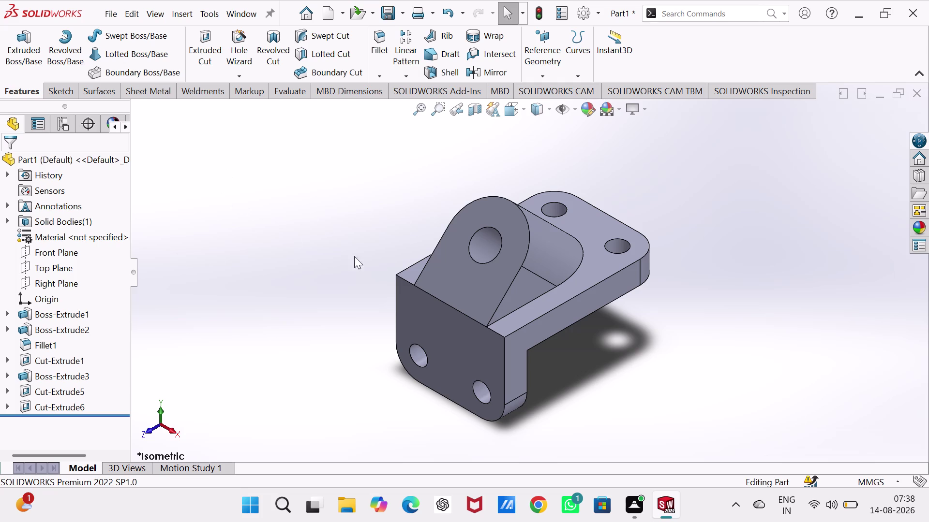
click(516, 299)
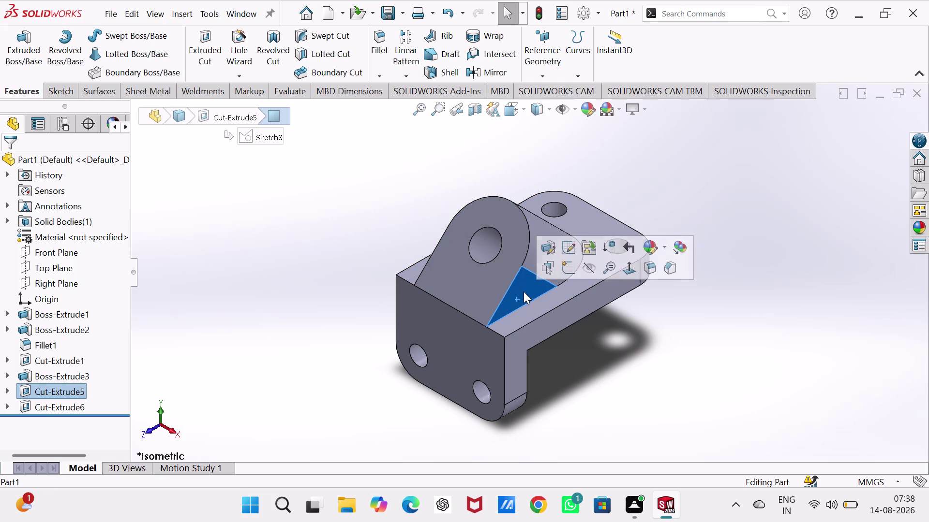
On the rib face, draw a closed four-line outline along its sloped edge.
click(570, 269)
click(604, 367)
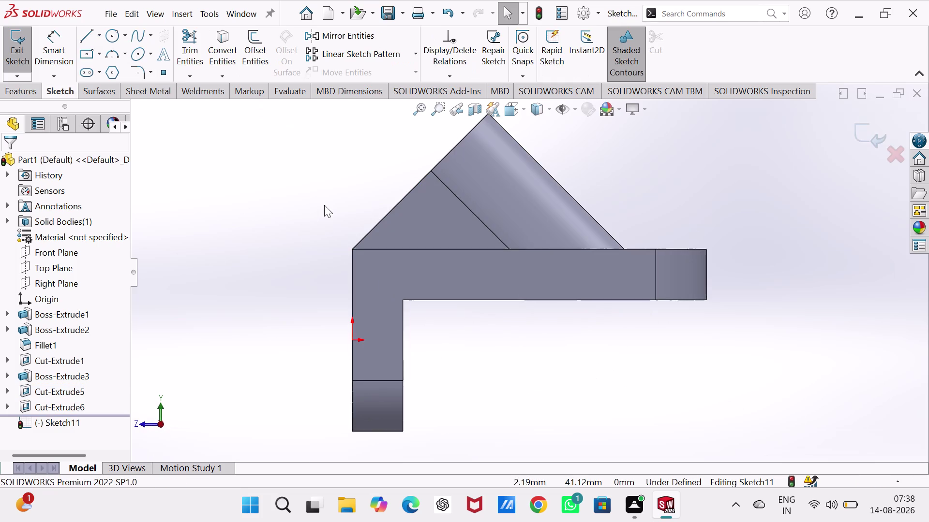
click(85, 39)
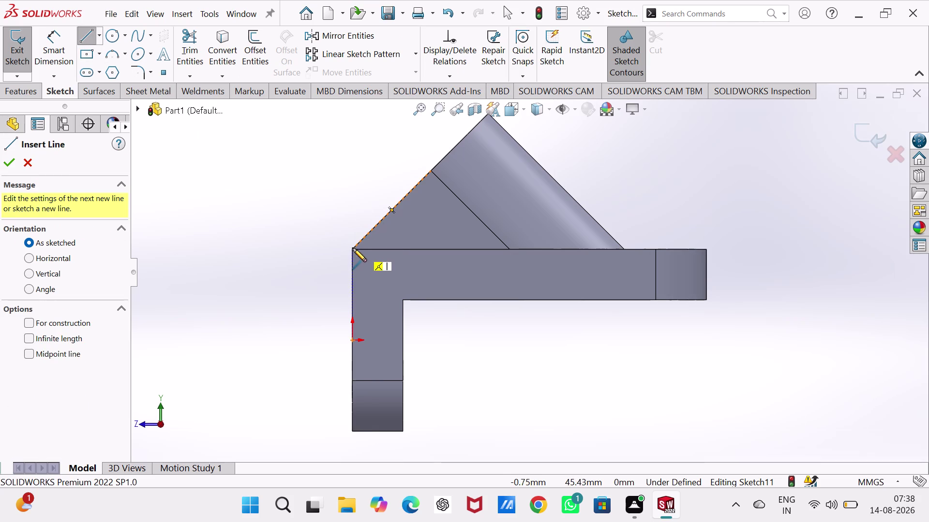
click(368, 233)
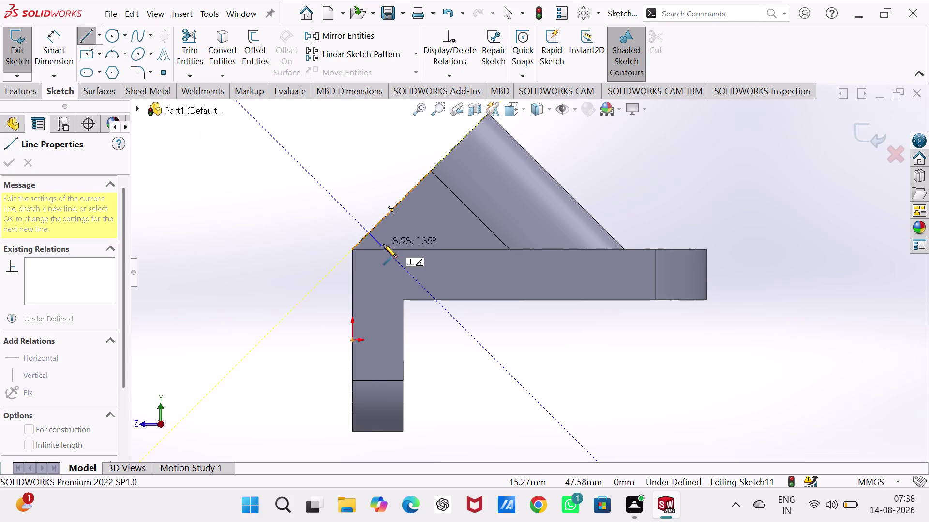
click(383, 244)
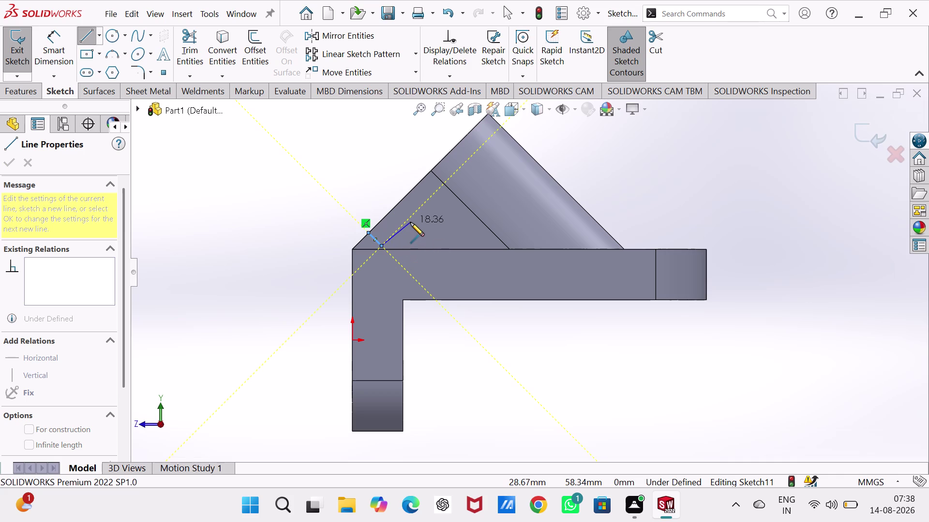
click(409, 220)
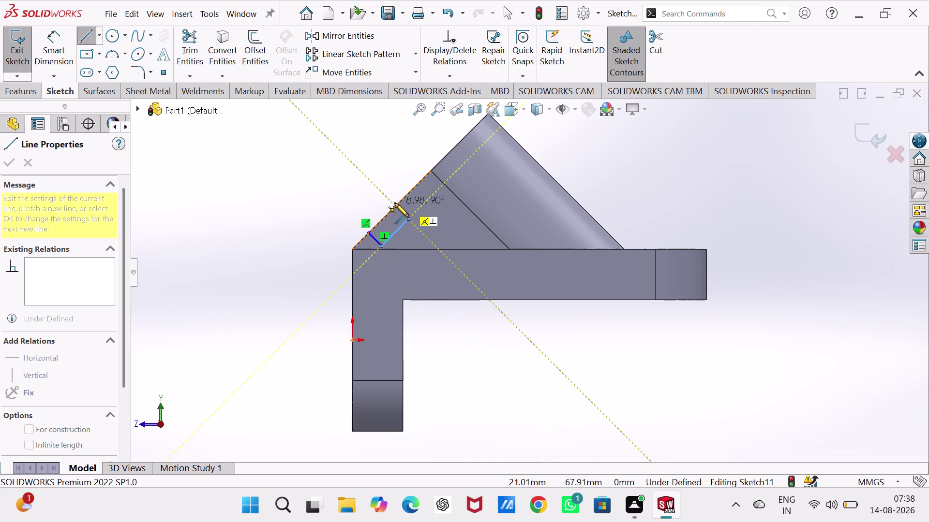
click(396, 204)
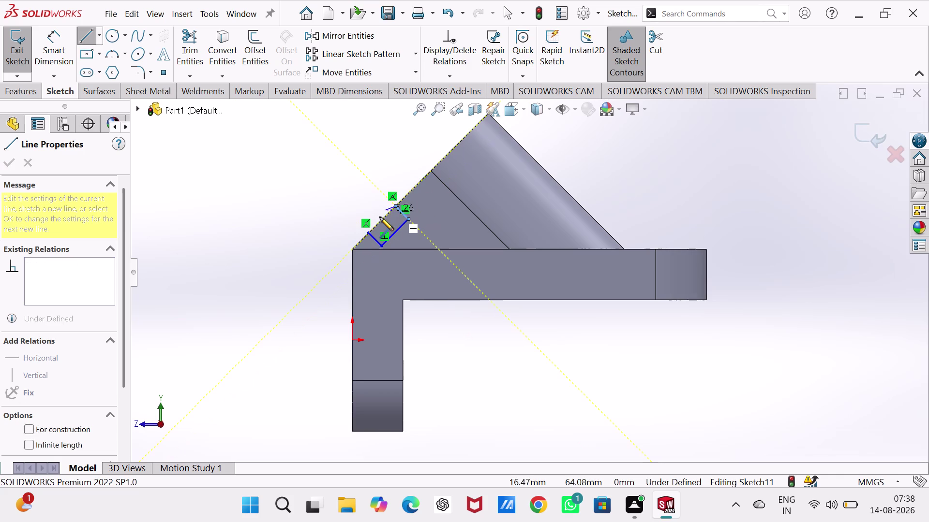
click(370, 232)
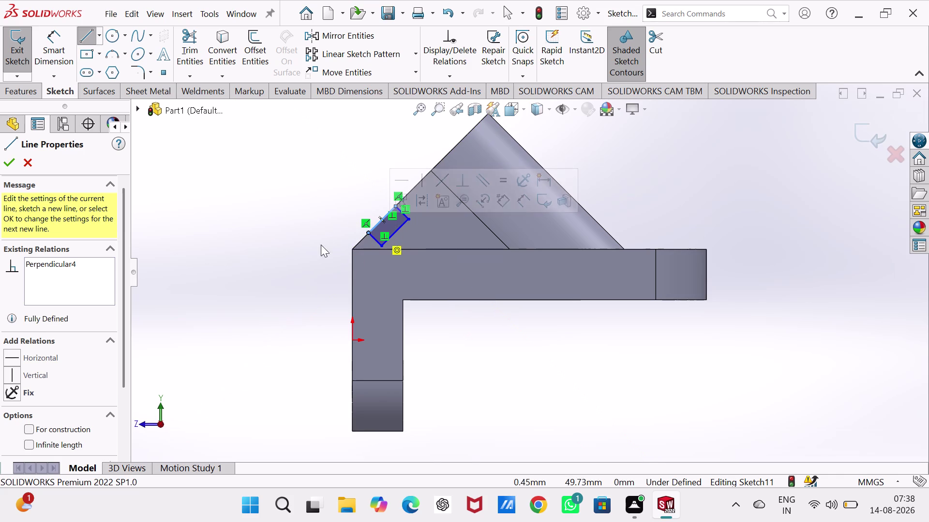
key(Escape)
right_drag(245, 245, 245, 151)
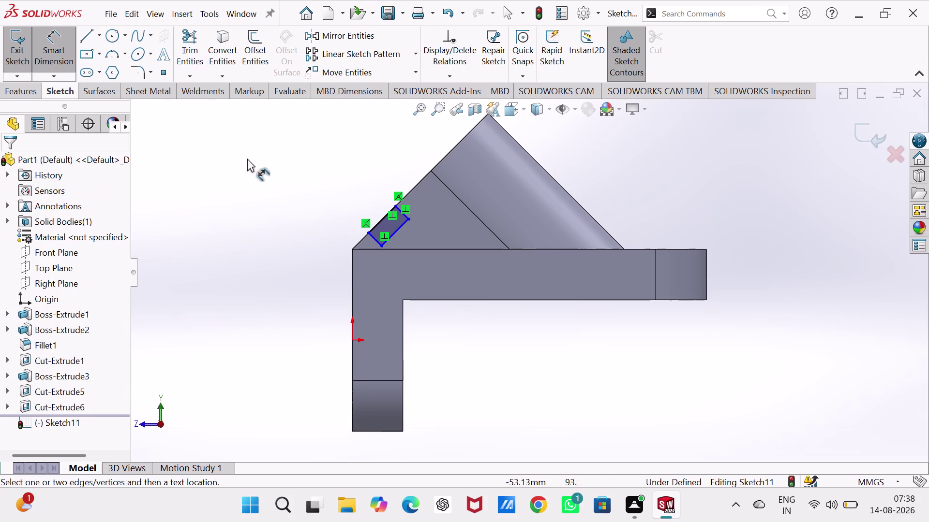
Dimension the outline's offset from the rib corner to 25 mm and its width to 15 mm.
click(352, 249)
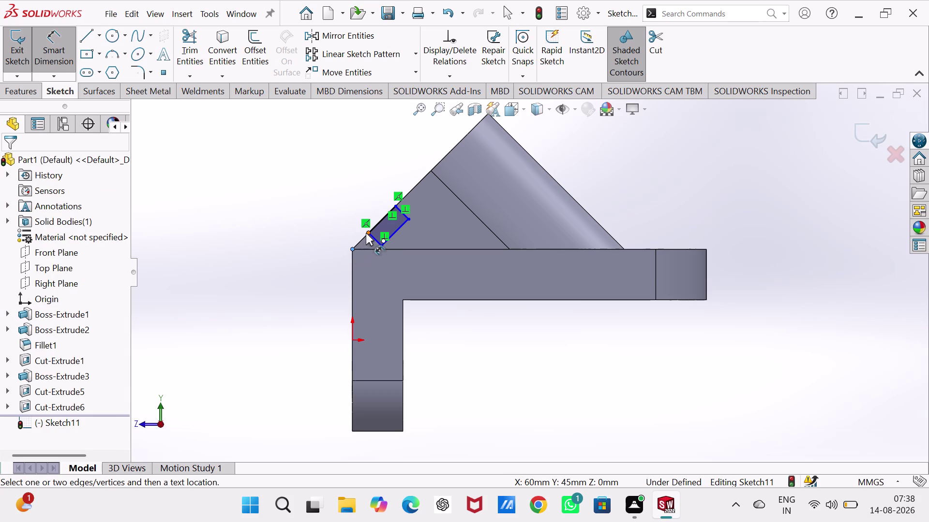
click(365, 233)
click(333, 219)
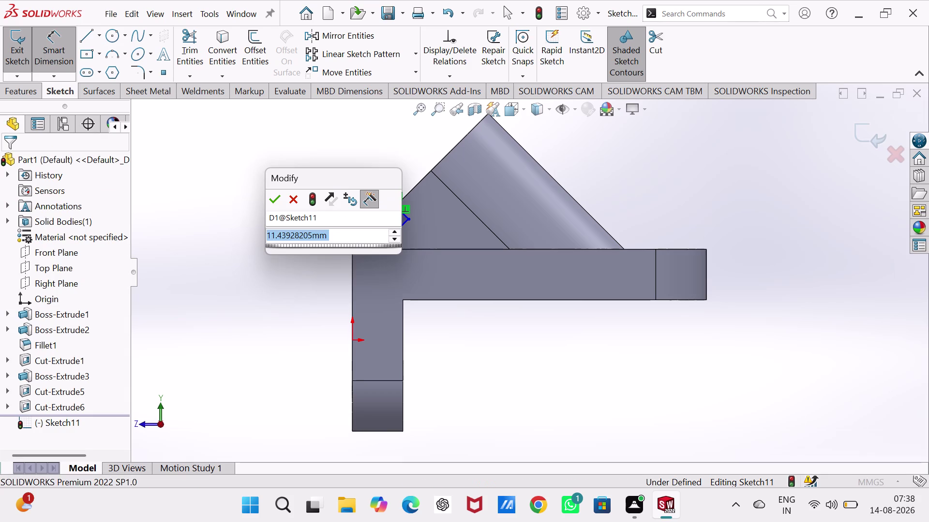
text(25)
key(Return)
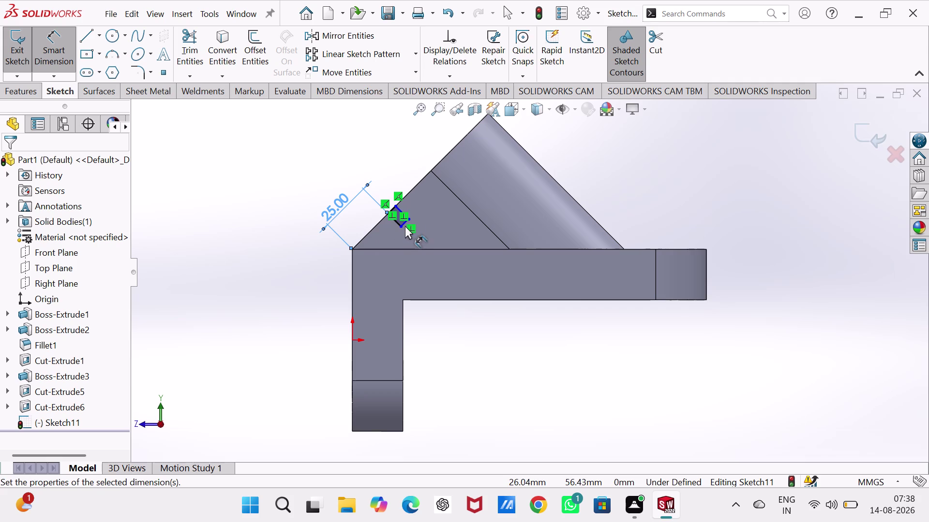
click(405, 224)
click(420, 242)
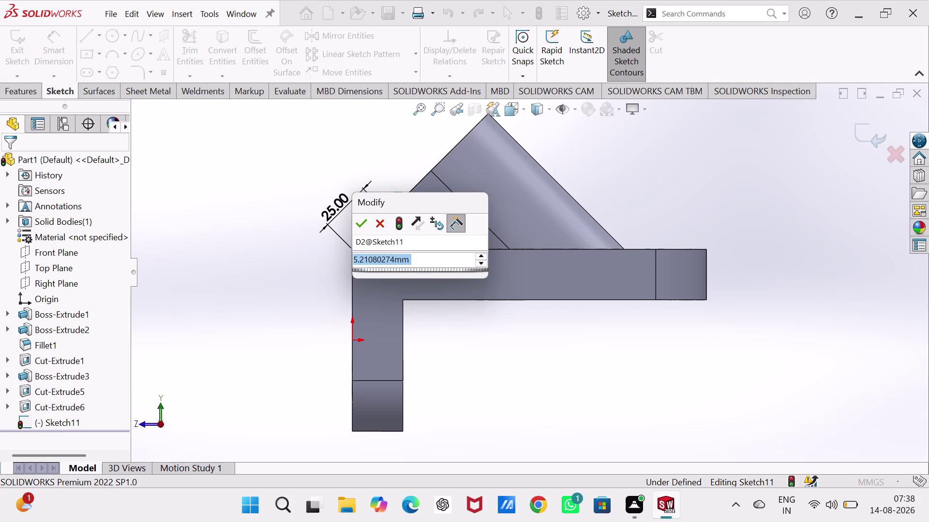
text(15)
key(Return)
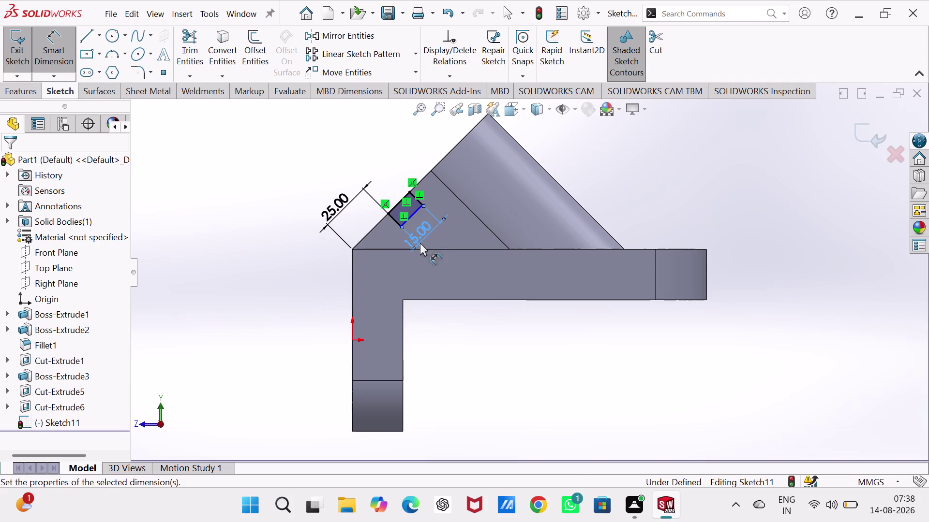
Dimension the outline's length to 15 mm and exit Sketch11.
click(419, 200)
click(440, 147)
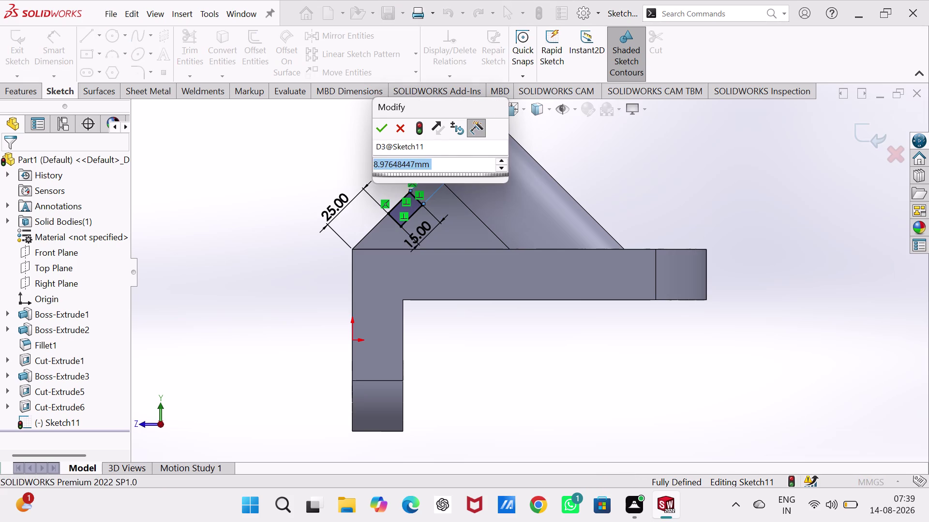
key(1)
key(5)
key(Return)
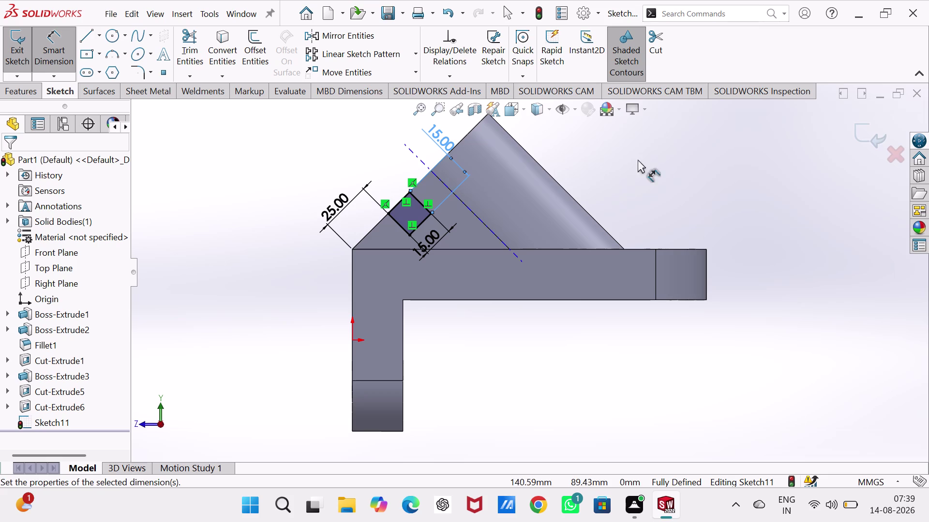
click(852, 134)
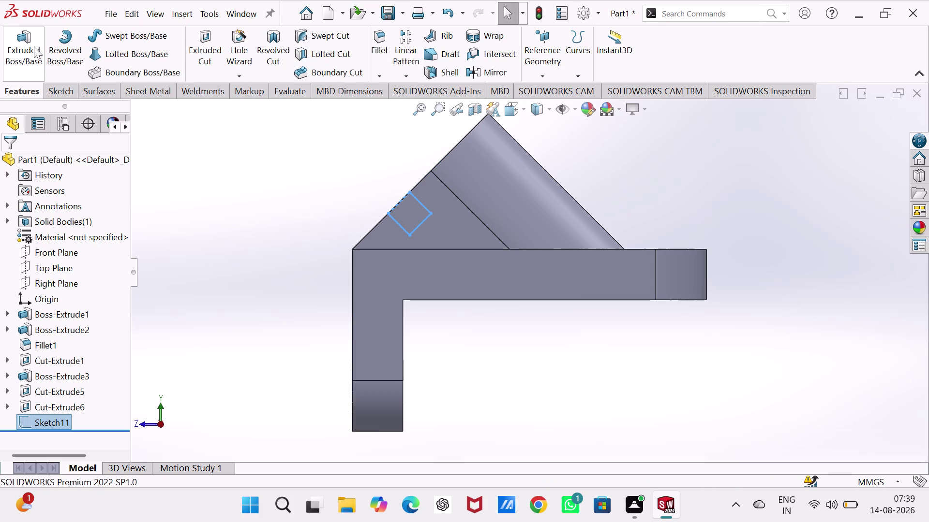
Try a Through All - Both cut from Sketch11, then dismiss the error and cancel.
key(ctrl+7)
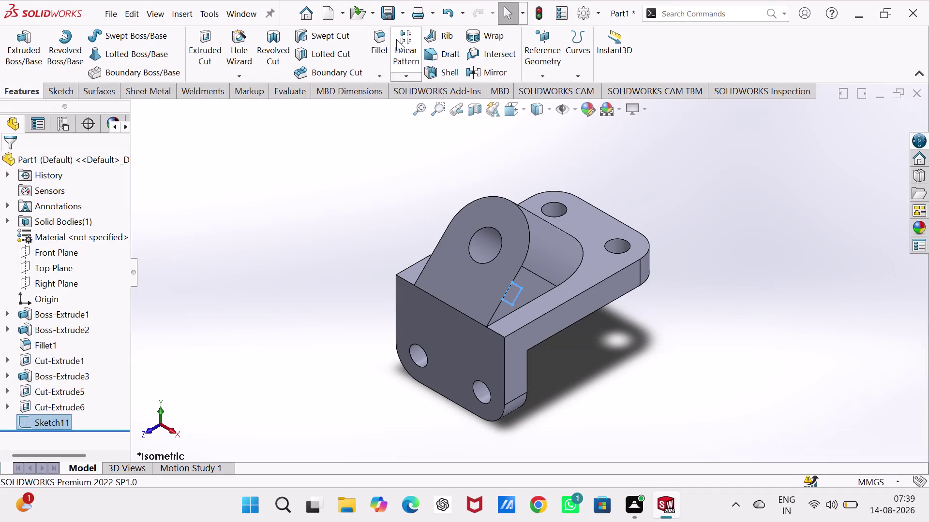
click(208, 35)
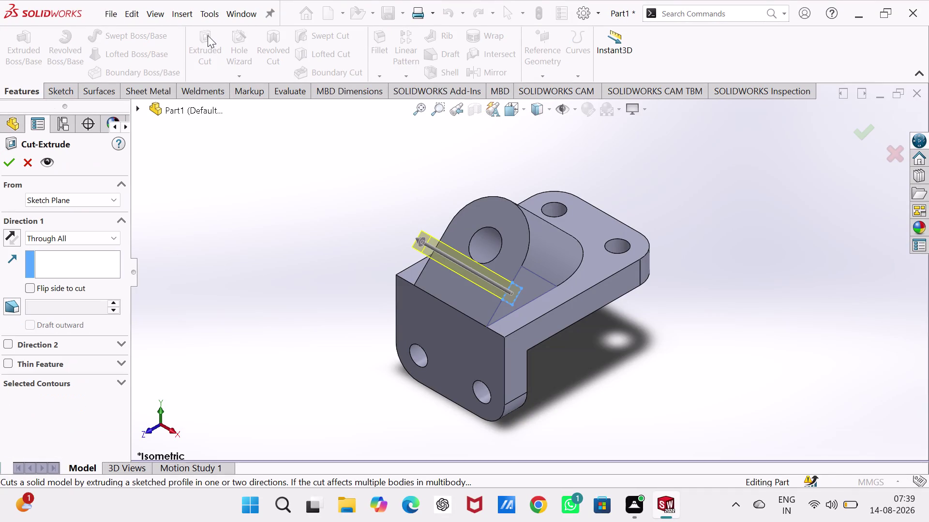
click(5, 158)
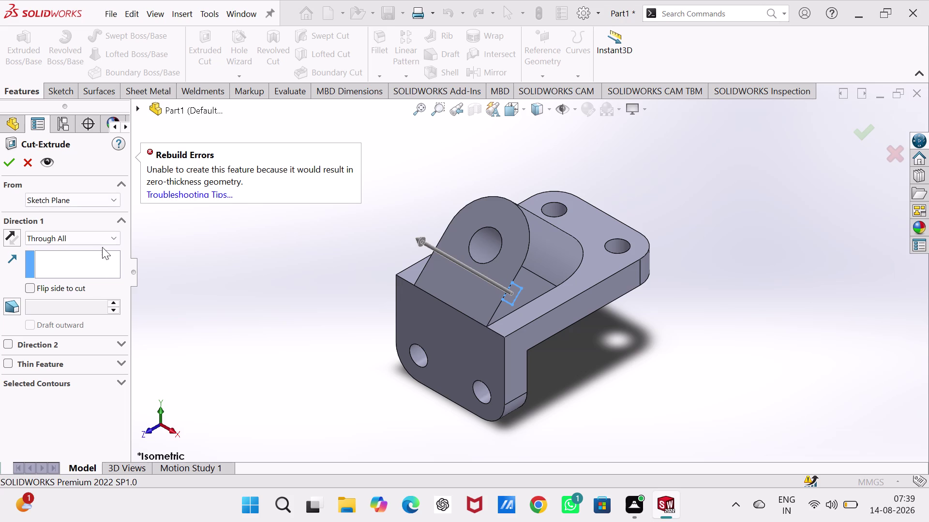
click(115, 238)
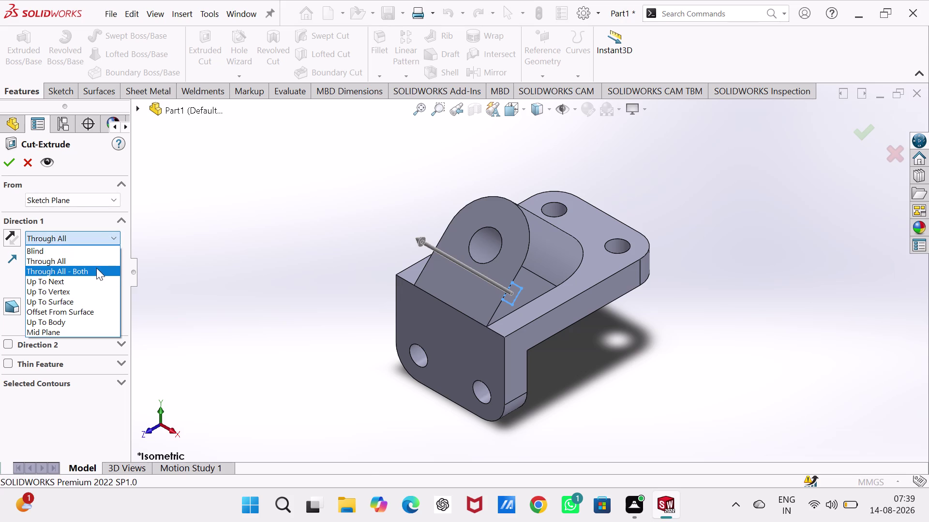
click(96, 269)
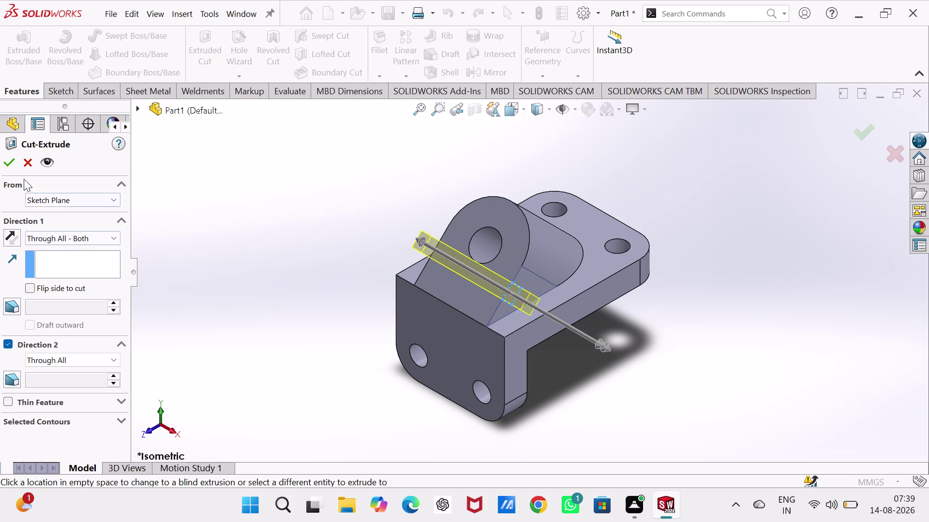
click(12, 160)
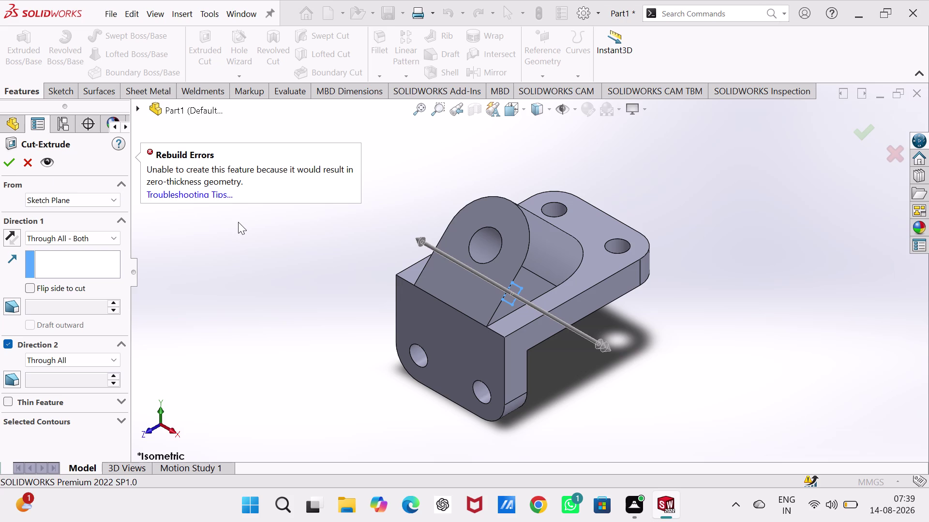
click(20, 160)
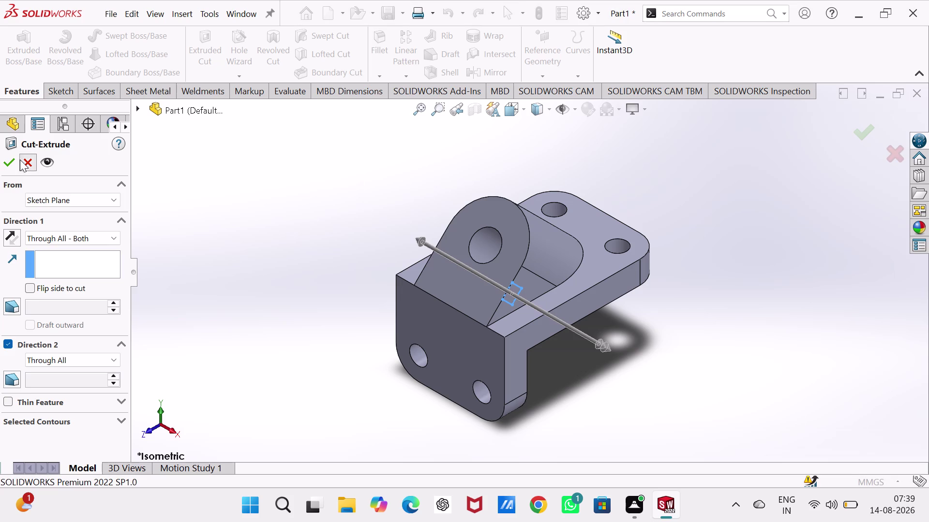
click(221, 212)
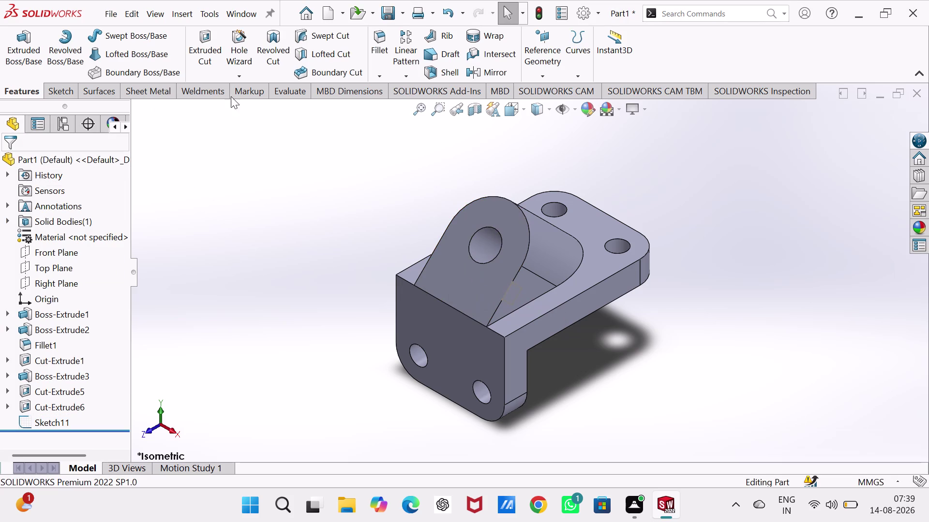
click(203, 45)
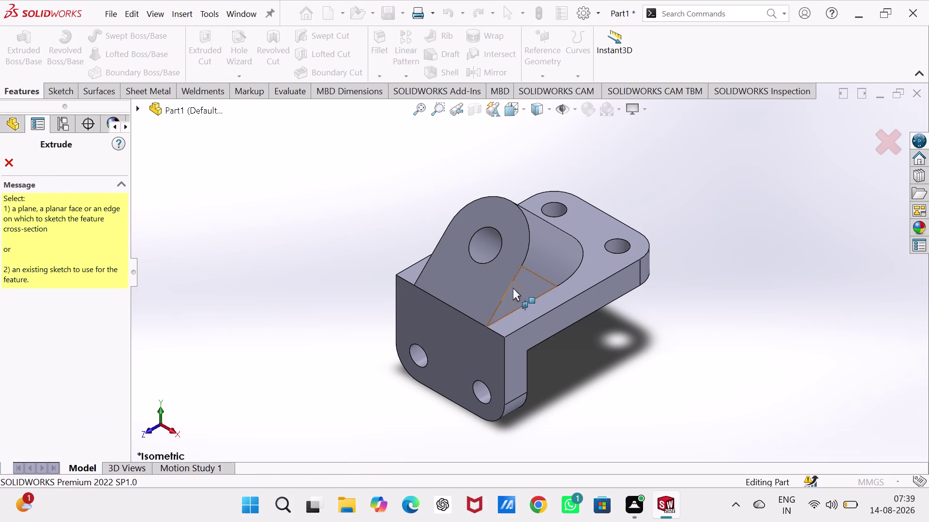
click(510, 287)
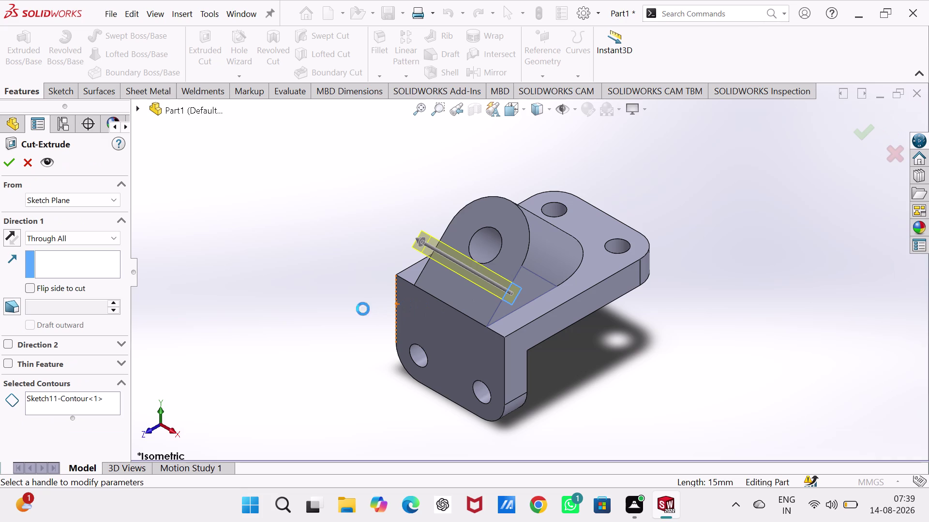
click(107, 234)
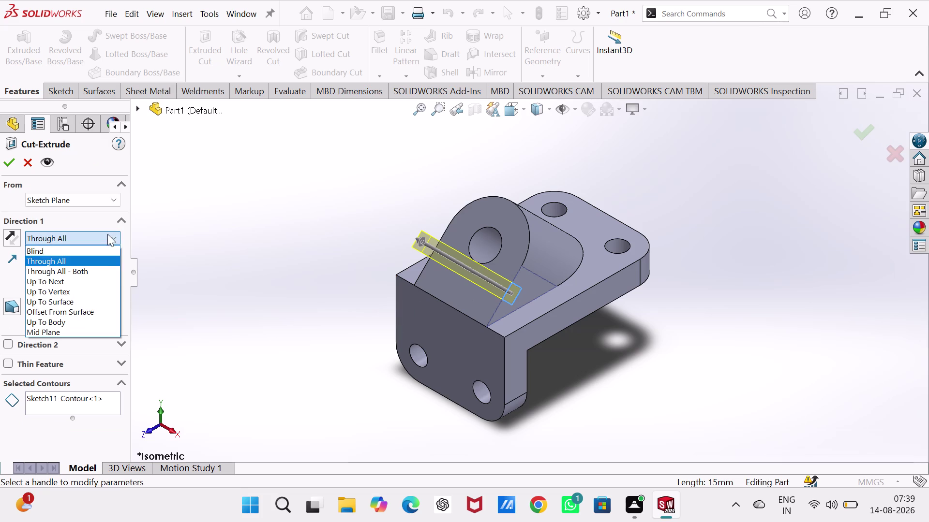
click(96, 252)
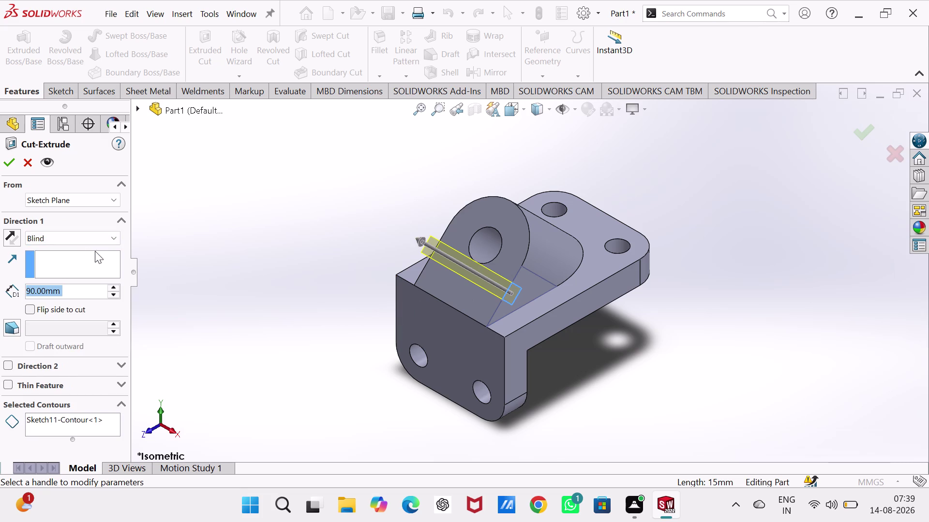
click(9, 166)
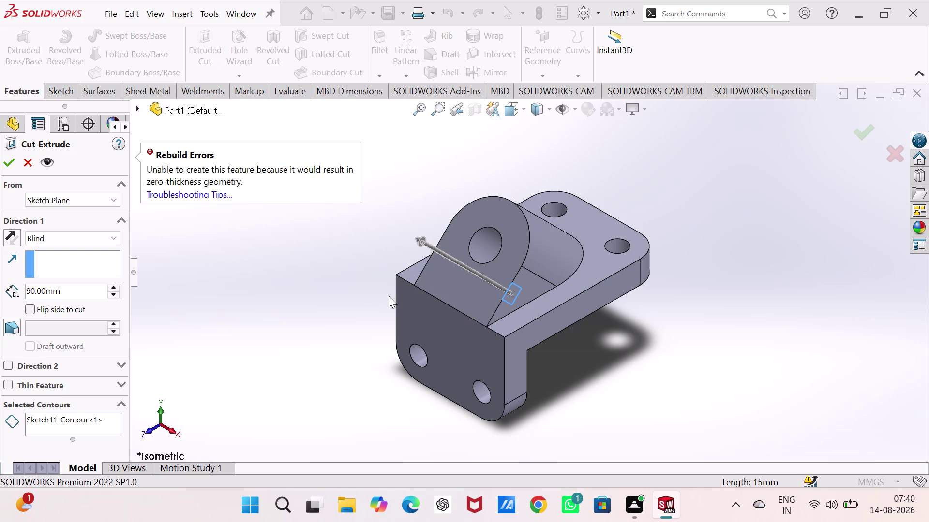
click(8, 240)
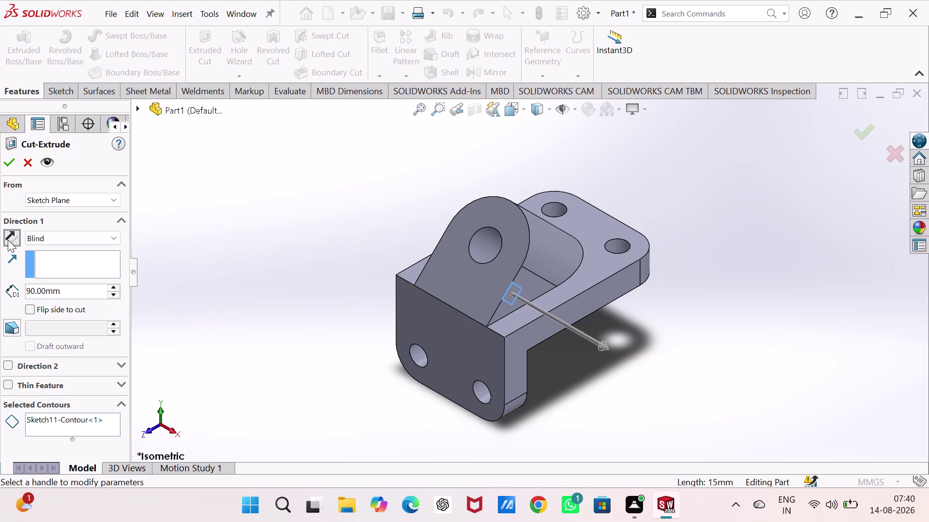
click(13, 164)
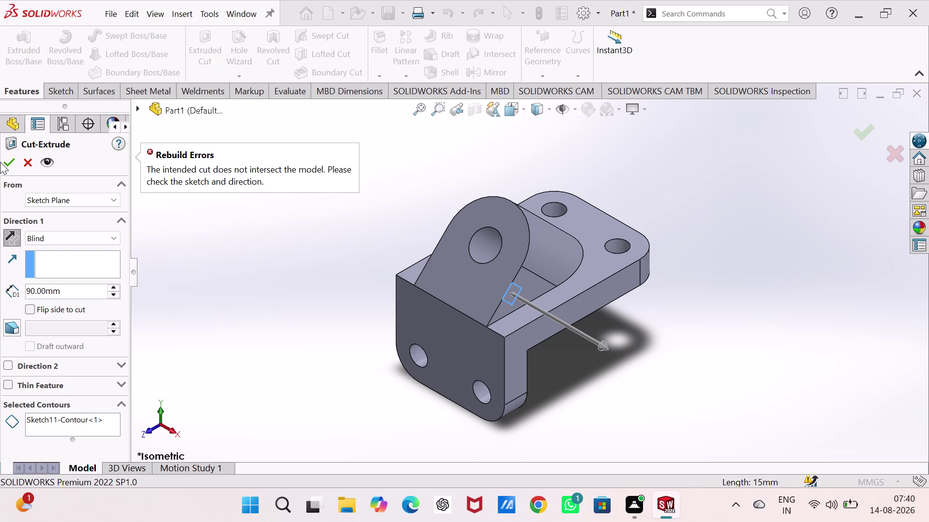
click(11, 239)
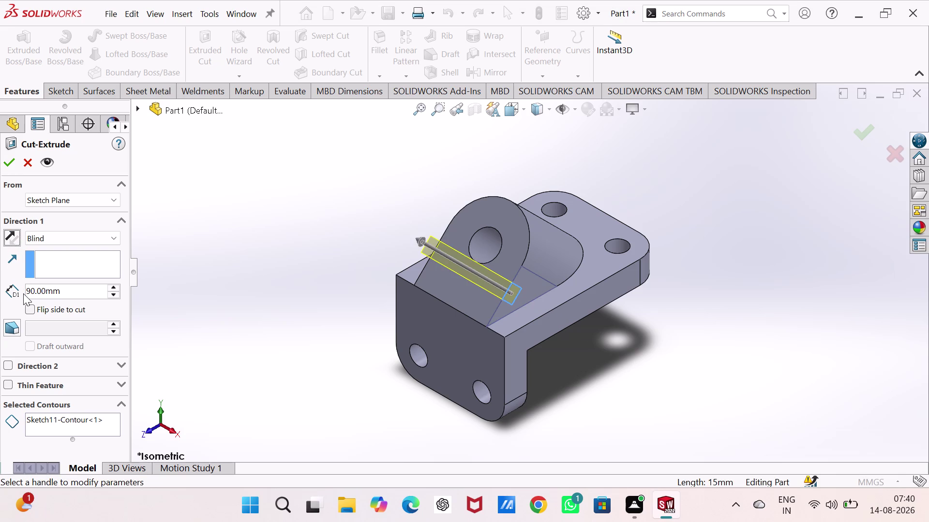
click(3, 163)
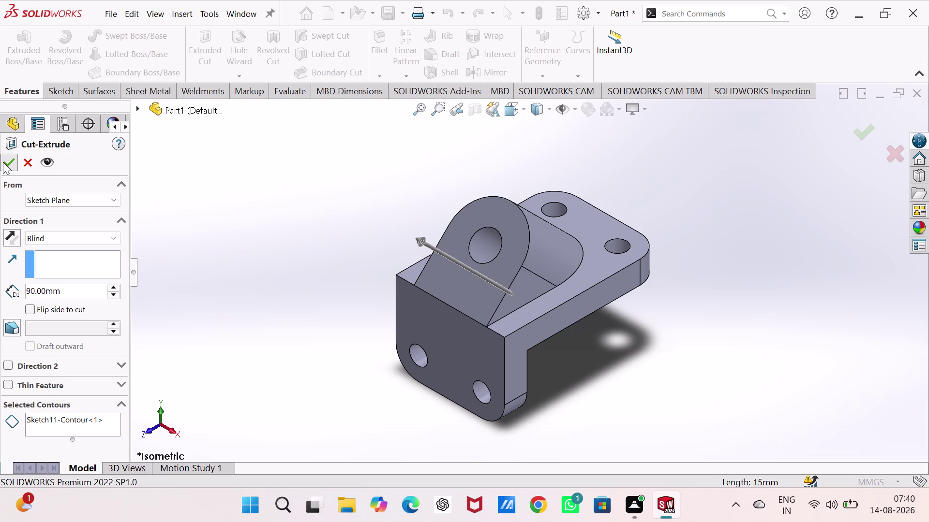
key(Escape)
key(Escape)
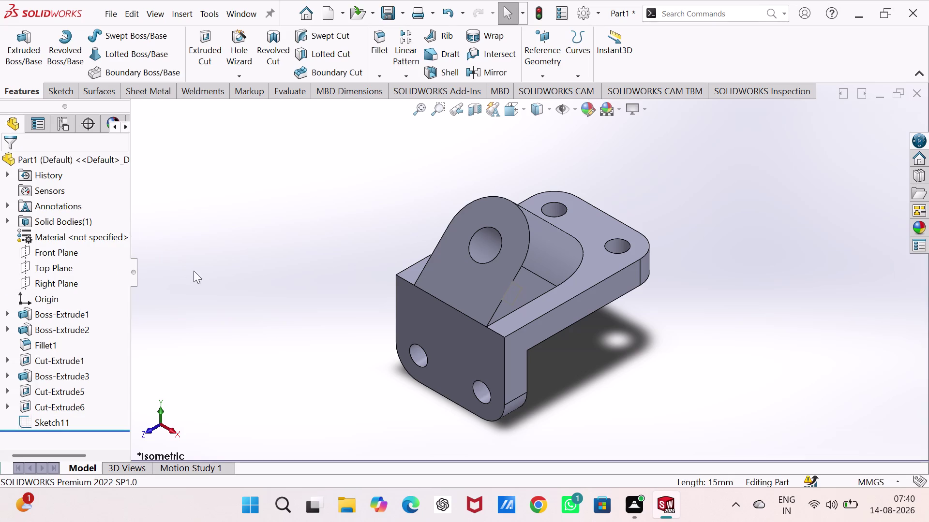
key(ctrl+z)
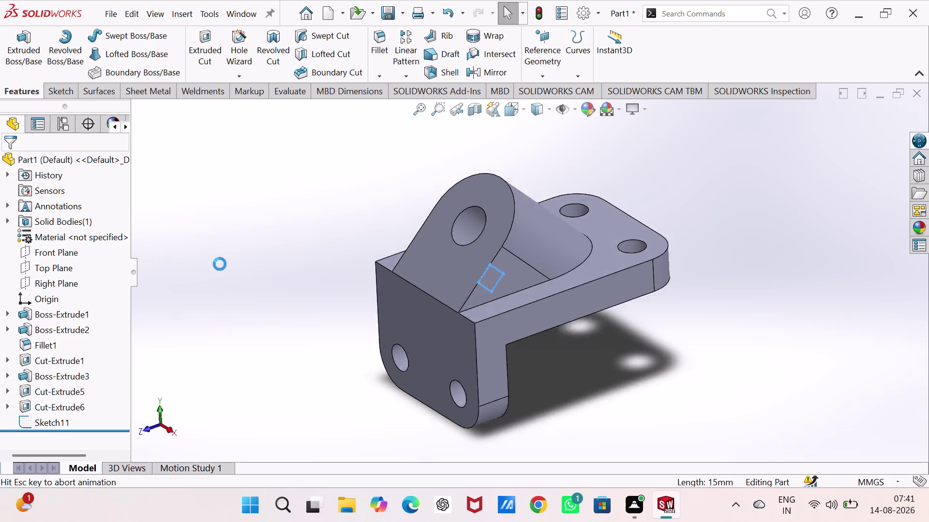
Undo repeatedly to remove the angled rectangle and Sketch11.
key(ctrl+z)
key(ctrl+z)
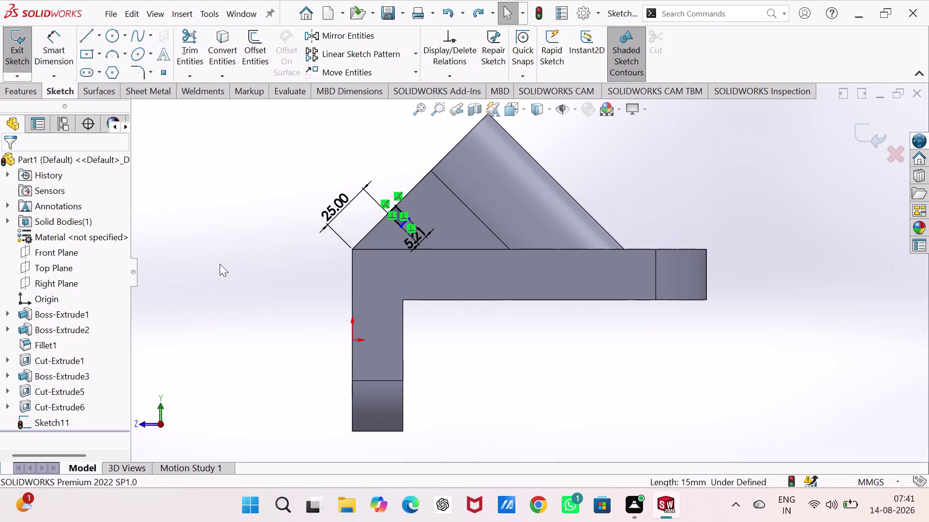
key(ctrl+z)
key(ctrl+z)
key(ctrl+z)
key(ctrl+z)
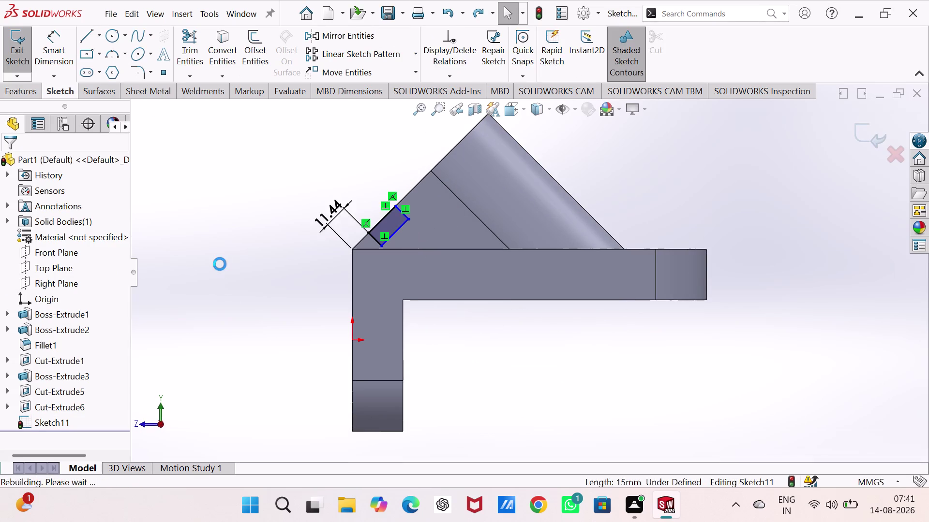
key(ctrl+z)
key(ctrl+z)
key(ctrl+z)
key(ctrl+z)
key(ctrl+z)
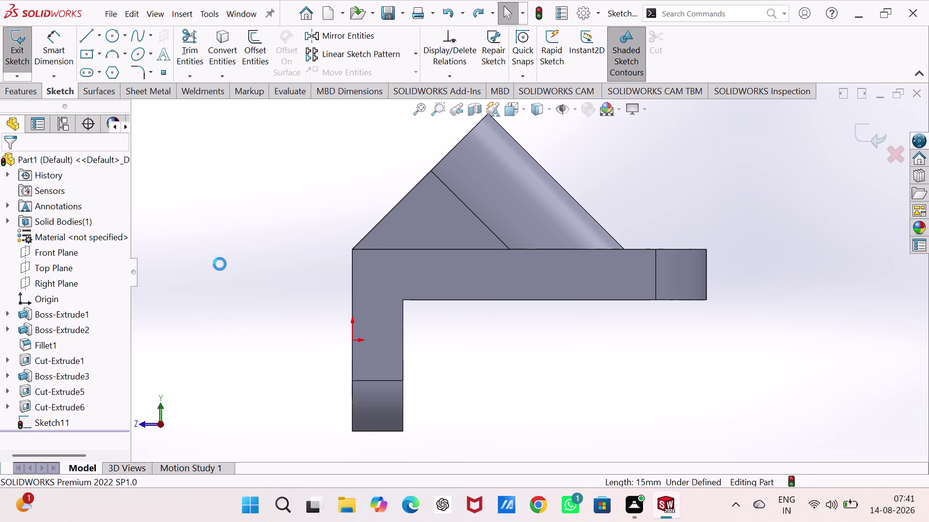
Start a new sketch on the lug's flat face, viewed normal.
click(474, 283)
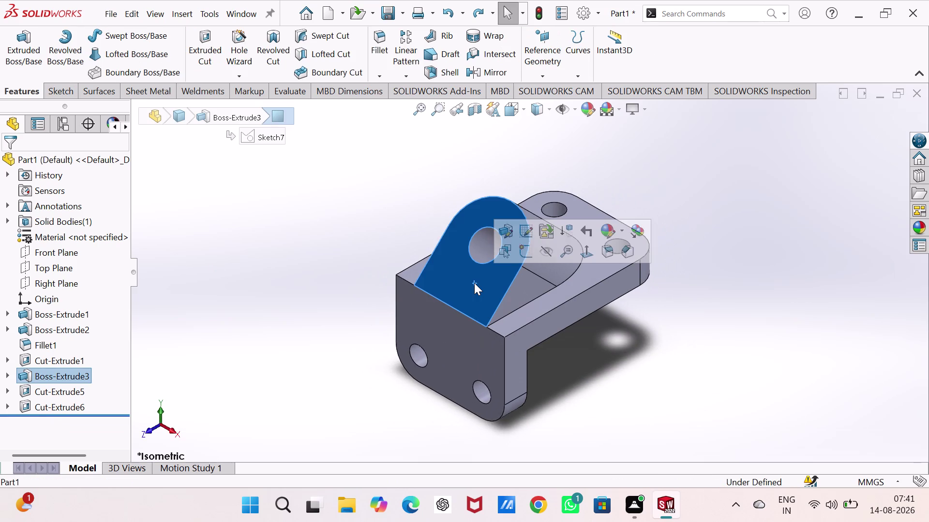
click(520, 253)
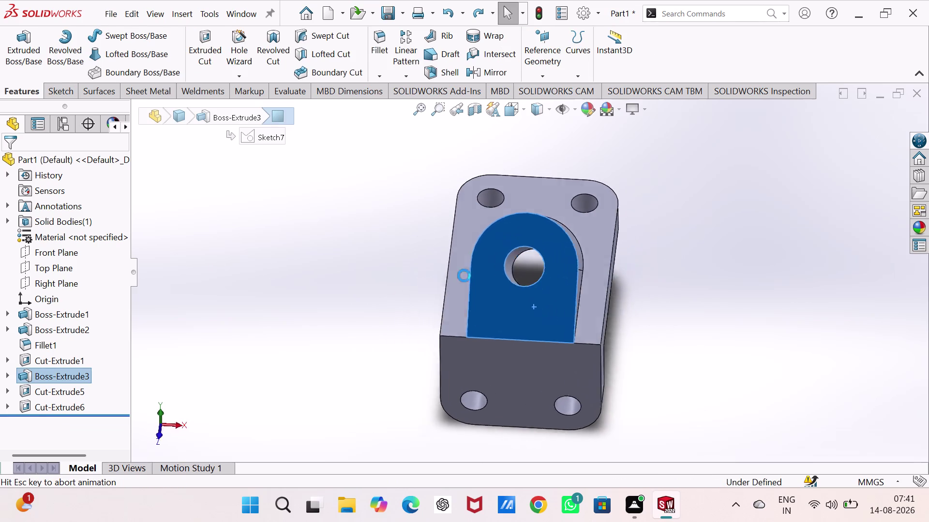
click(285, 281)
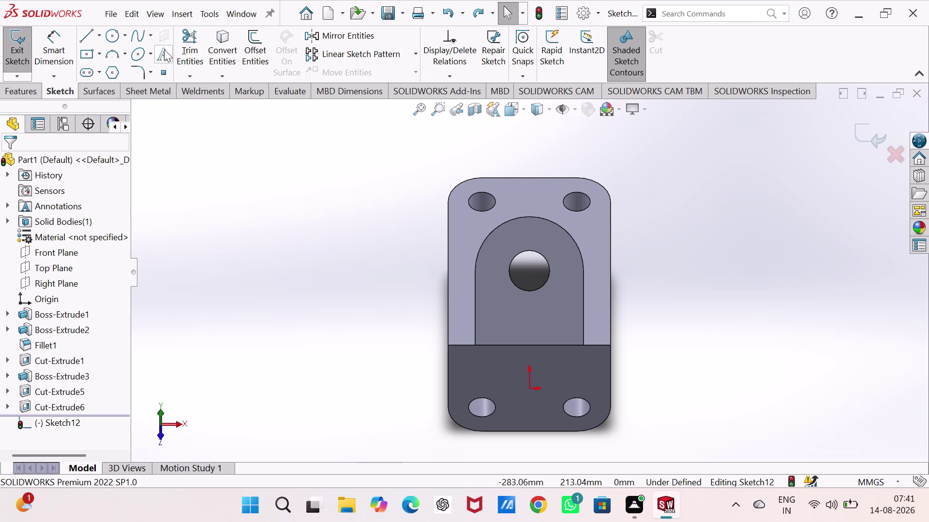
Draw a centre rectangle on the bracket's lug.
click(90, 52)
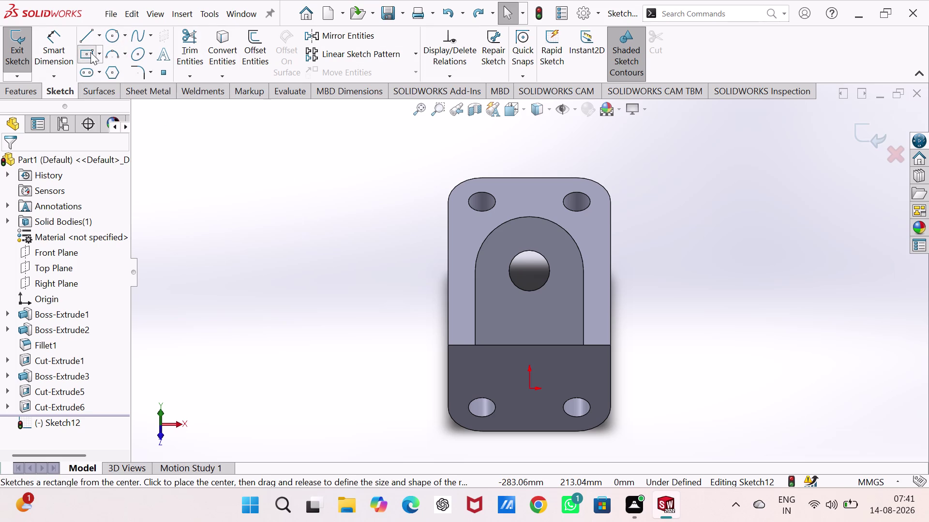
click(528, 311)
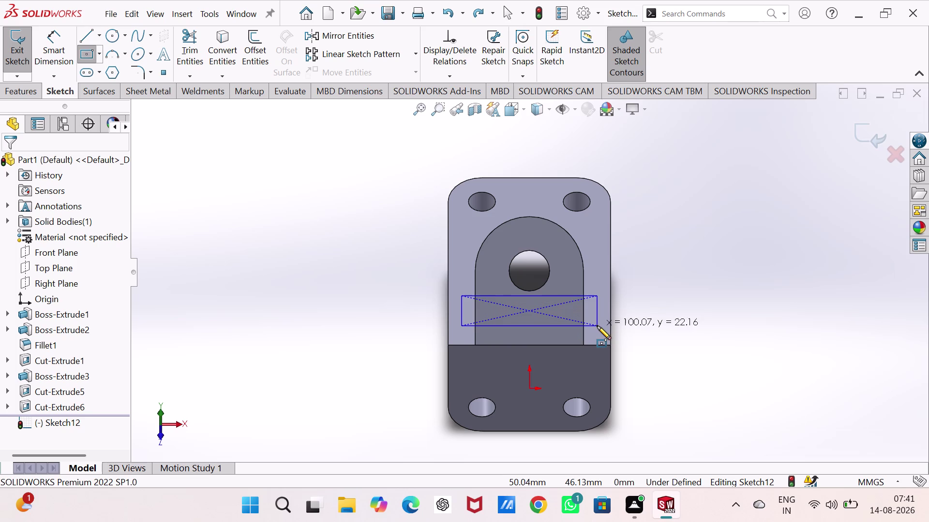
click(593, 332)
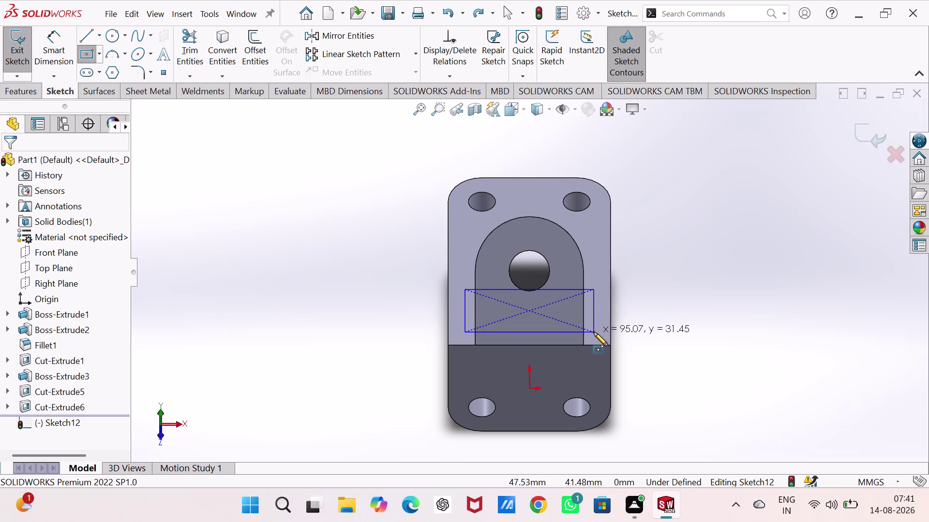
right_drag(669, 330, 666, 235)
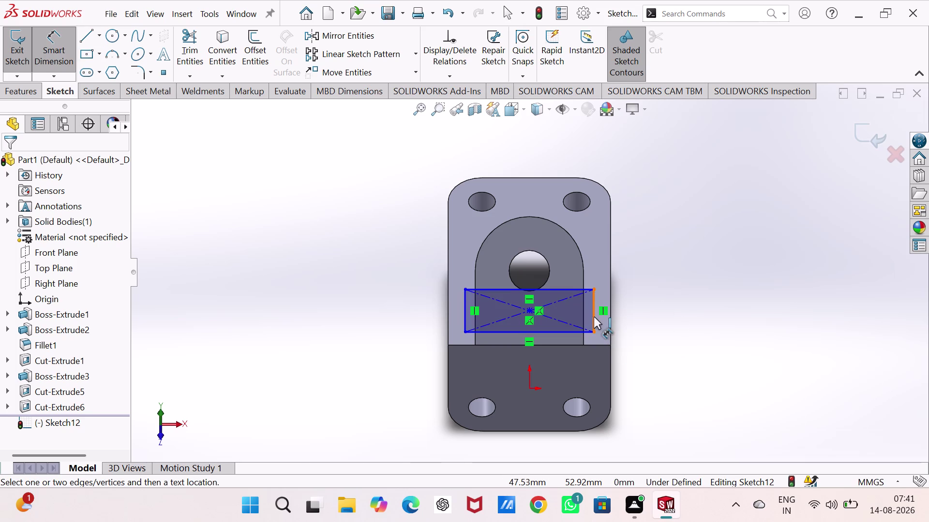
Dimension the rectangle: 15 mm height and 25 mm from the lug's lower edge.
click(594, 317)
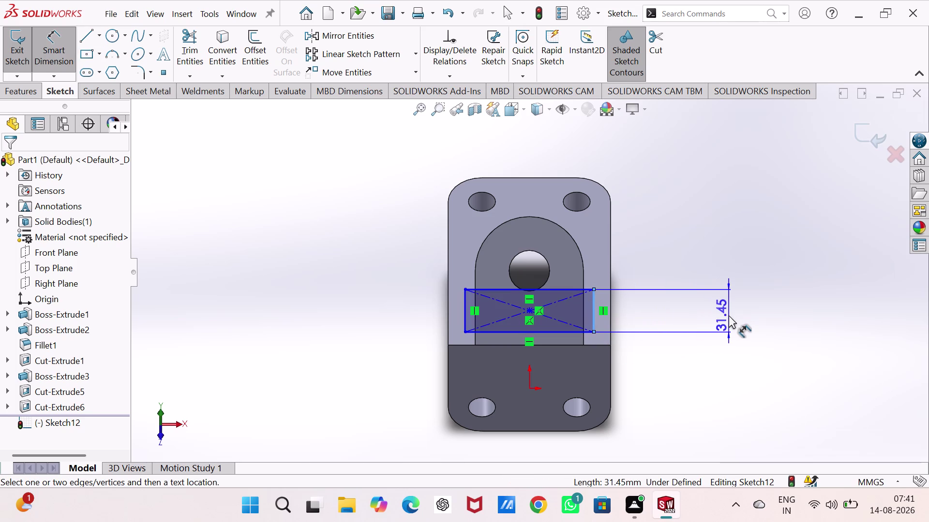
click(728, 316)
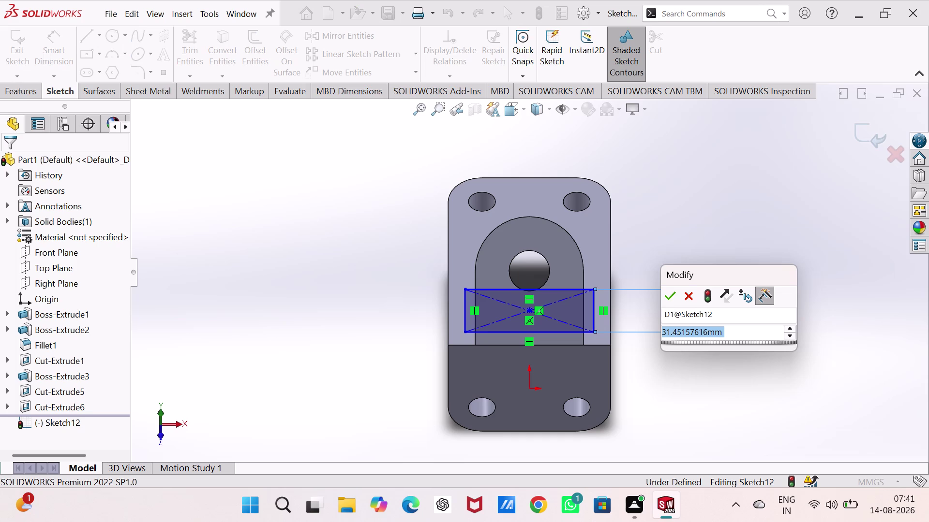
key(1)
key(5)
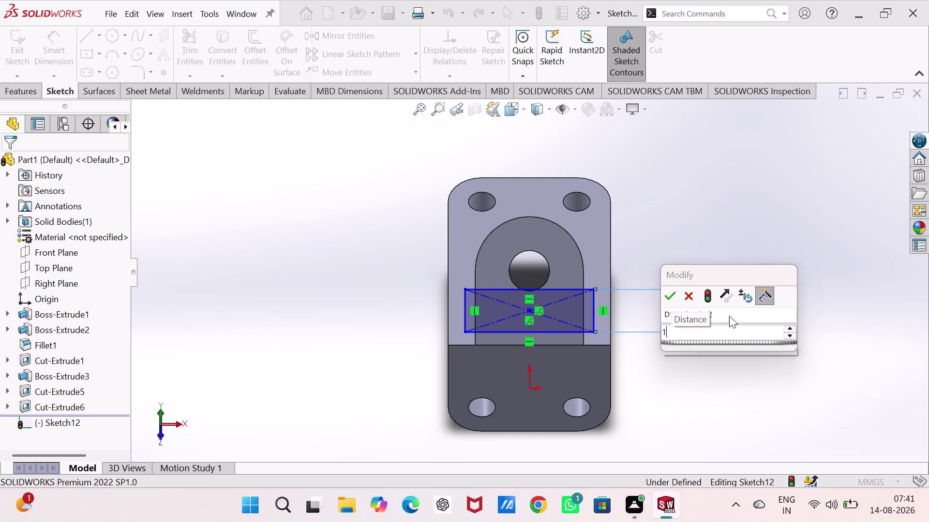
key(Return)
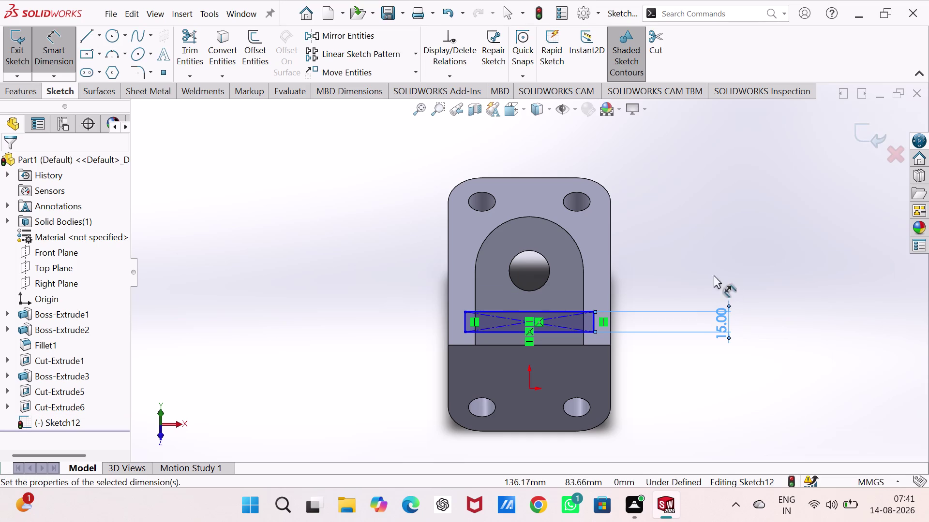
click(584, 346)
click(582, 334)
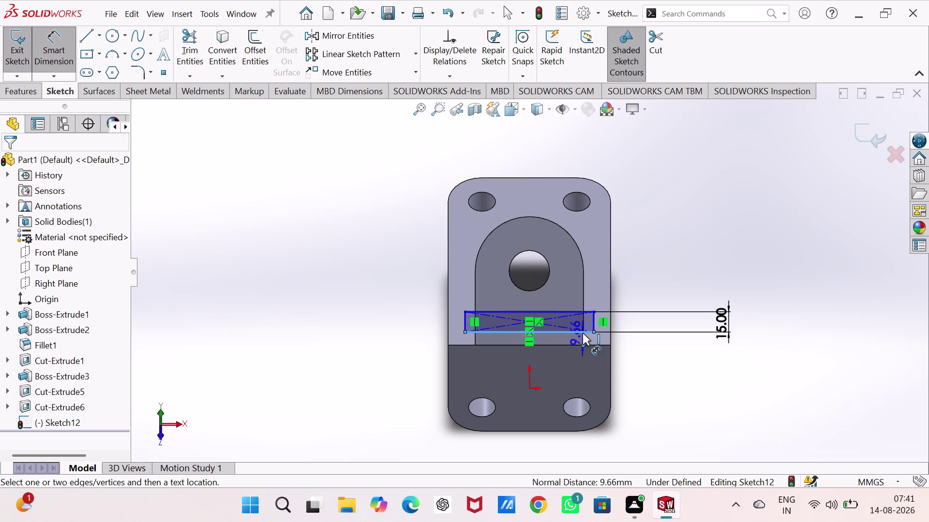
click(693, 366)
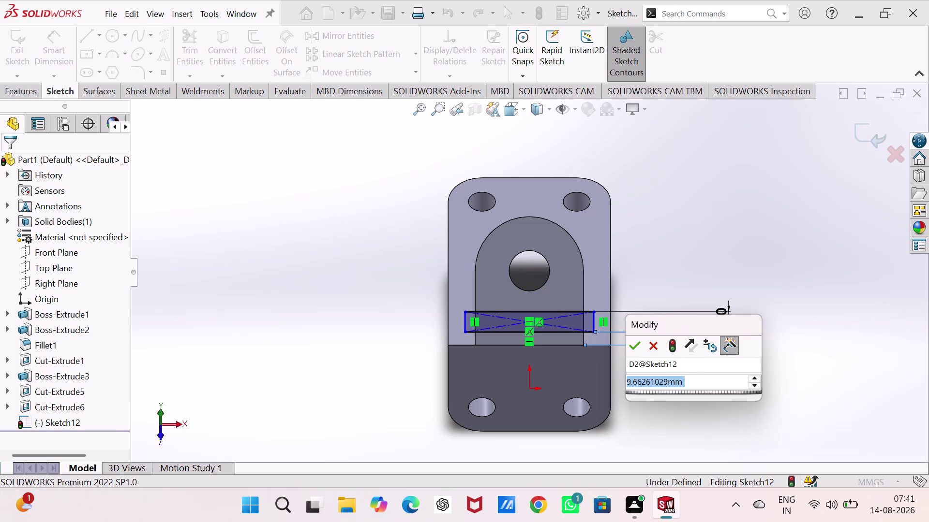
key(2)
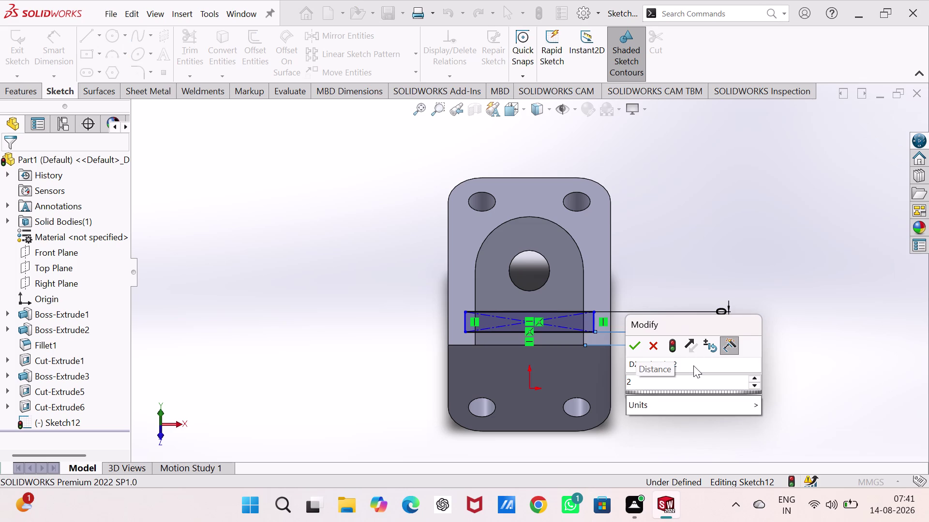
key(5)
key(Return)
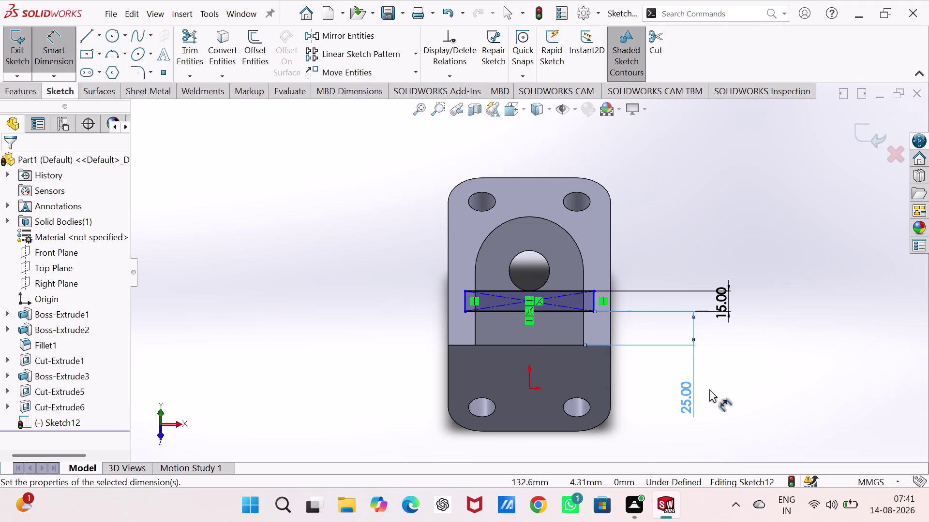
Inspect the sketch in 3D, then undo the rectangle and its dimensions.
middle_drag(704, 396, 648, 354)
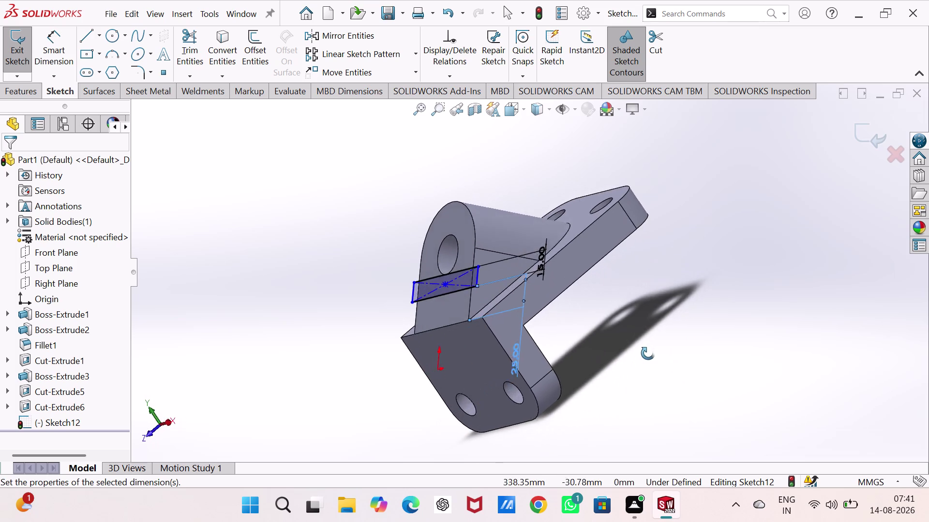
middle_drag(648, 353, 770, 321)
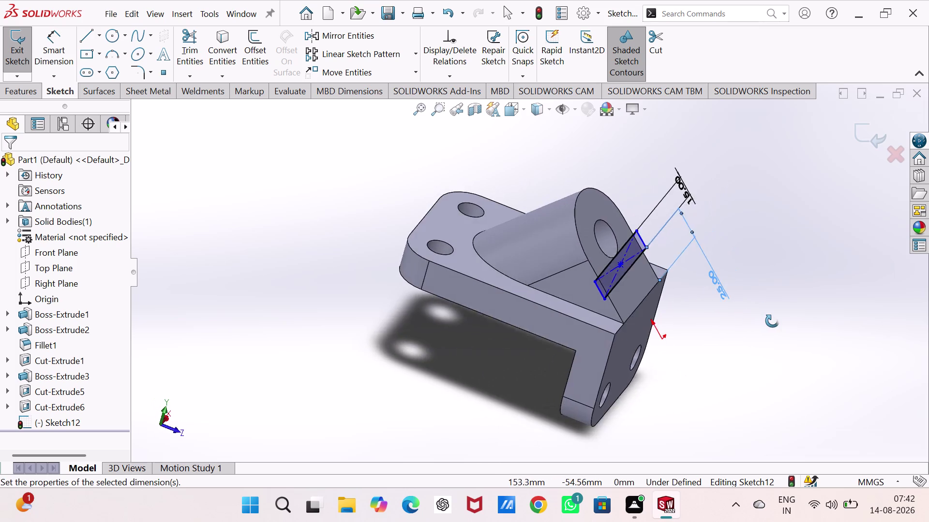
middle_drag(770, 321, 748, 349)
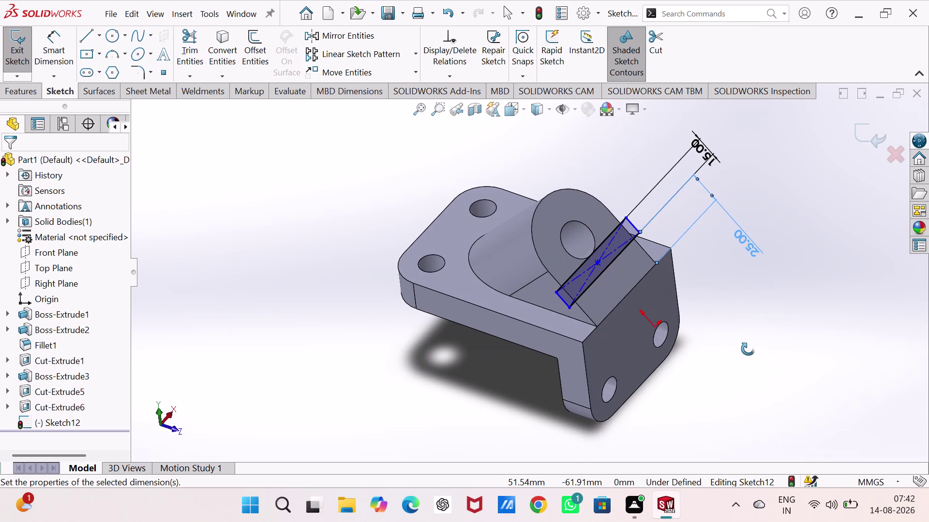
middle_drag(747, 349, 746, 348)
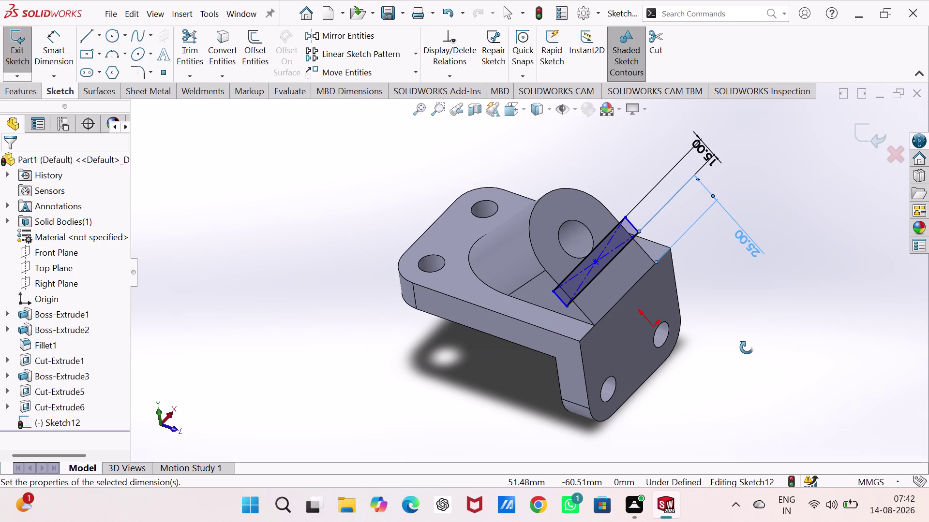
middle_drag(746, 348, 746, 345)
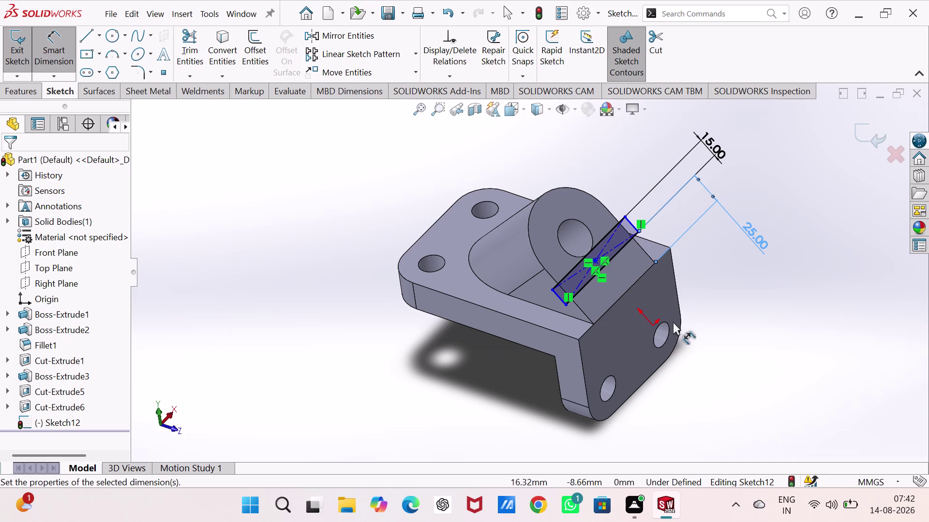
key(Escape)
key(ctrl+z)
key(ctrl+z)
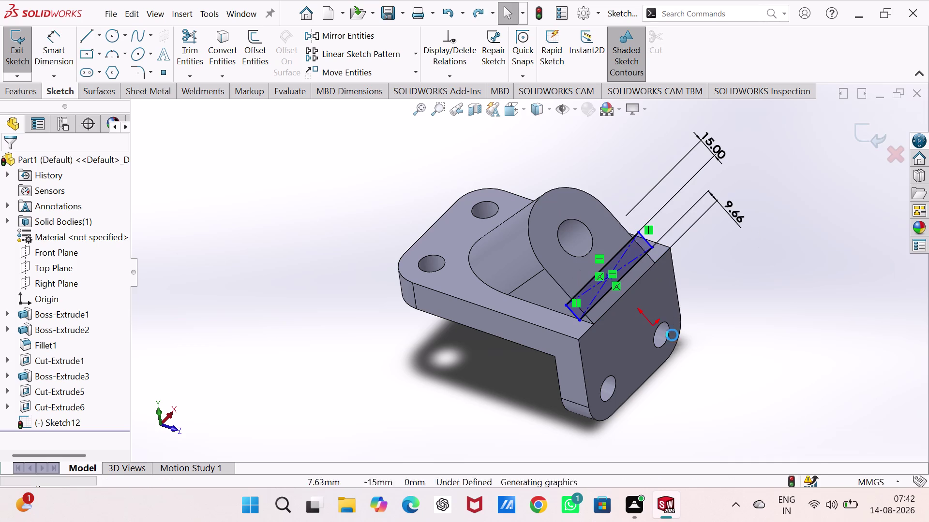
key(ctrl+z)
key(ctrl+z)
key(ctrl+z)
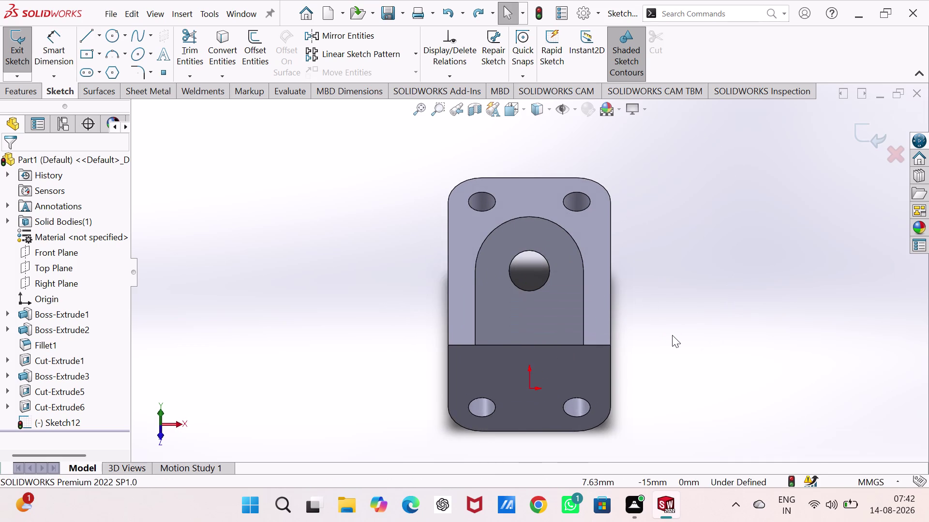
key(ctrl+z)
Exit empty Sketch12 and start a new sketch on the triangular rib face, viewed head-on.
click(709, 378)
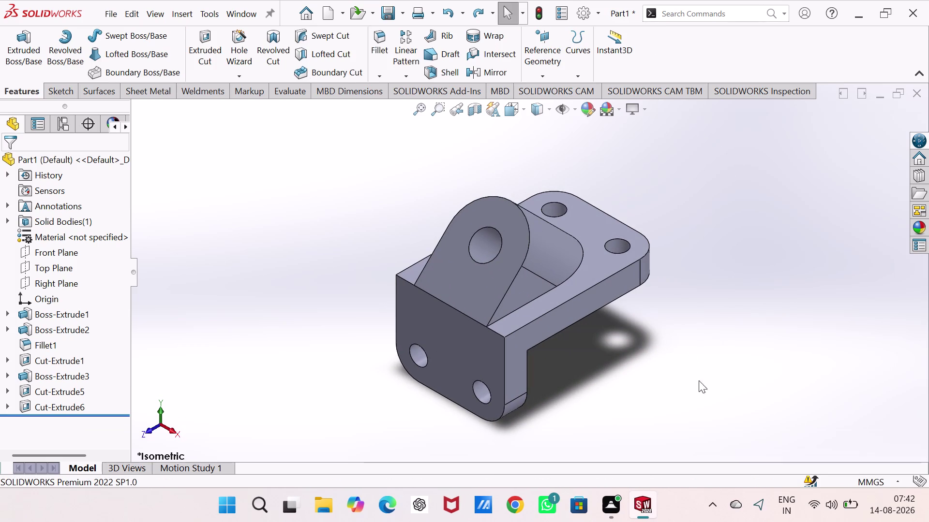
click(538, 285)
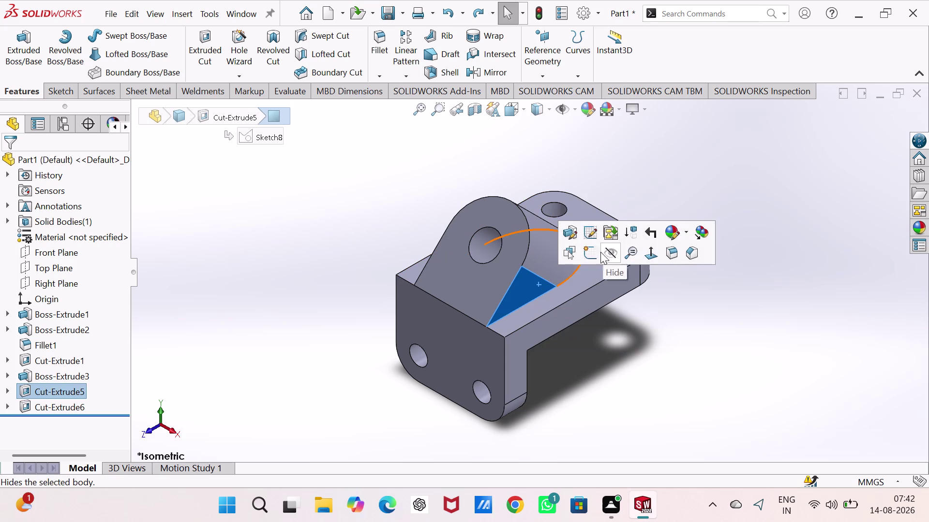
click(587, 256)
click(609, 381)
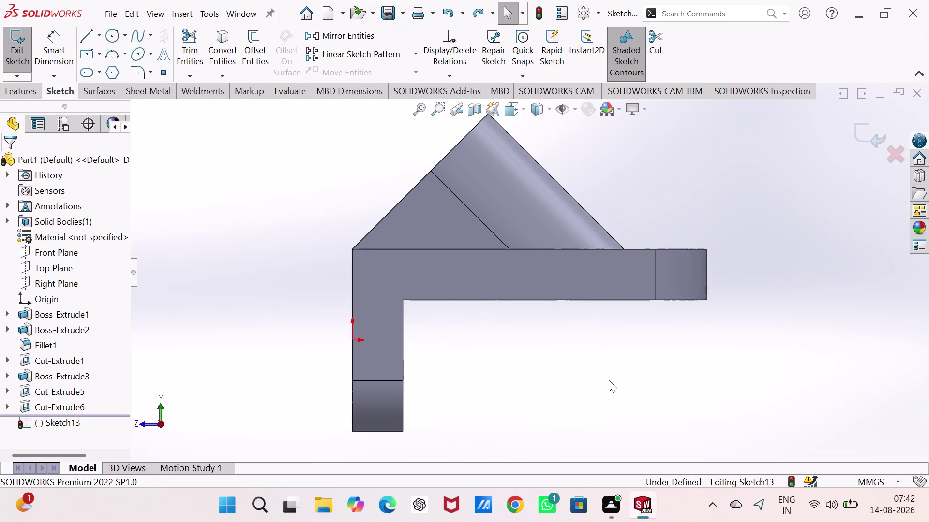
scroll(up, 3)
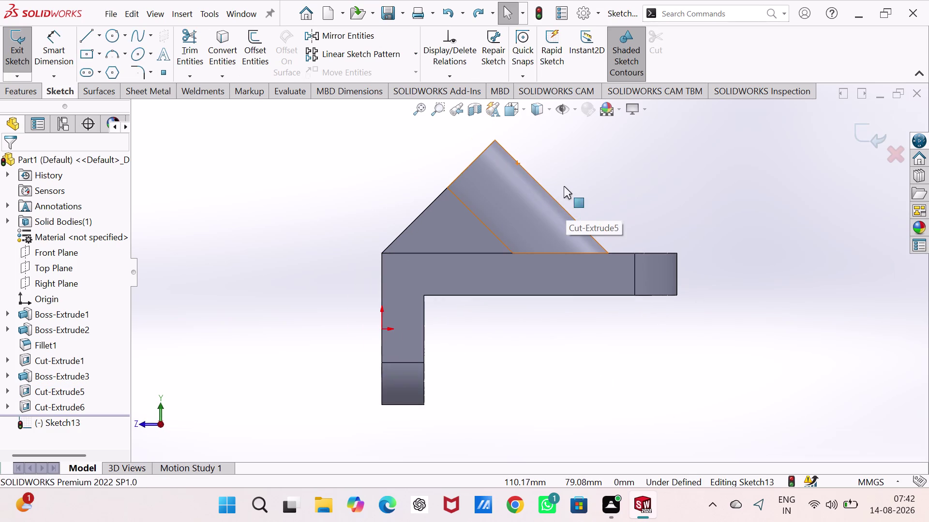
scroll(down, 3)
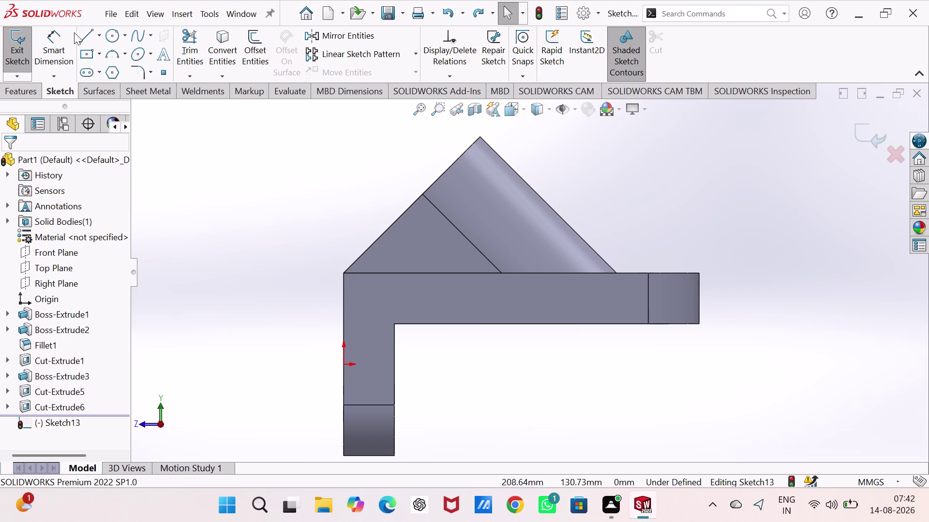
Begin a dimension from the rib's lower corner to its apex, cancel it, and close the sketch.
click(59, 36)
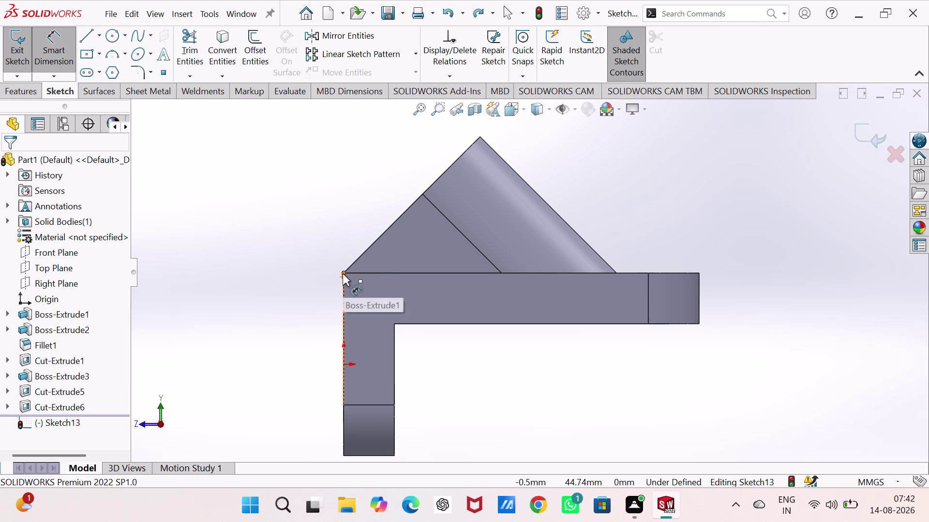
click(343, 273)
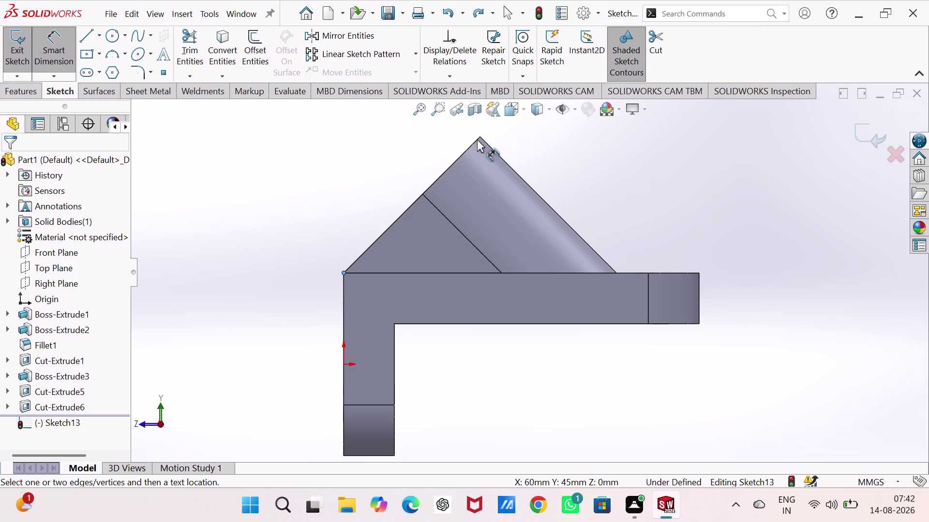
click(476, 139)
click(479, 135)
key(Escape)
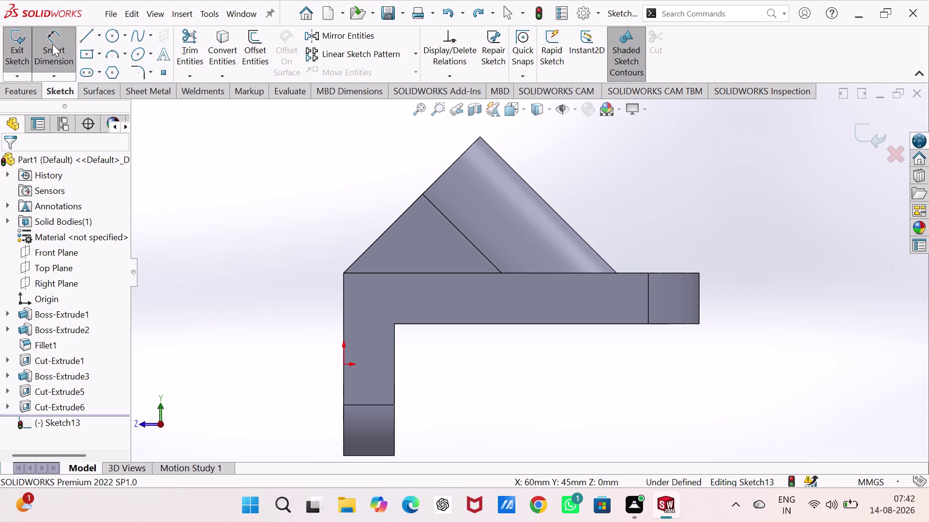
click(19, 59)
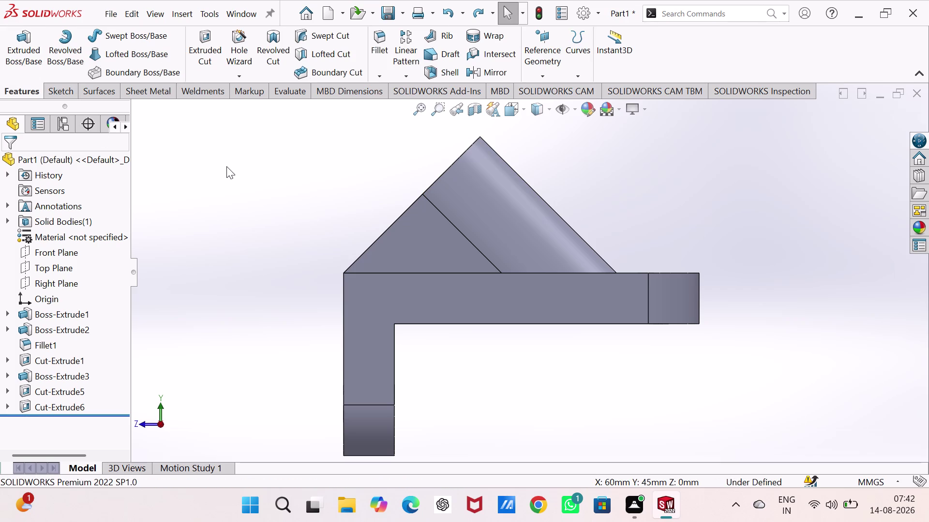
Measure from the rib-base corner to the lug arc centre (68.01 mm).
key(ctrl+7)
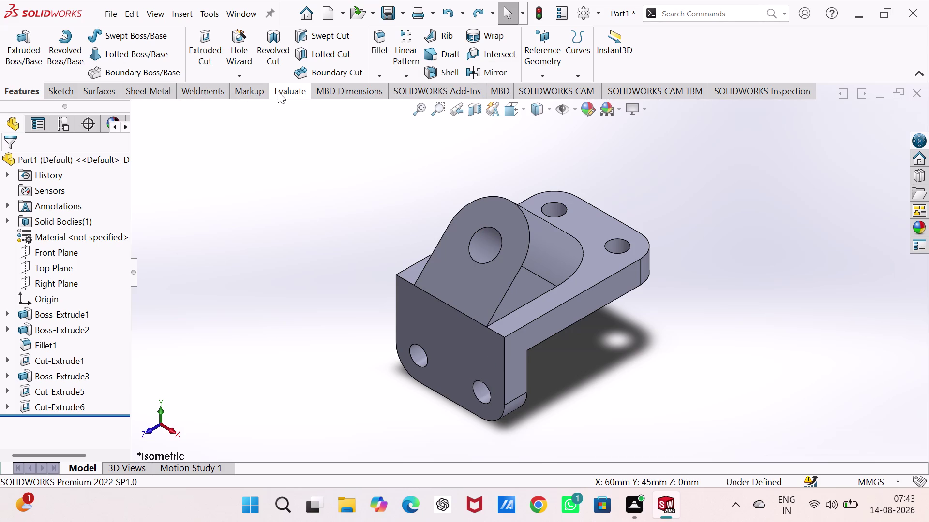
click(261, 92)
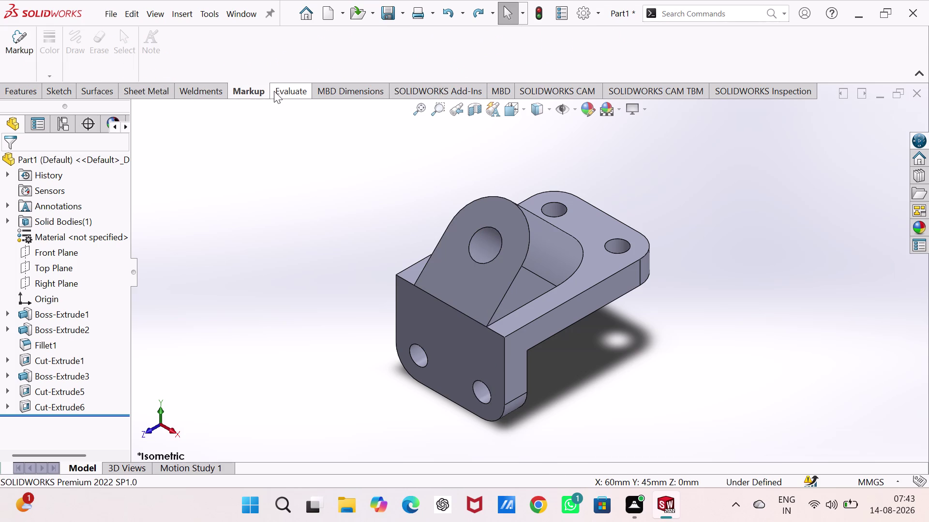
click(289, 90)
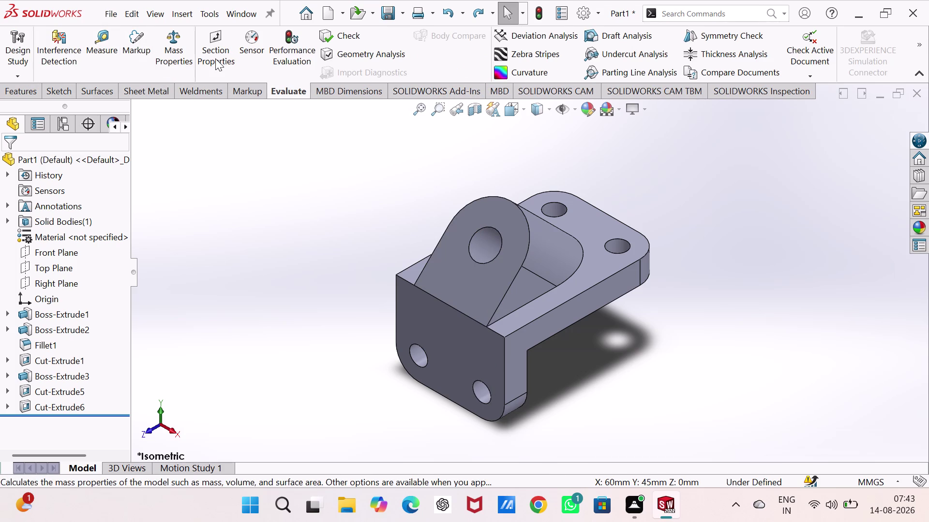
click(101, 40)
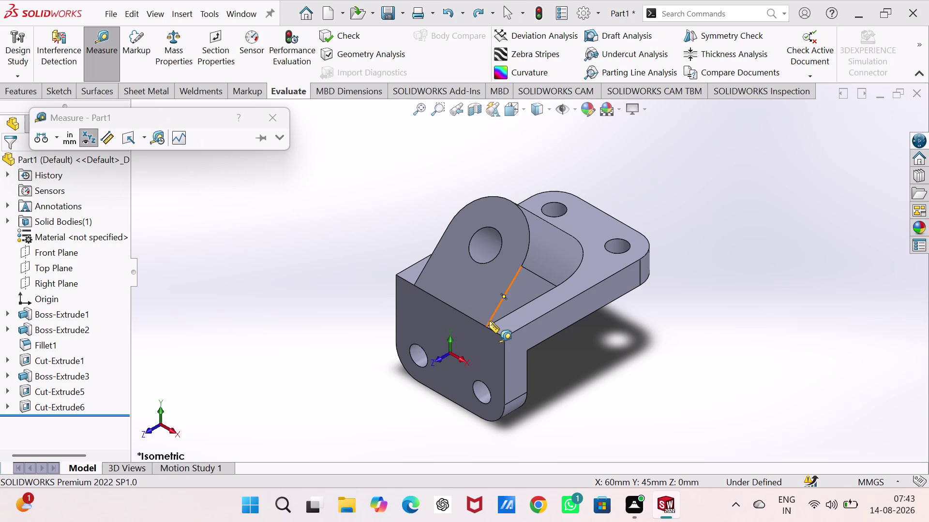
click(485, 327)
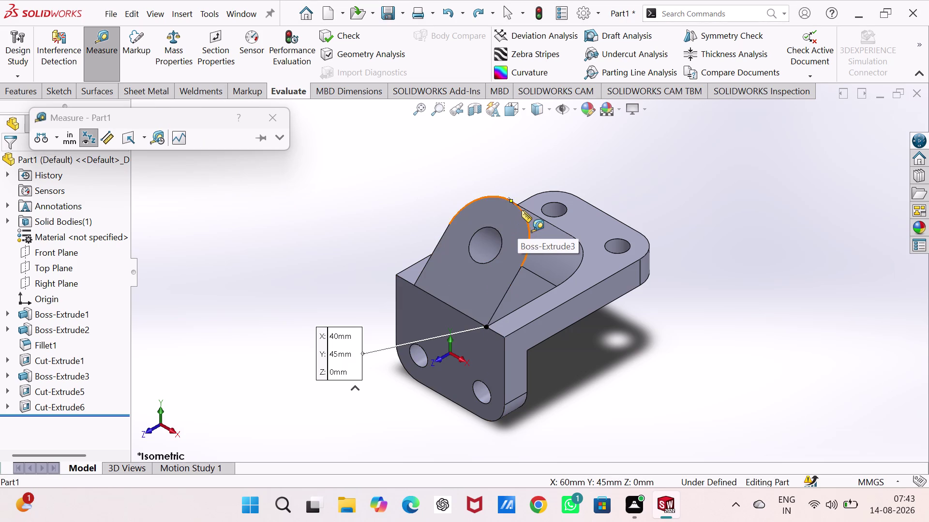
click(509, 200)
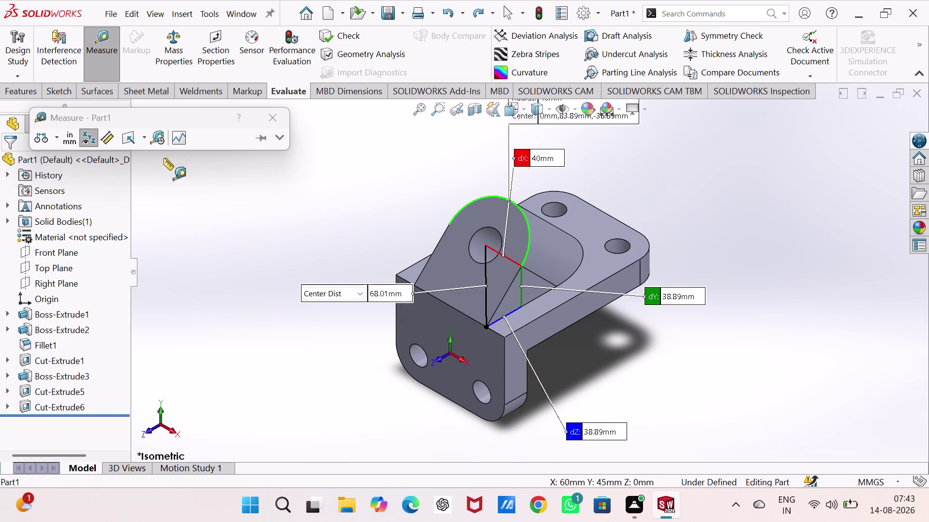
click(277, 117)
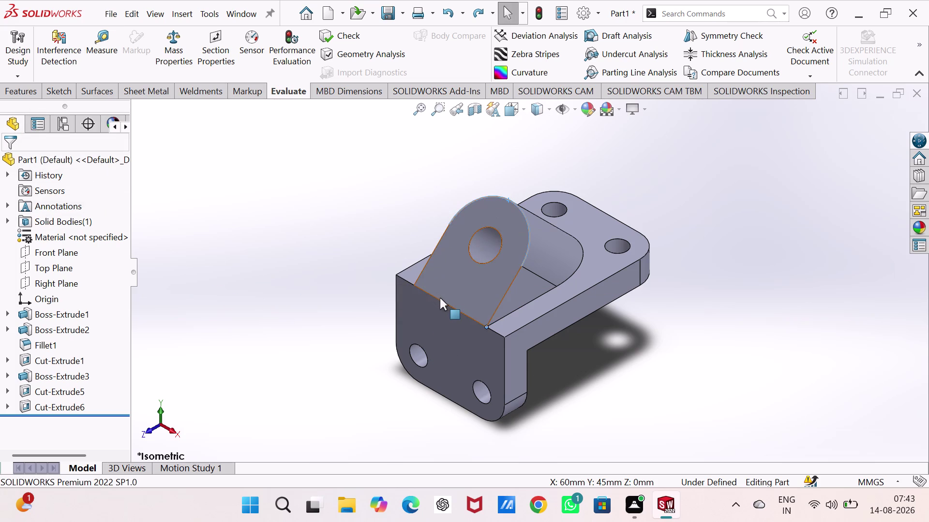
Measure the bracket's front top edge (80 mm), adding the lug's curved edge.
click(441, 301)
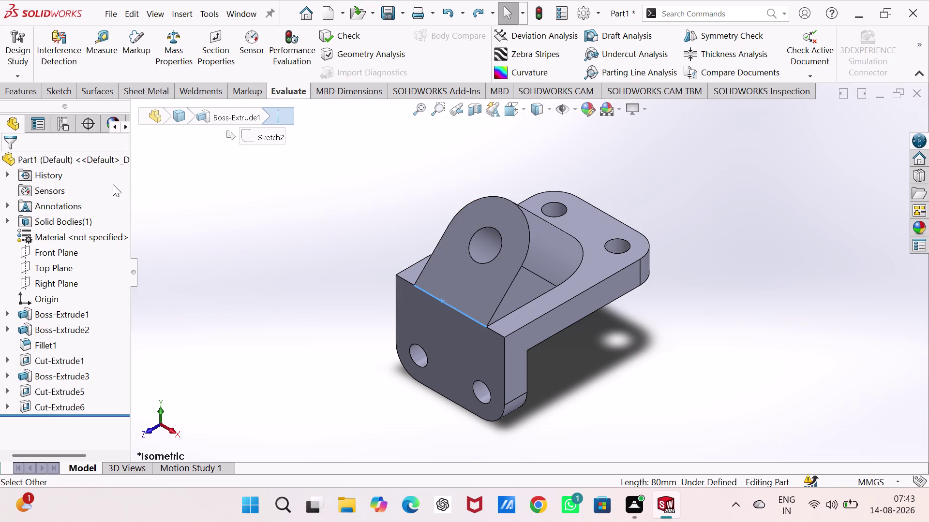
click(96, 49)
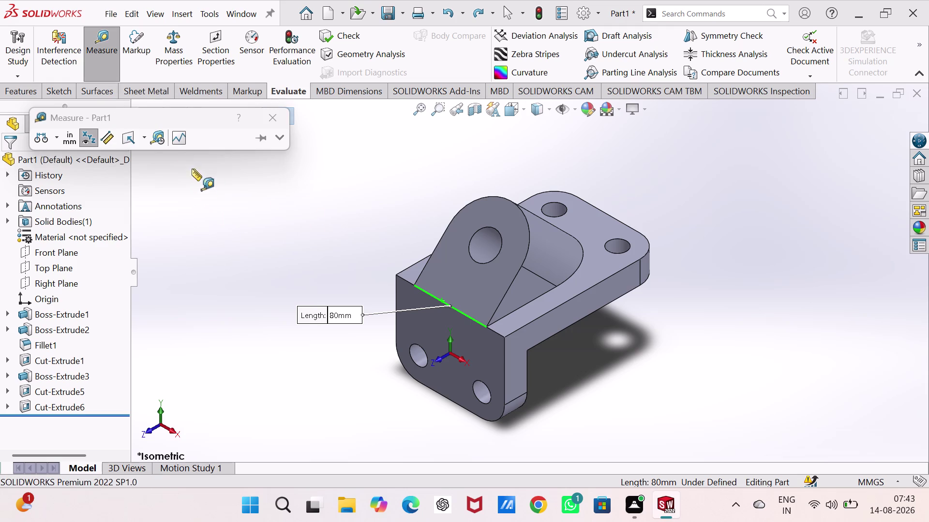
click(161, 141)
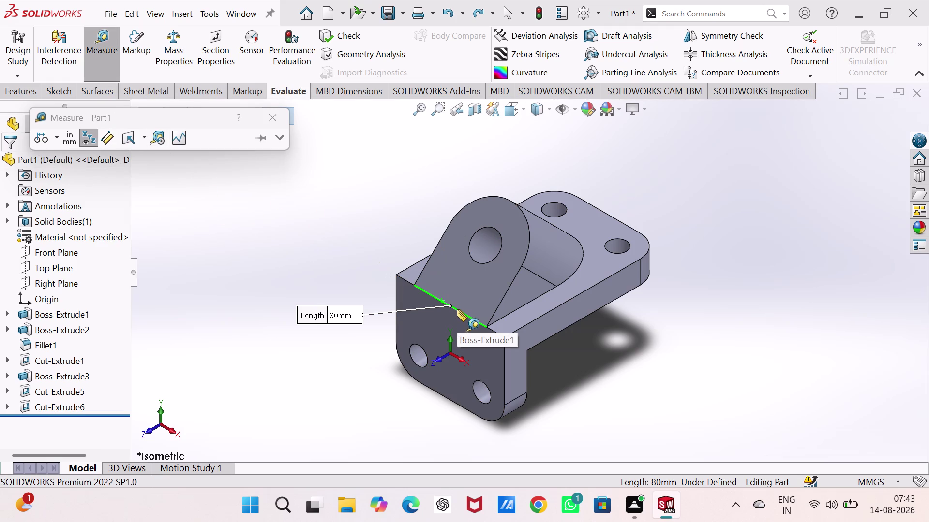
click(510, 199)
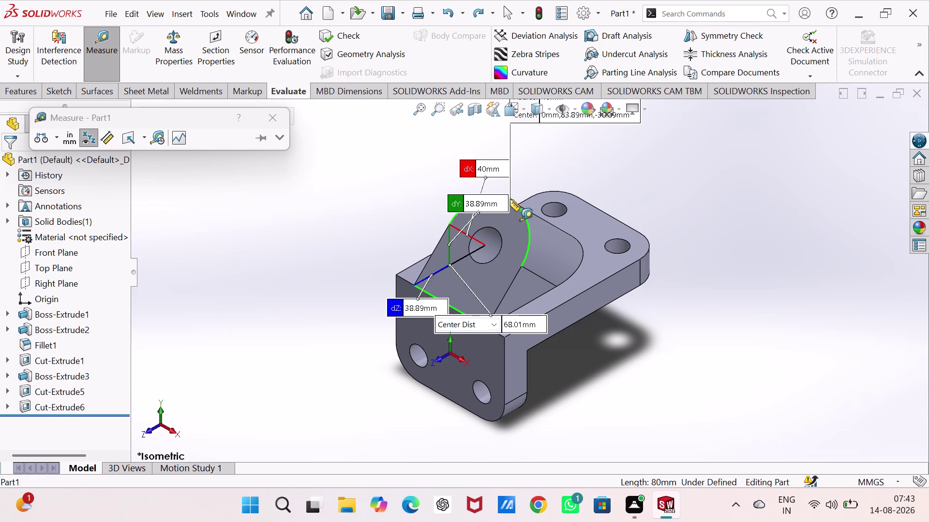
key(Escape)
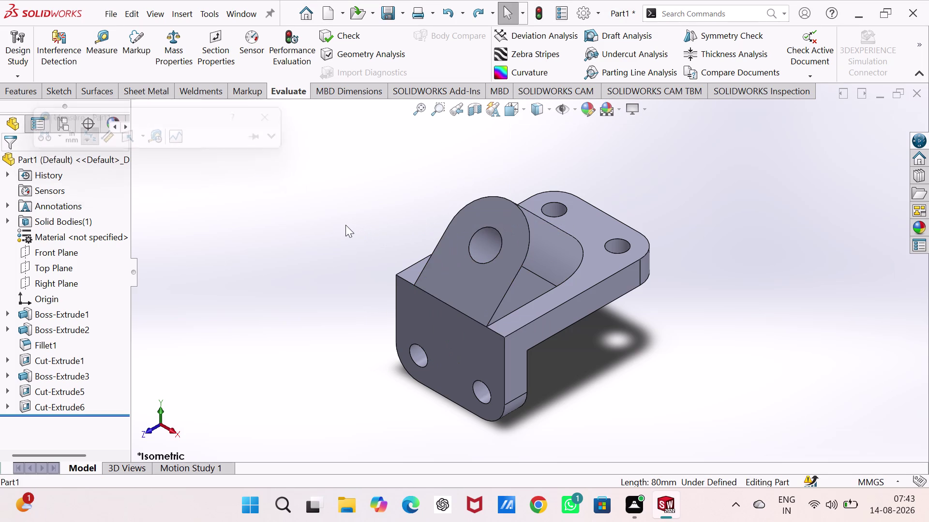
Preview Boss-Extrude3's Sketch7, then select the lug's front face and view it head-on.
key(Escape)
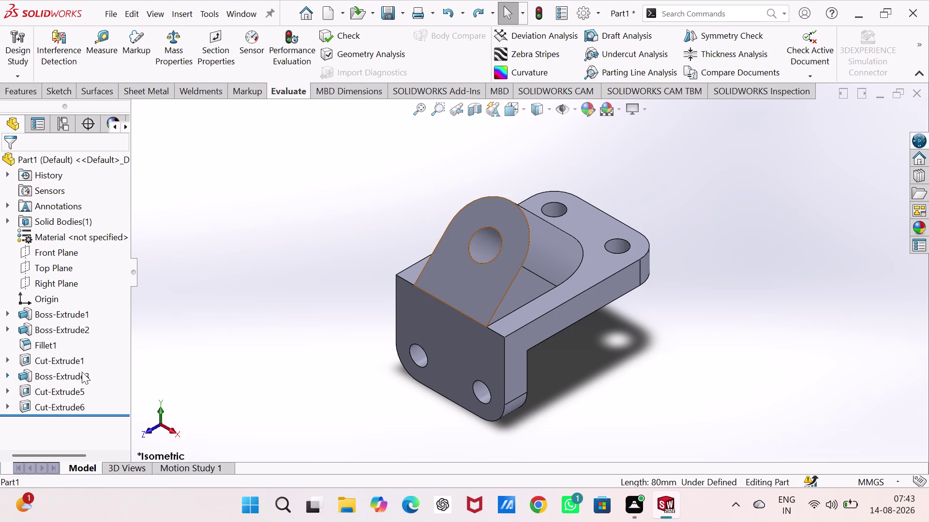
click(8, 375)
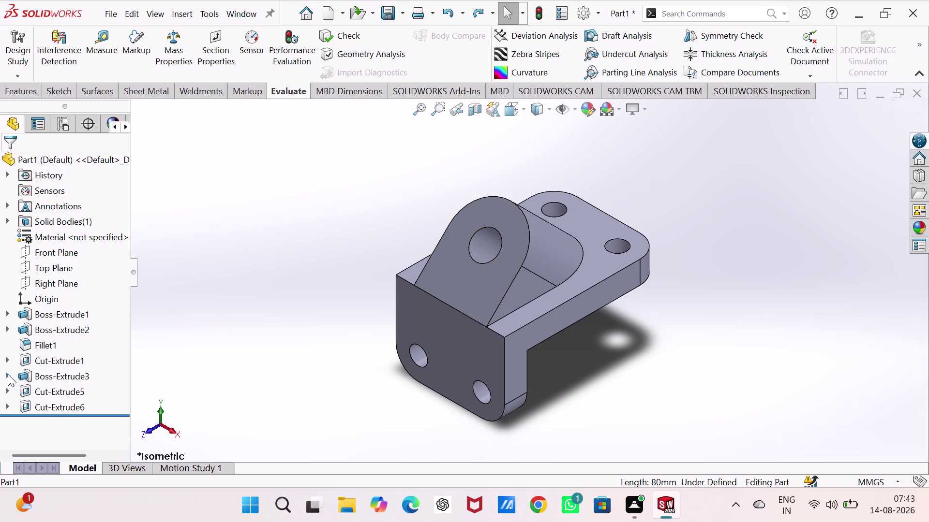
double_click(73, 389)
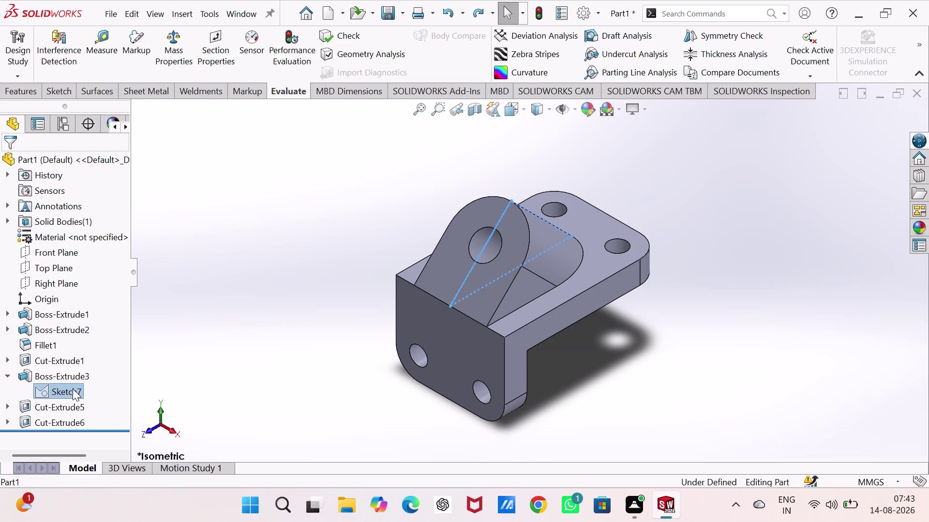
click(210, 266)
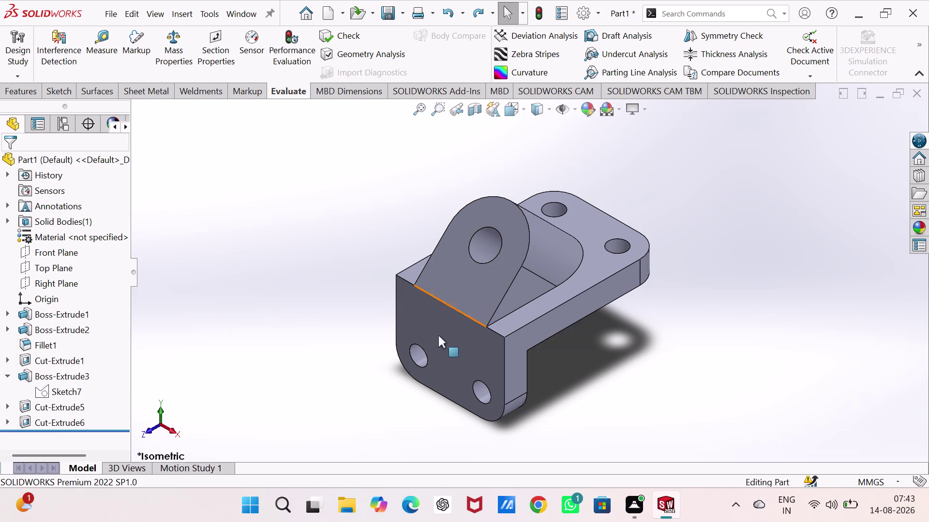
click(356, 345)
click(472, 274)
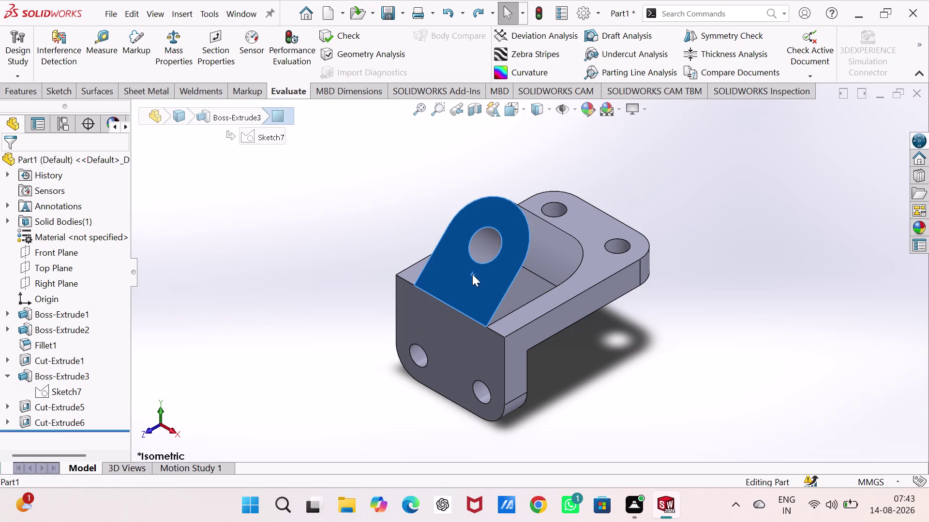
click(525, 243)
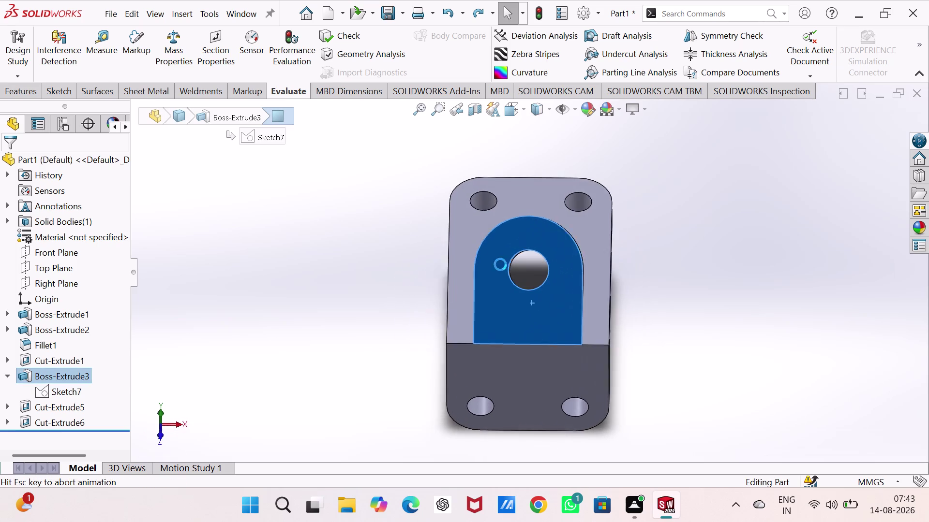
click(323, 285)
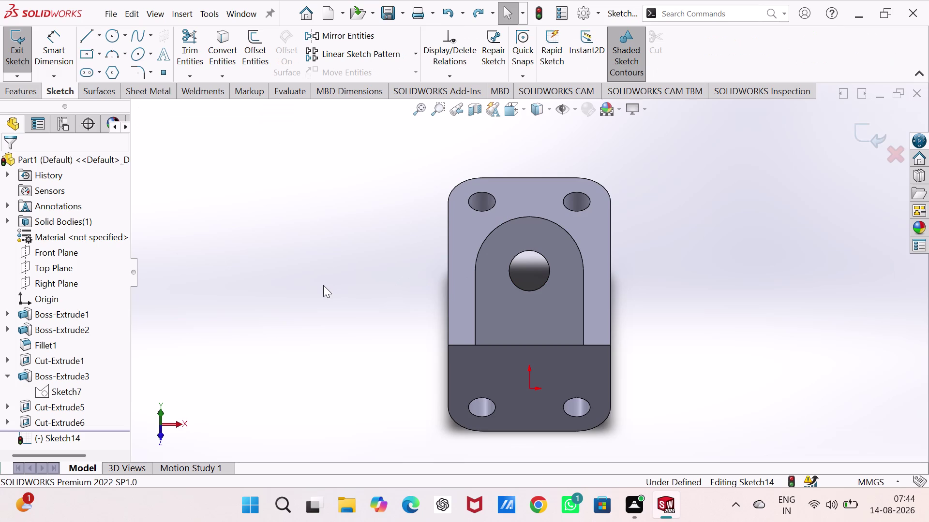
Start a sketch on the lug face and draw a four-line rectangle across it.
click(85, 38)
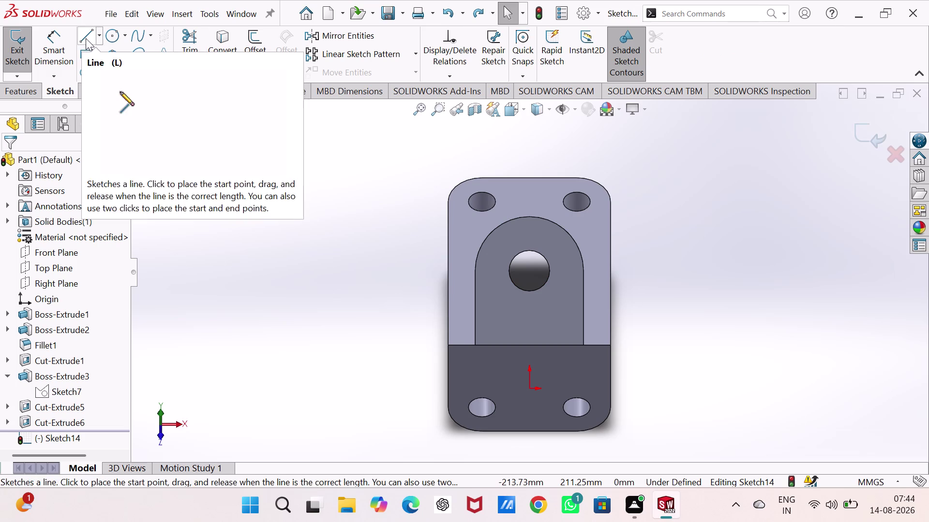
click(475, 300)
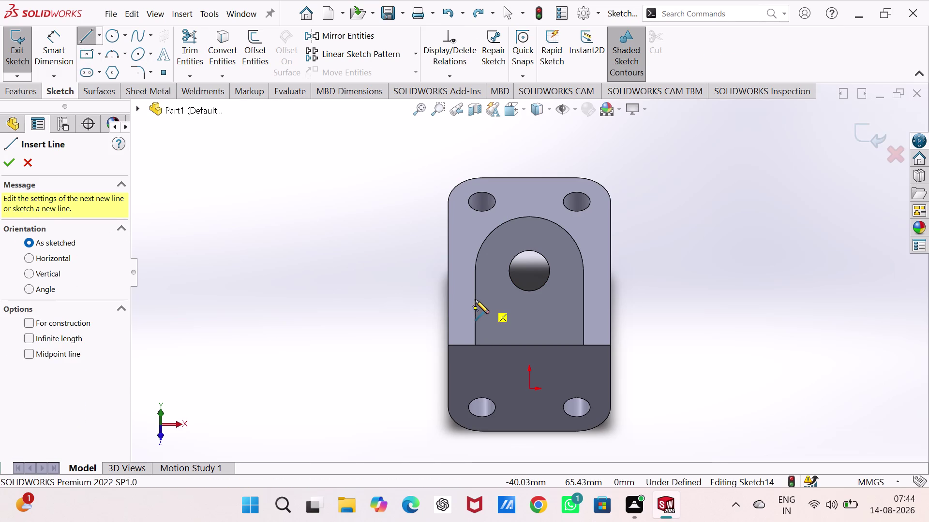
click(583, 300)
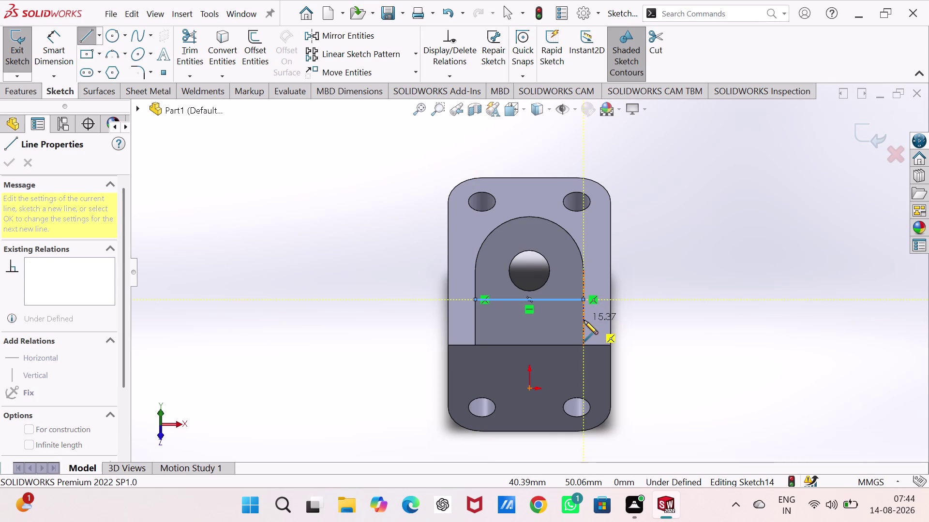
click(584, 321)
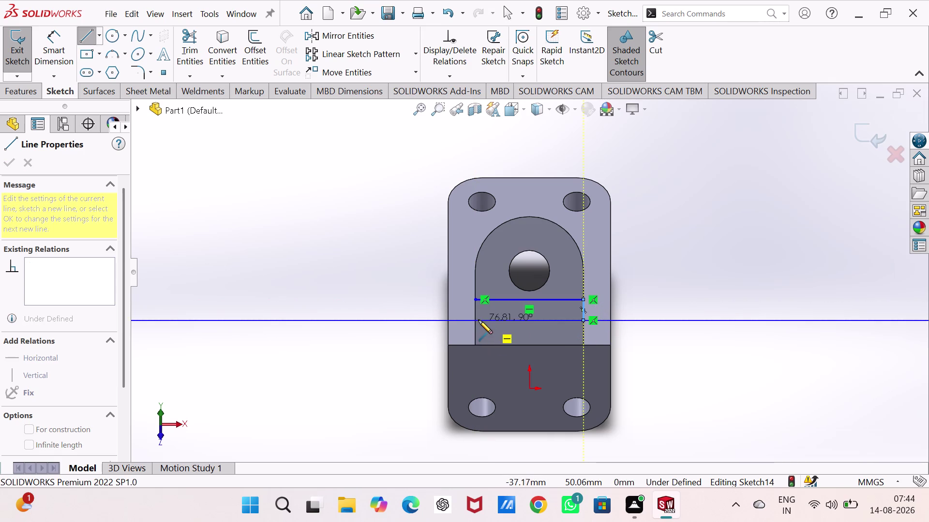
click(474, 321)
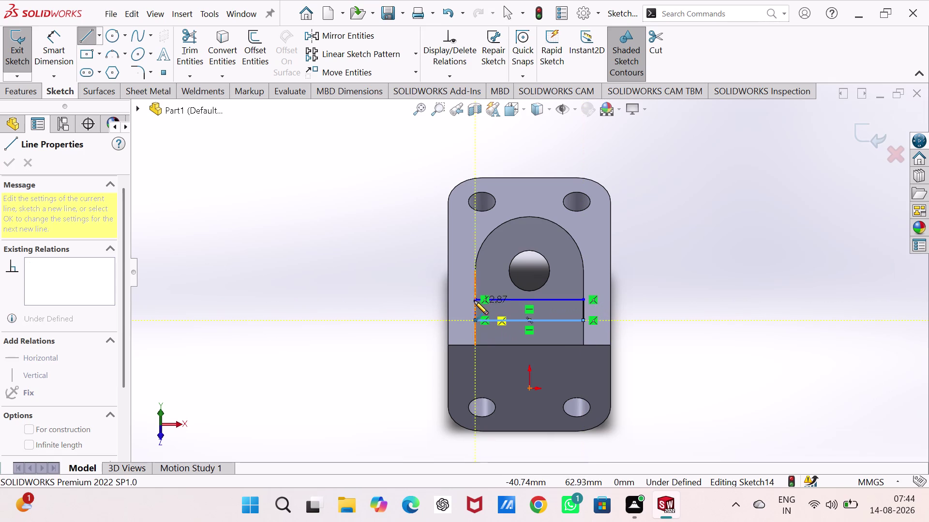
click(474, 300)
key(Escape)
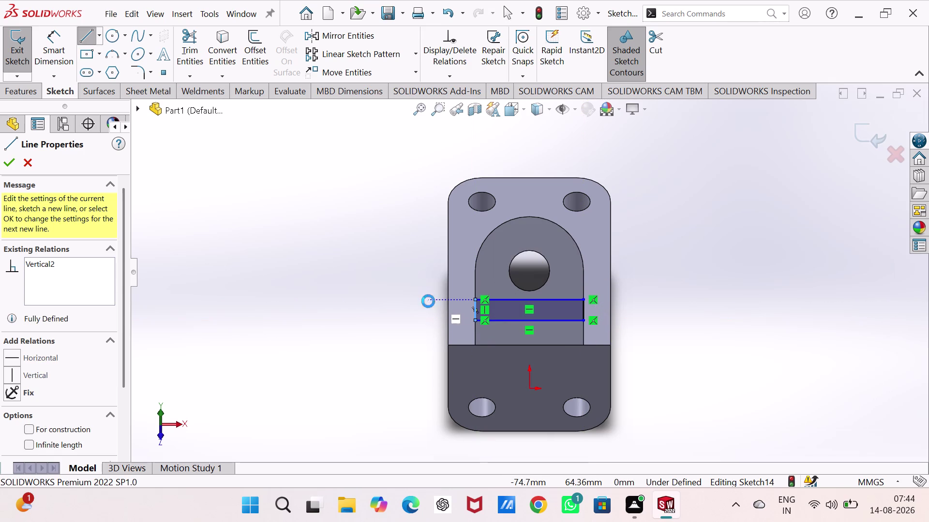
Dimension the rectangle's height to 15 mm.
right_drag(414, 302, 414, 108)
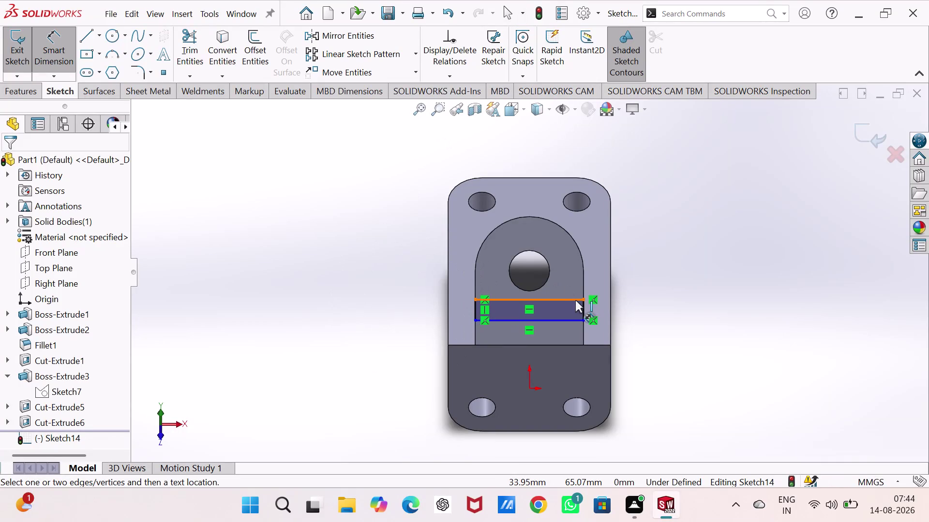
click(575, 301)
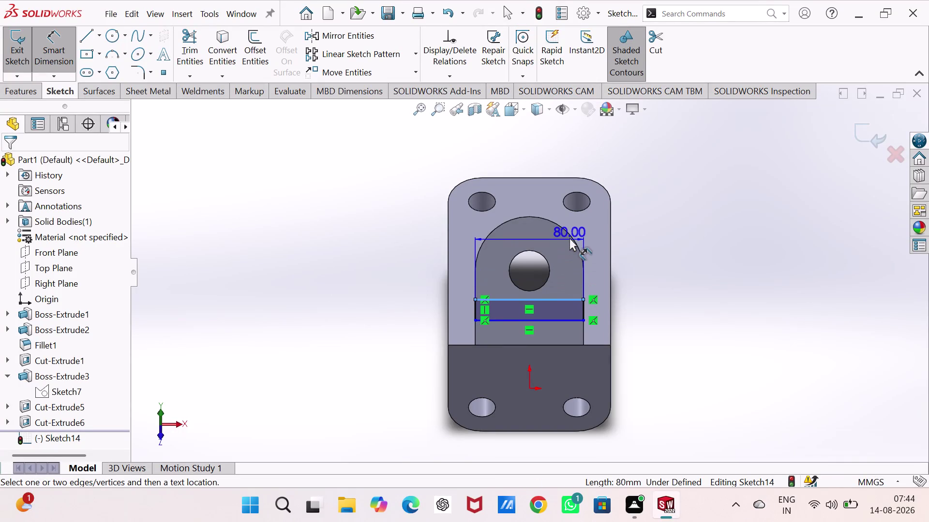
key(Escape)
right_drag(365, 321, 366, 209)
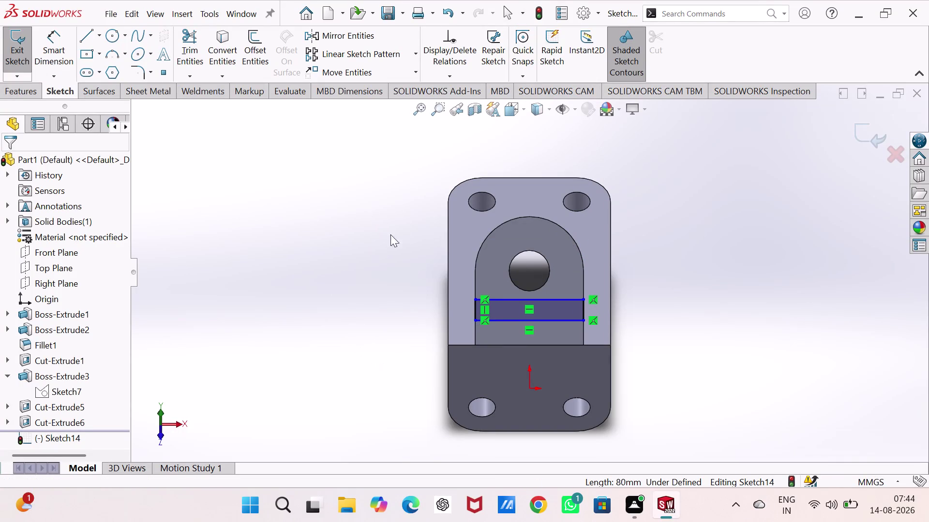
right_drag(373, 327, 398, 195)
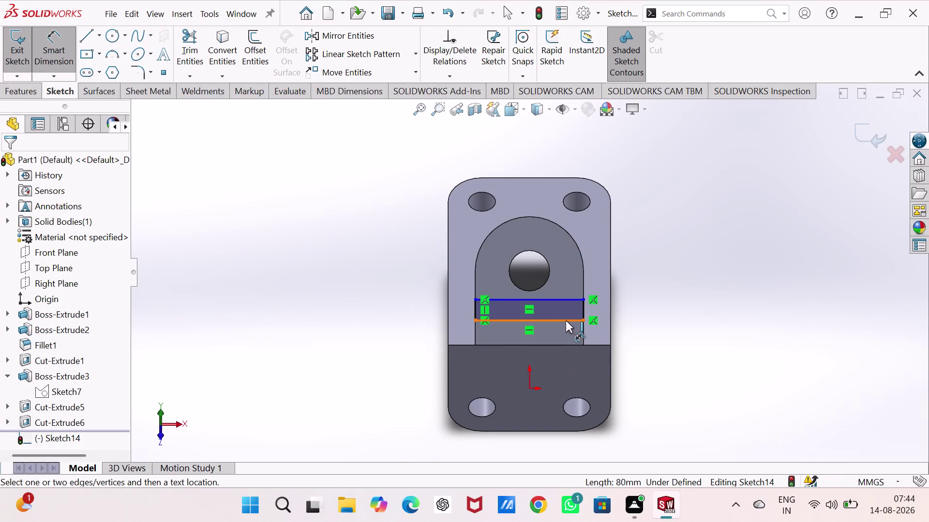
click(566, 321)
click(555, 298)
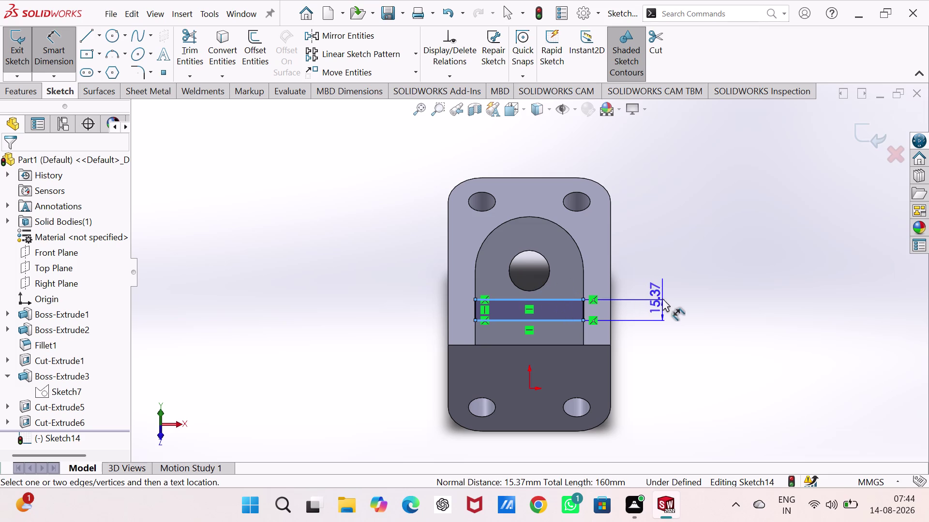
click(662, 298)
key(1)
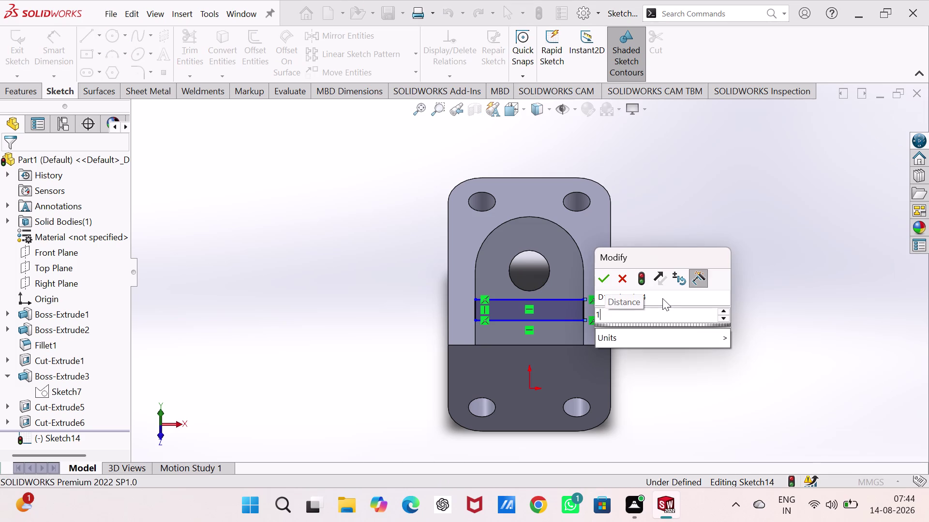
key(5)
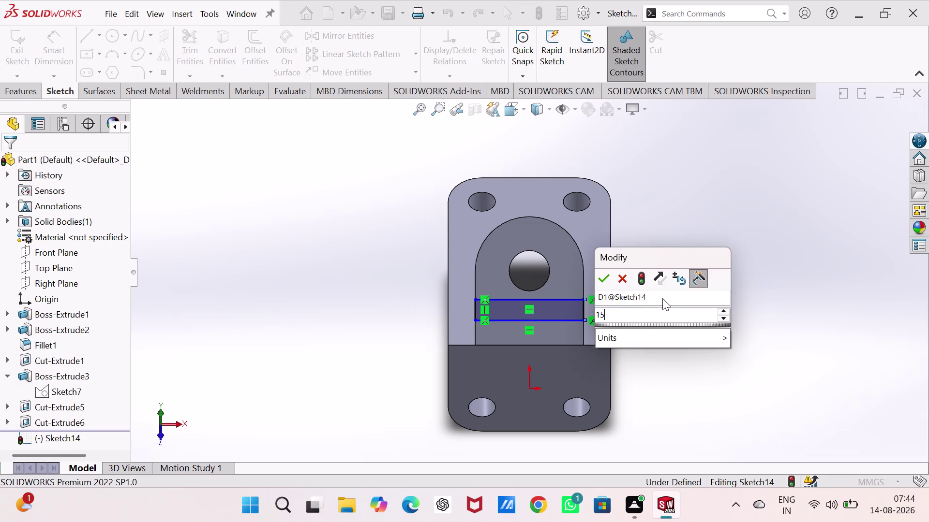
key(Return)
Place the rectangle's bottom line 25 mm from the lug's lower edge.
click(701, 295)
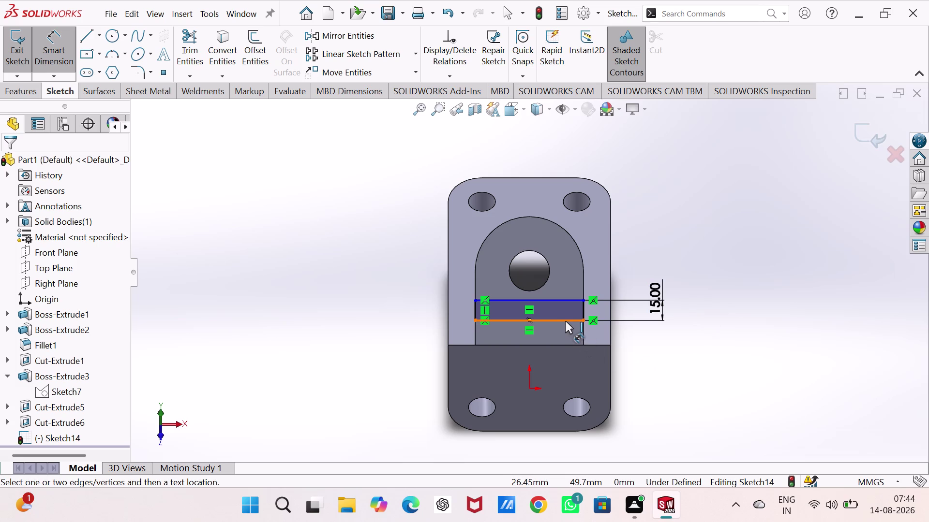
click(505, 321)
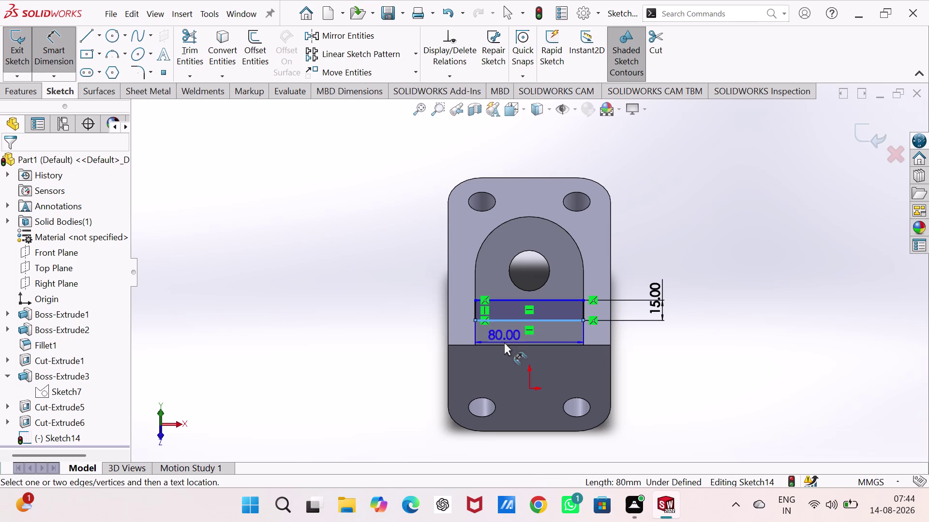
click(504, 344)
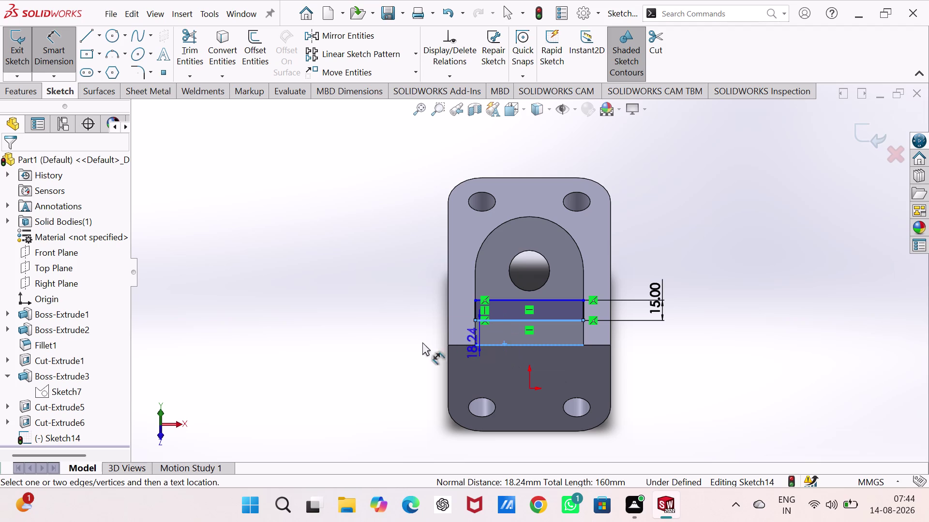
click(342, 362)
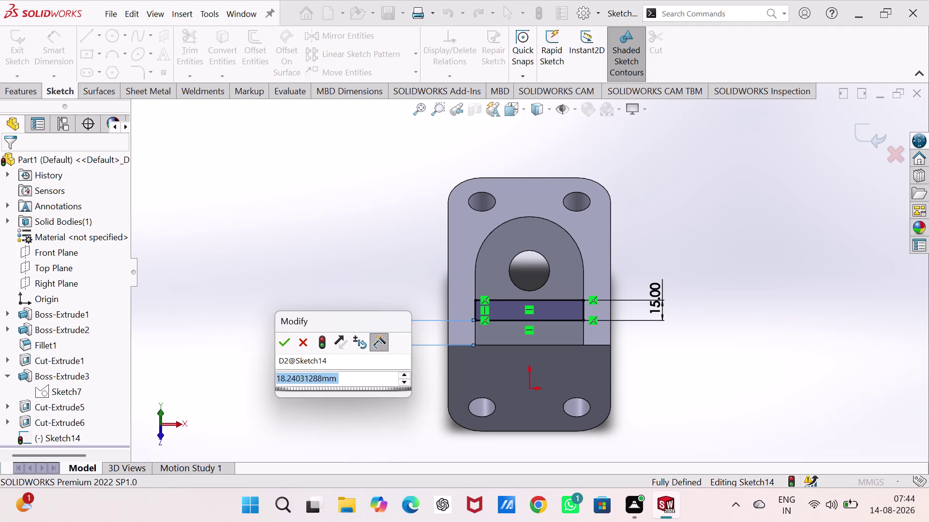
text(25)
key(Return)
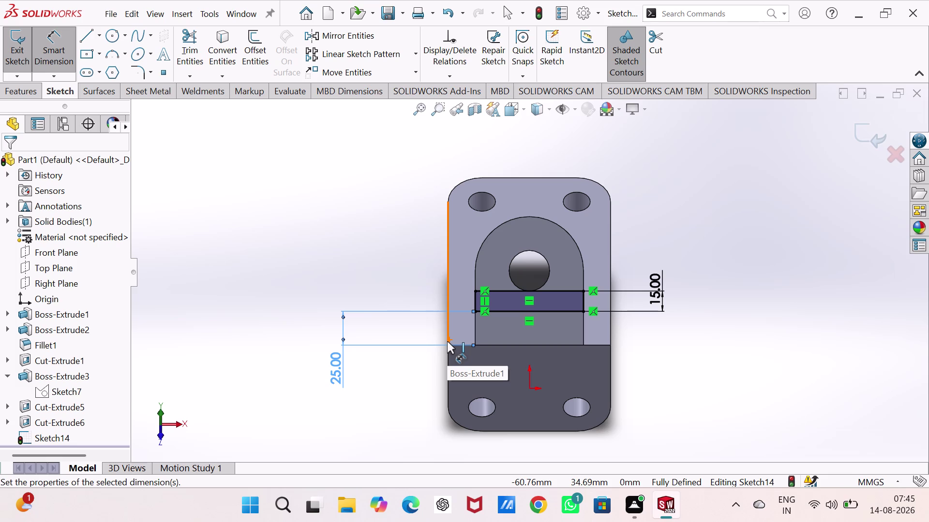
Change Sketch14's 25 mm offset dimension to 20 mm and exit the sketch.
key(Escape)
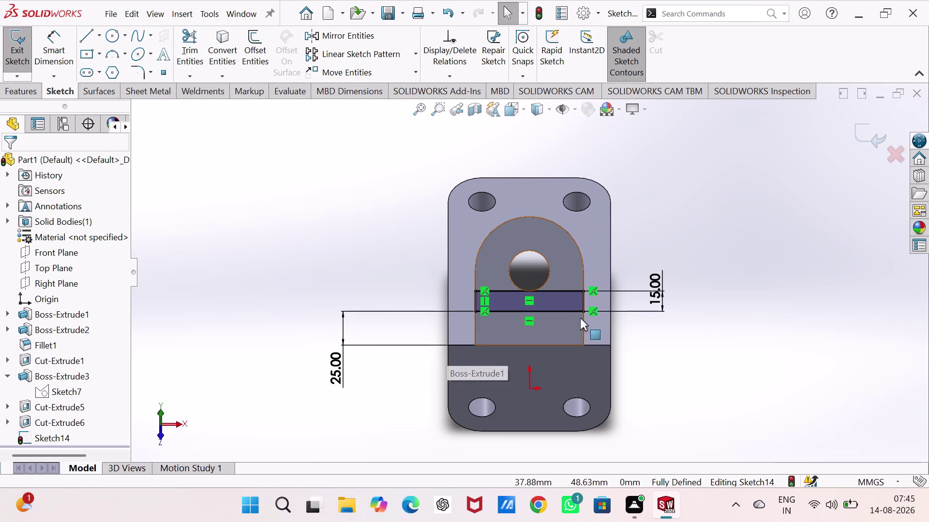
double_click(338, 370)
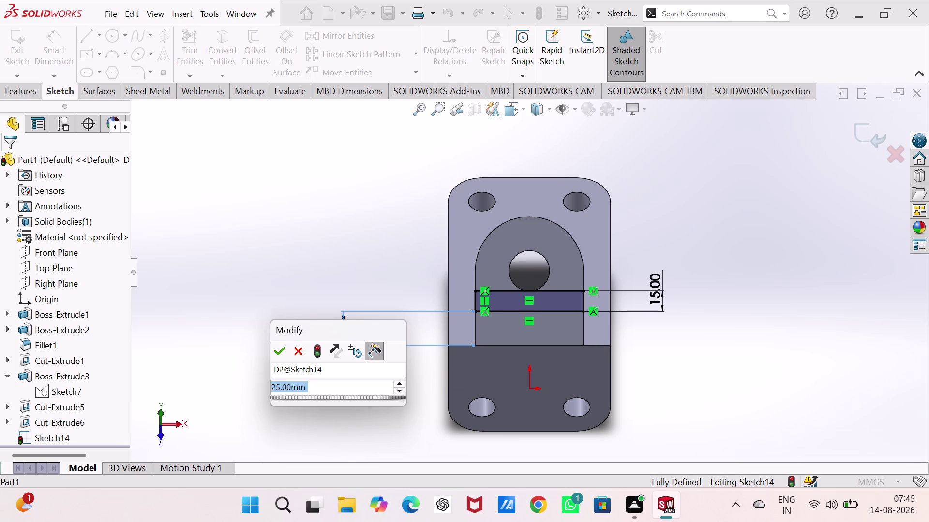
text(20)
key(Return)
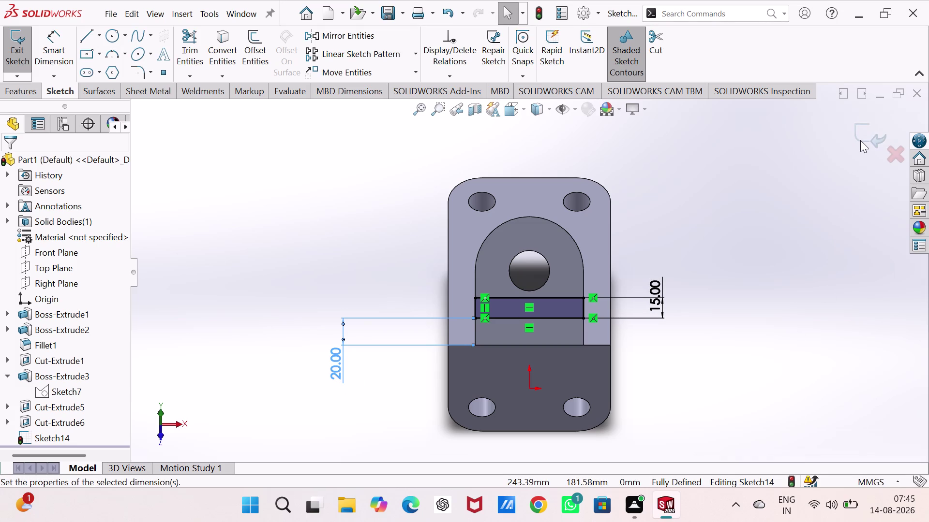
click(860, 140)
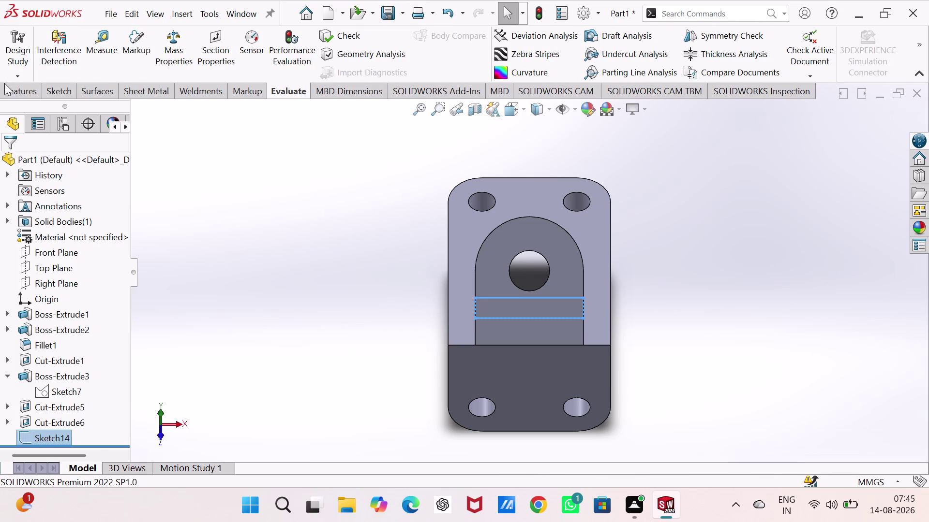
Cut-extrude Sketch14 as a 15 mm Blind cut instead of Through All.
click(24, 86)
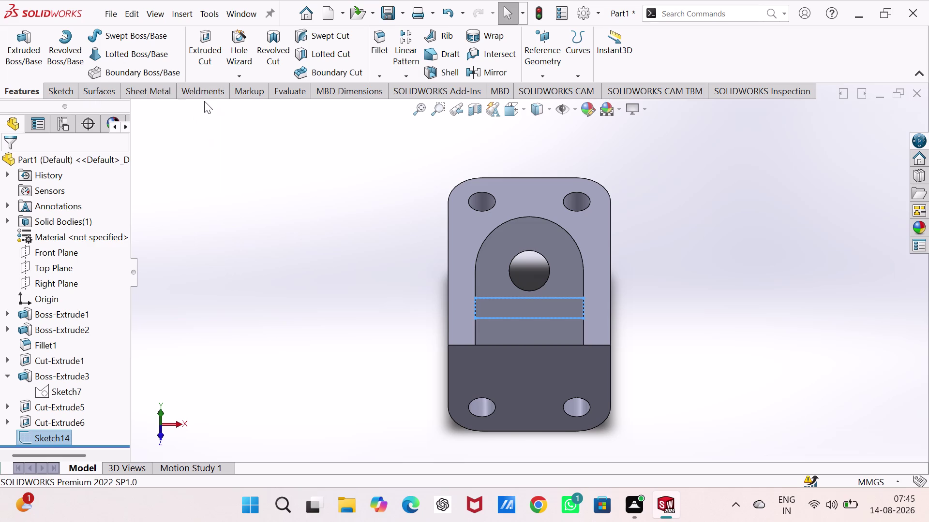
key(ctrl+7)
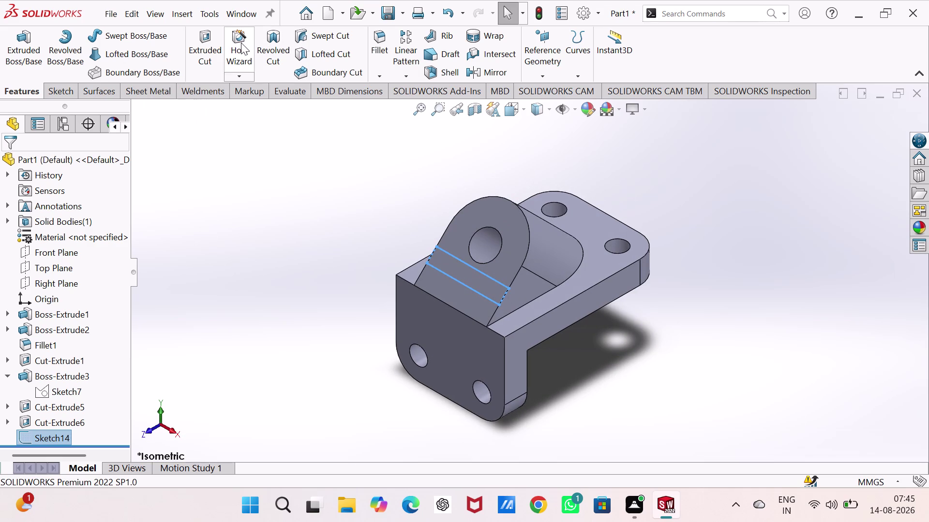
click(200, 43)
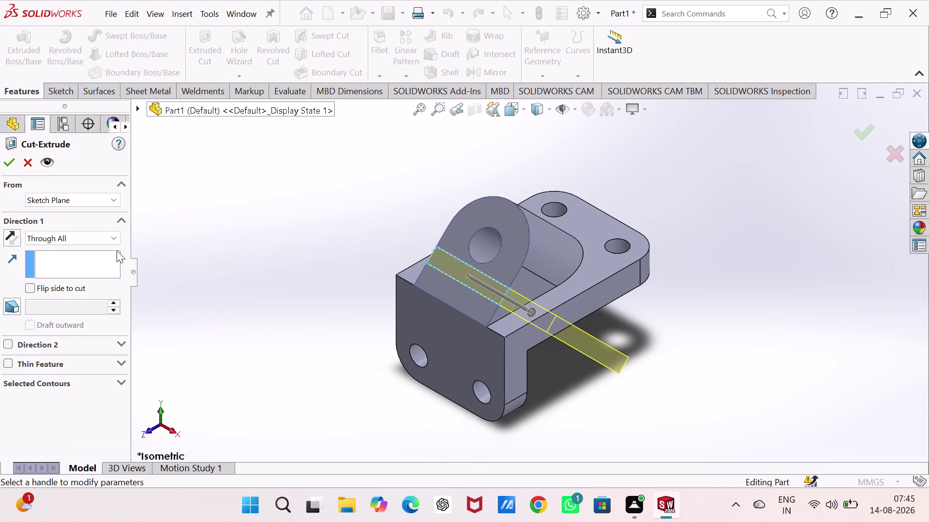
click(103, 237)
click(90, 252)
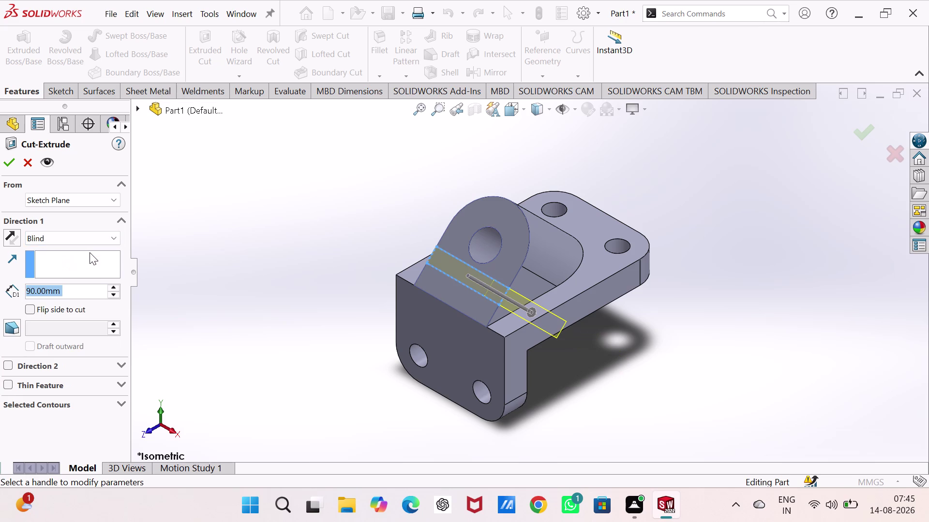
text(15)
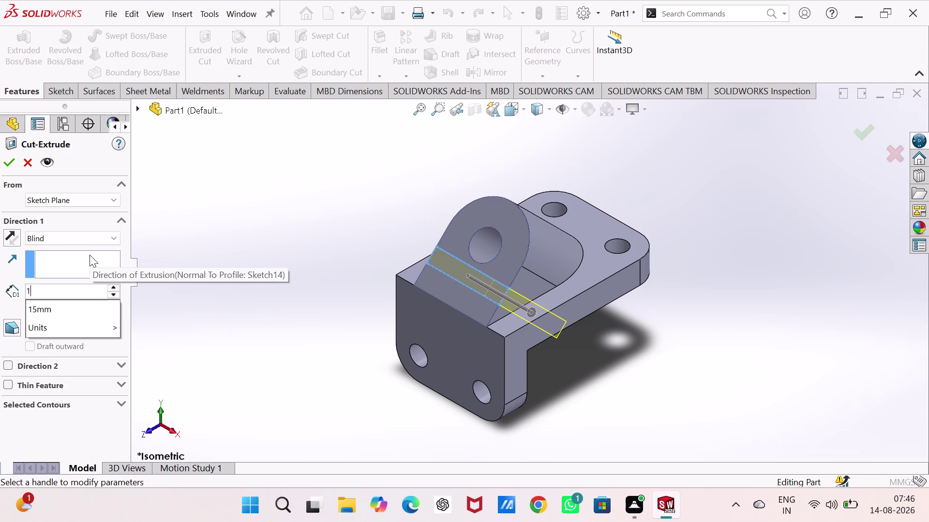
key(Return)
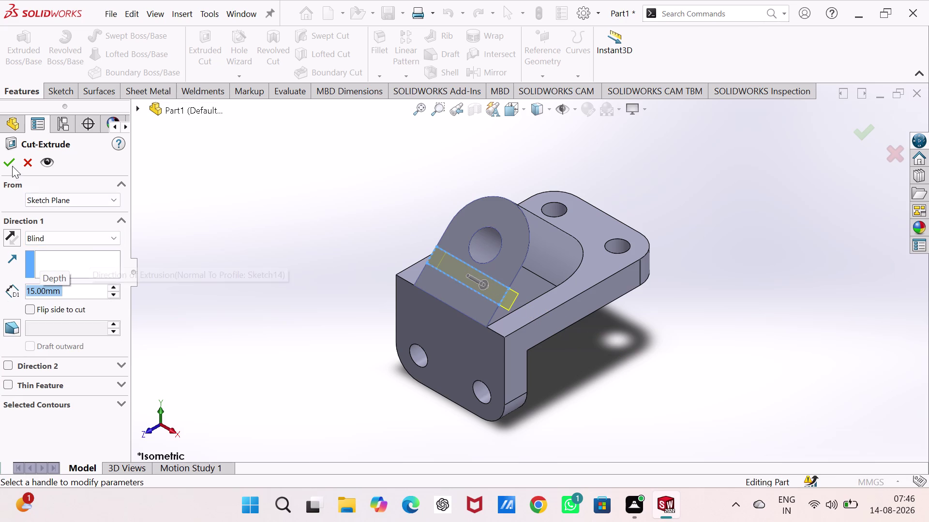
click(12, 162)
click(239, 229)
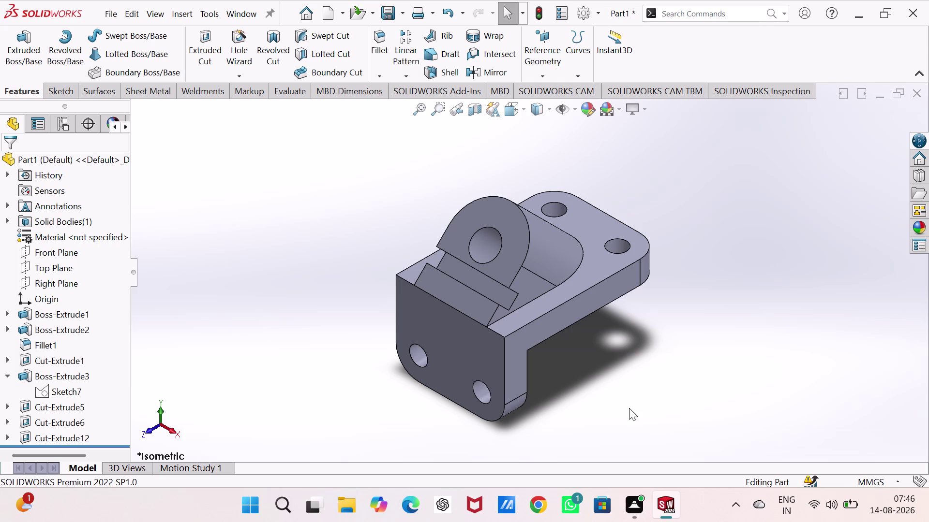
click(921, 222)
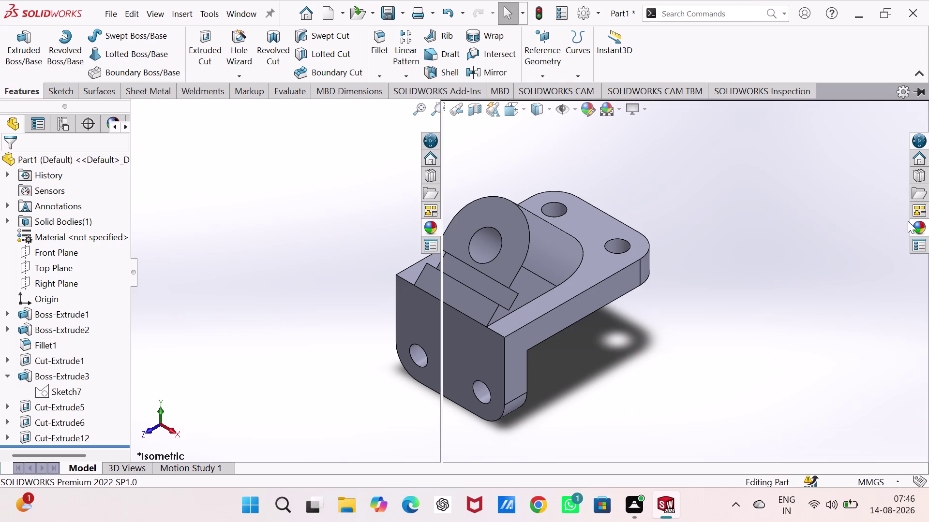
Browse the Appearances library to the Metal > Iron swatches.
click(449, 137)
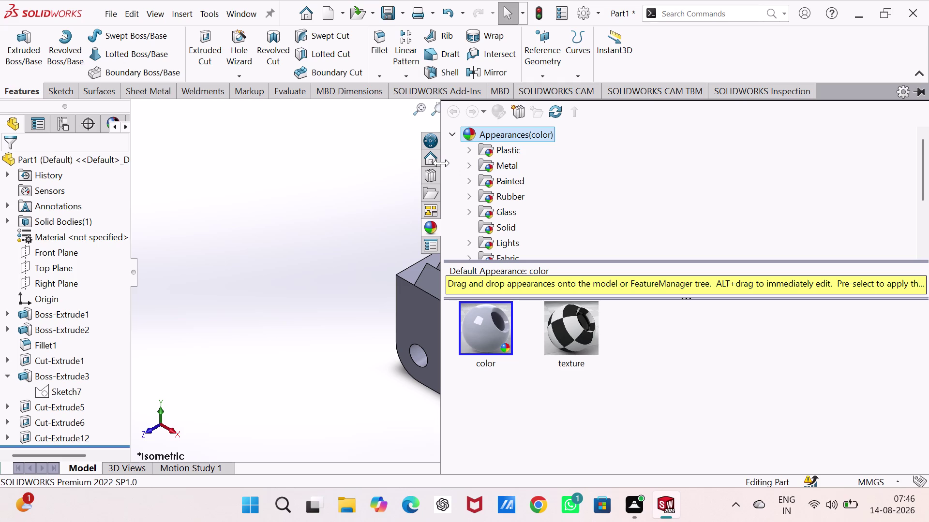
click(465, 162)
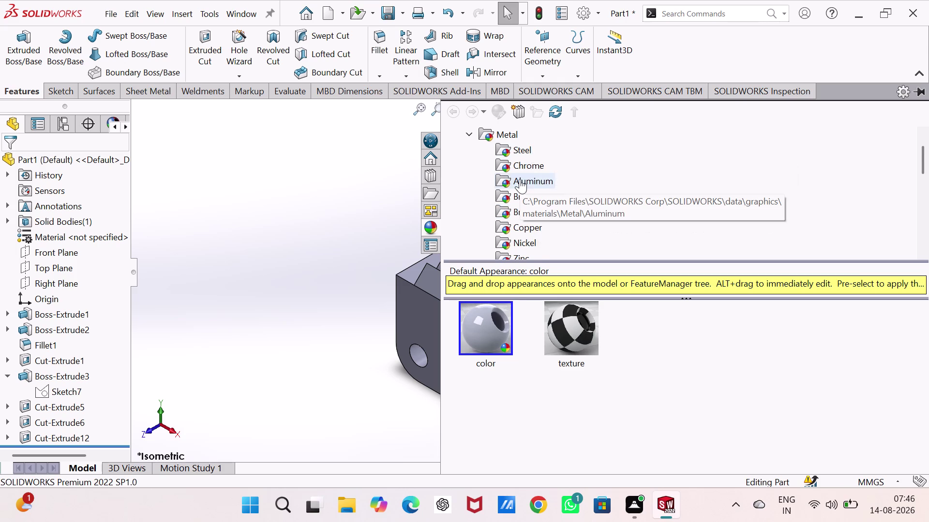
scroll(down, 3)
scroll(down, 3)
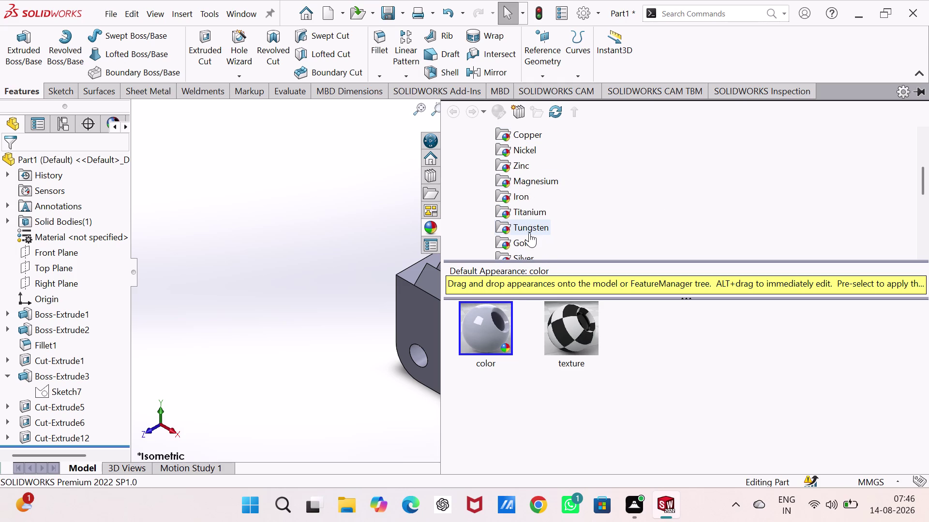
scroll(down, 3)
scroll(down, 3)
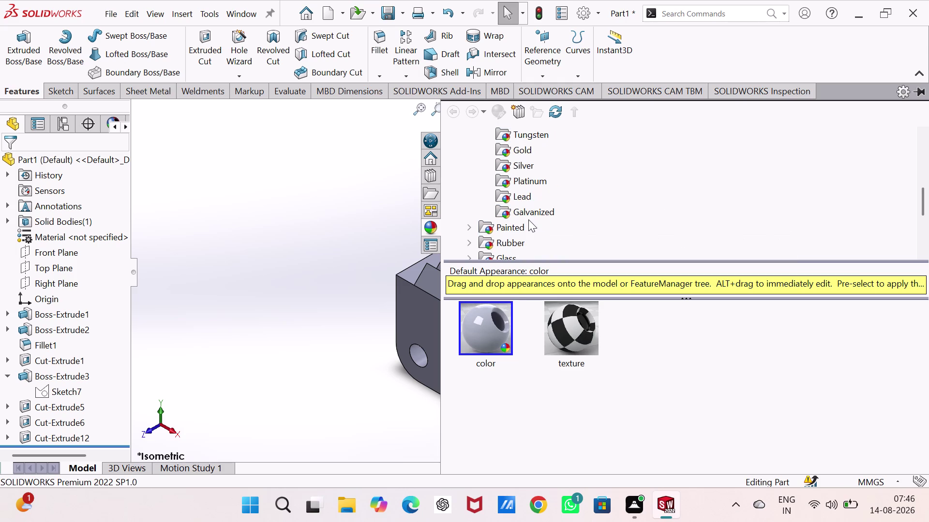
scroll(up, 3)
scroll(up, 3)
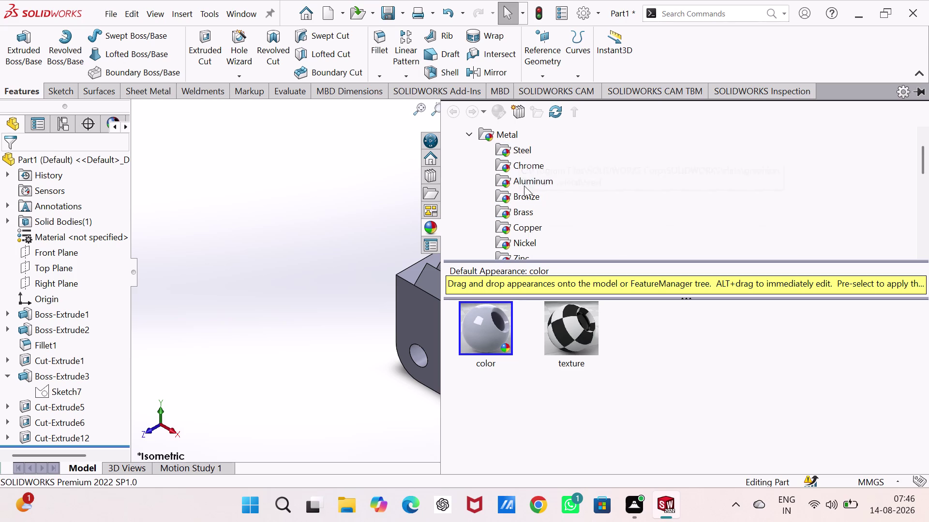
scroll(down, 3)
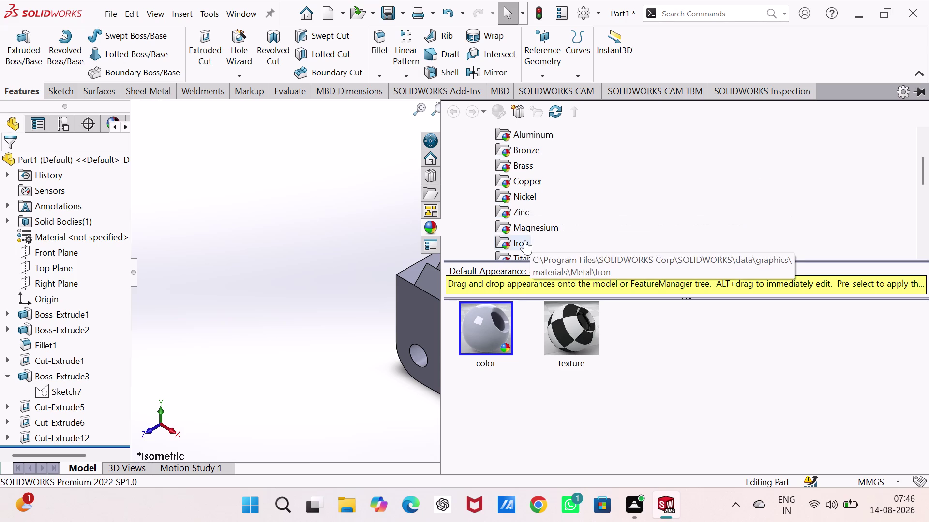
click(525, 240)
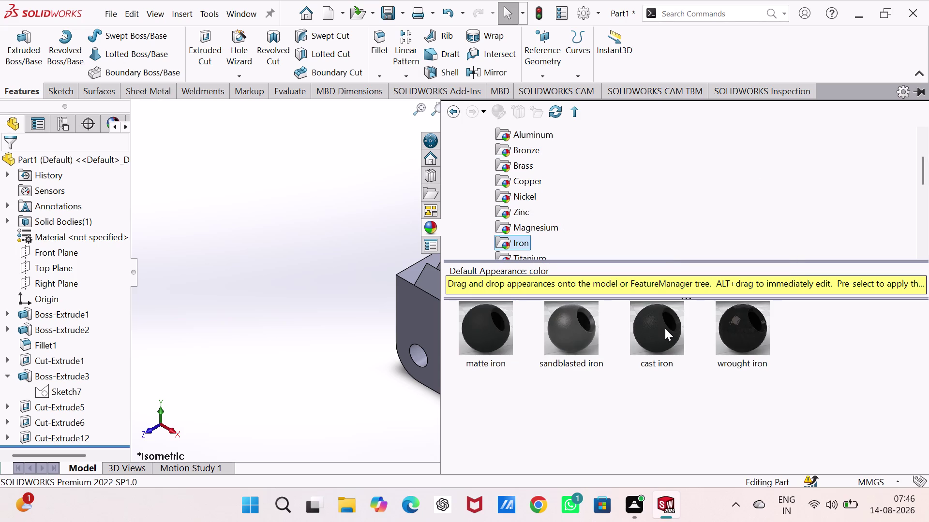
Apply an iron appearance to the whole part and save it as Part1.
drag(664, 328, 534, 243)
click(549, 243)
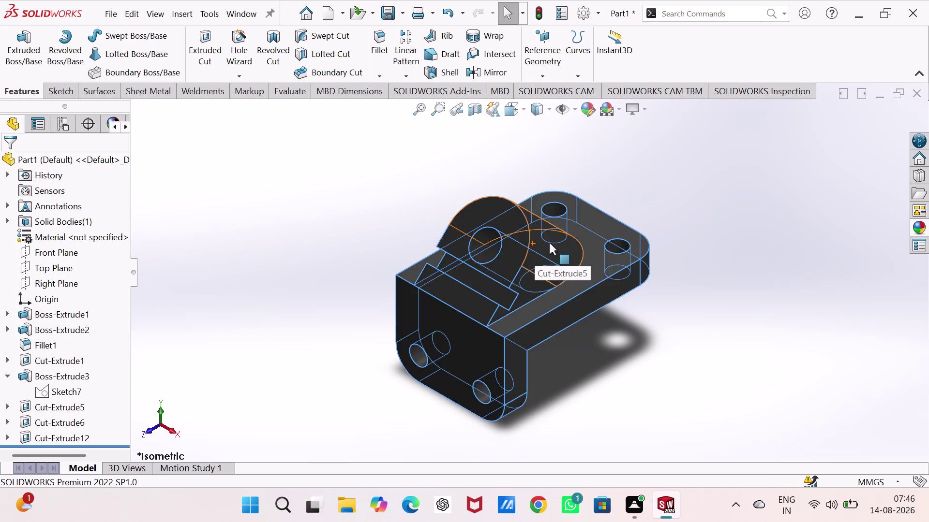
click(775, 273)
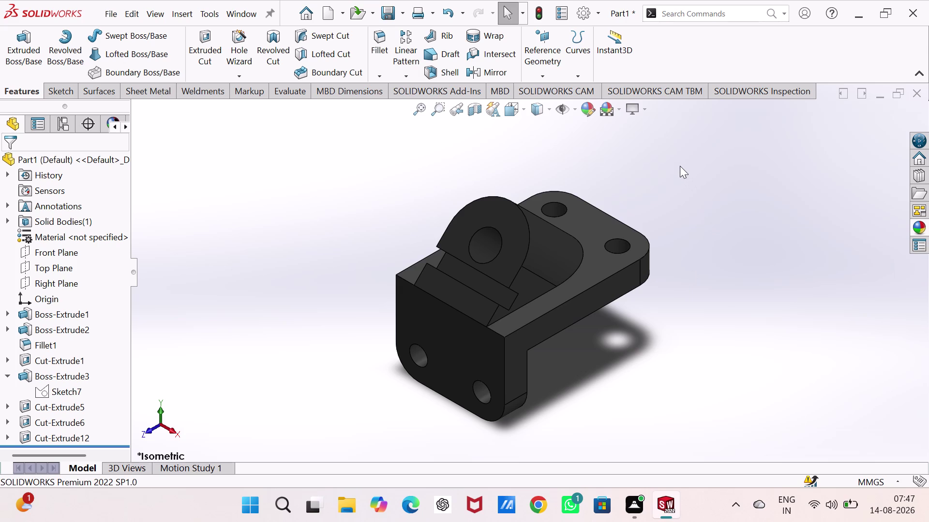
key(ctrl+s)
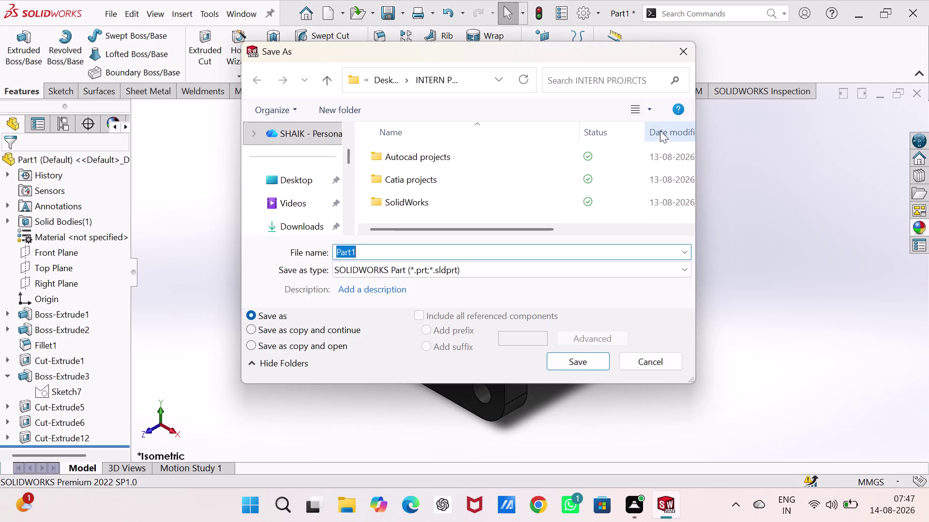
In the SolidWorks folder, replace the file name with 'mounting'.
double_click(452, 195)
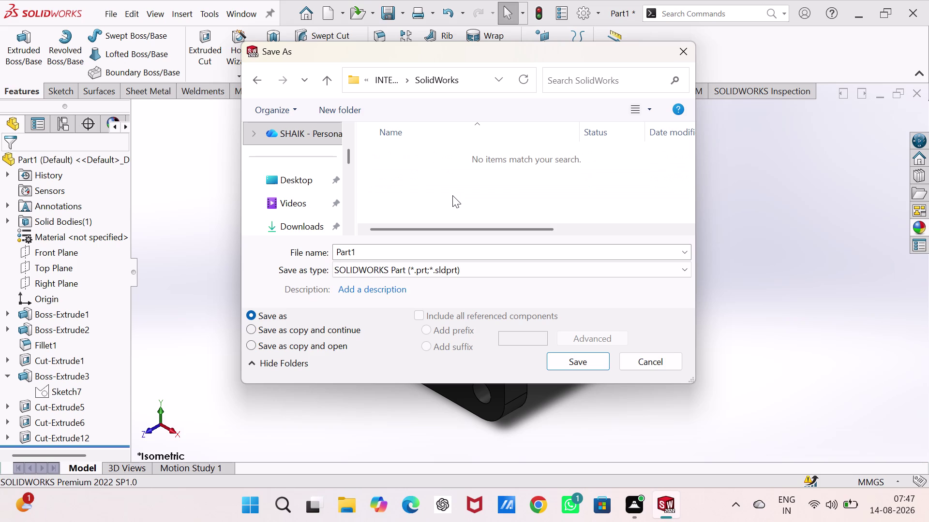
key(ctrl+m)
double_click(375, 252)
key(ctrl+m)
text(ou)
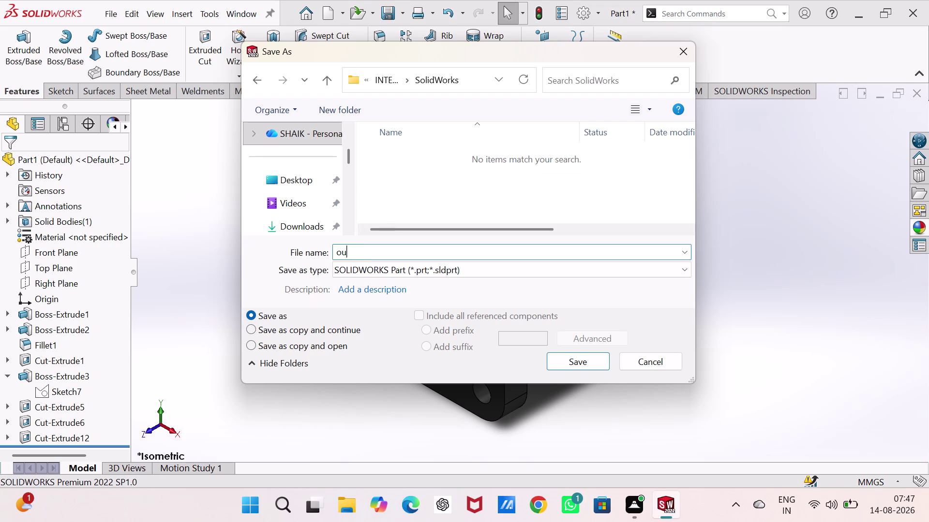
text(ntin)
text(g)
key(space)
key(Left)
key(Left)
key(Left)
key(Left)
key(Left)
key(Left)
key(Left)
Correct the name to 'Mounting Bracket' and save the part.
key(shift+m)
key(Right)
key(Right)
key(Right)
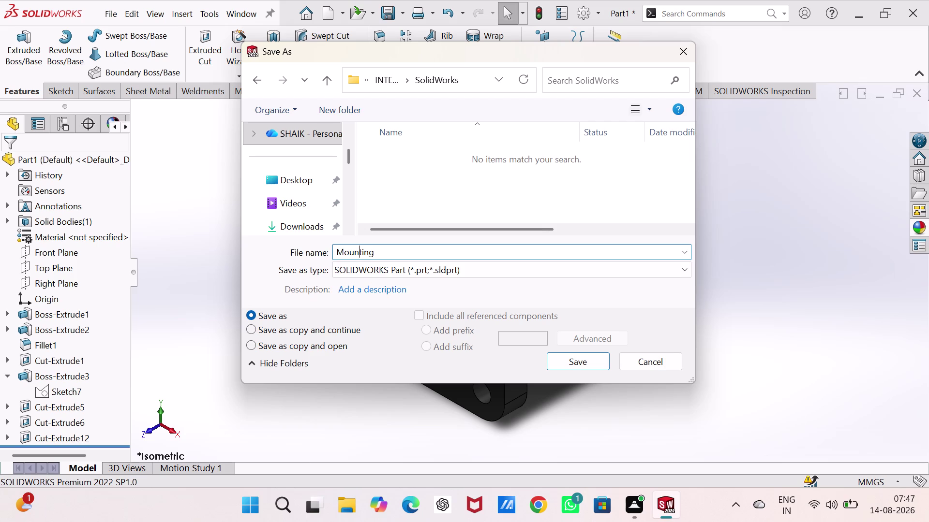
key(Right)
key(Right)
key(Right)
key(Right)
key(Right)
text(Bre)
key(BackSpace)
text(acket)
click(577, 360)
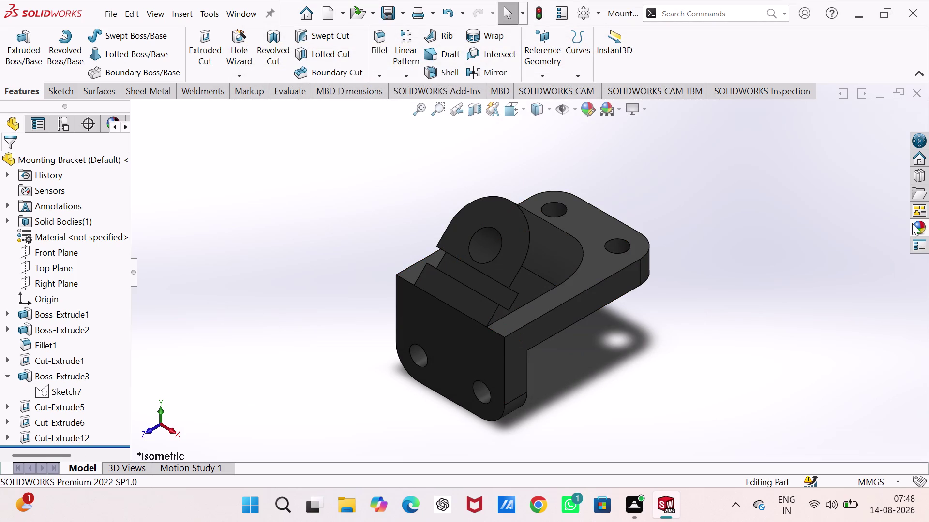
click(811, 222)
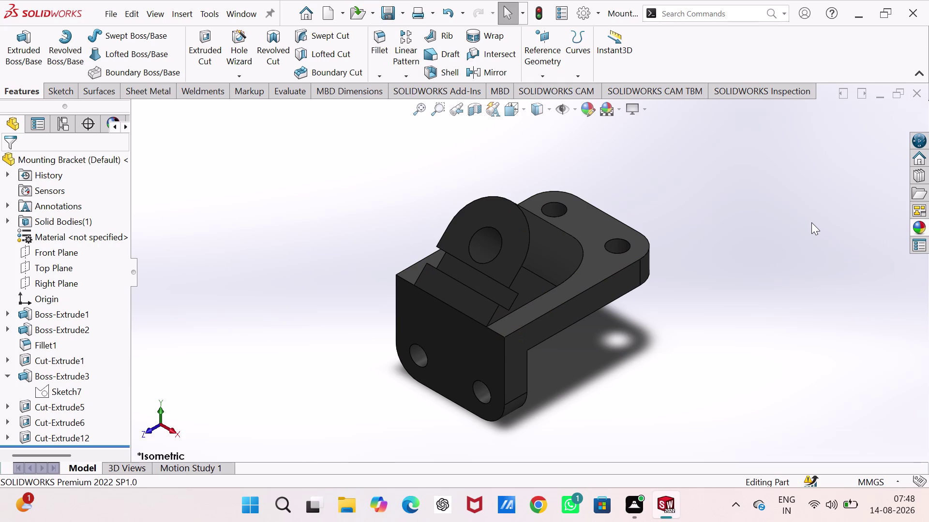
Create a new drawing on an A3 sheet.
key(ctrl+n)
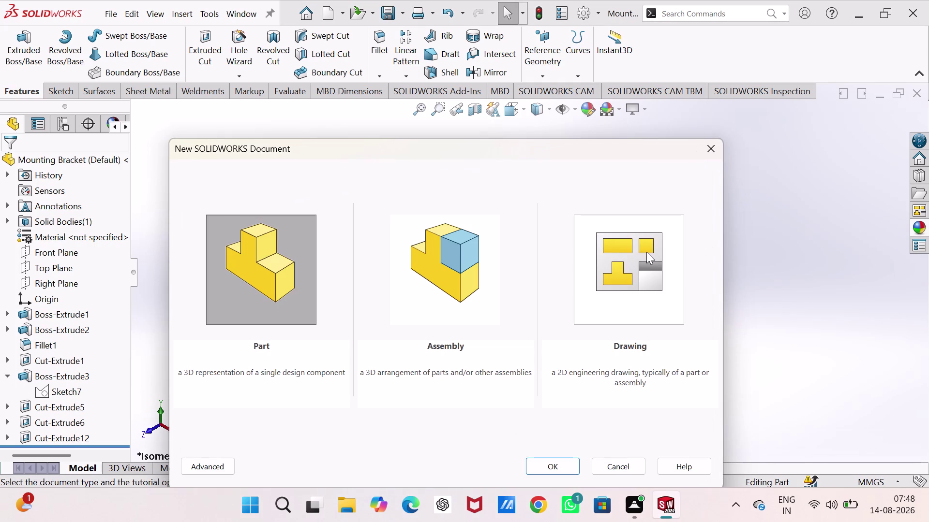
click(646, 252)
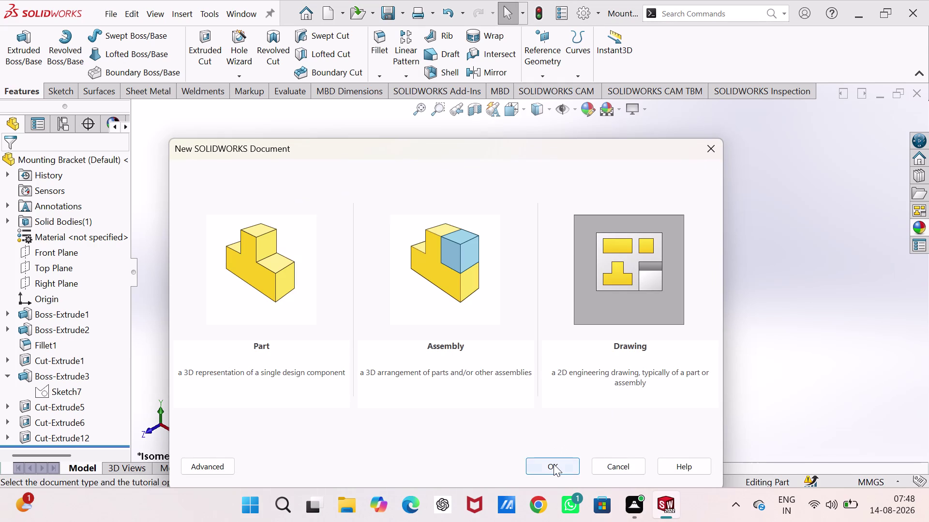
click(553, 464)
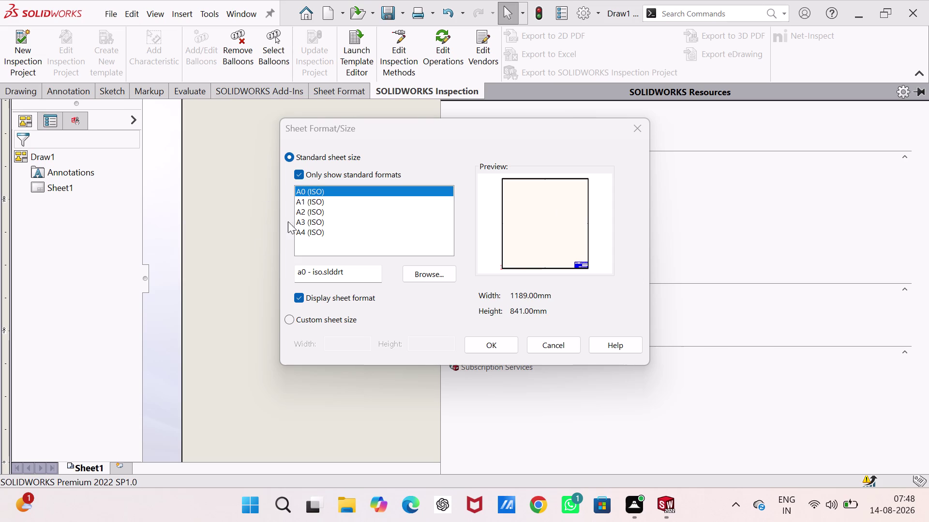
click(301, 223)
click(493, 349)
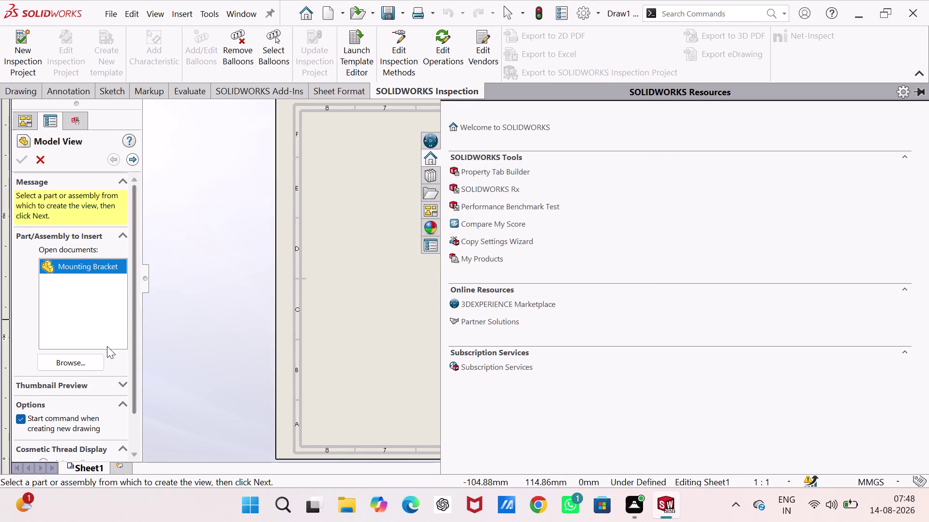
Place a front view and a projected view of the Mounting Bracket part.
click(88, 364)
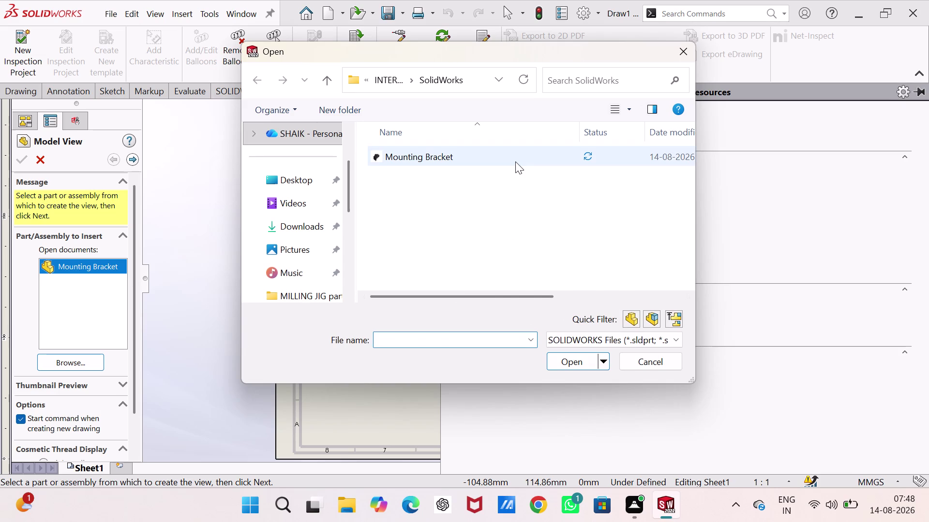
click(515, 162)
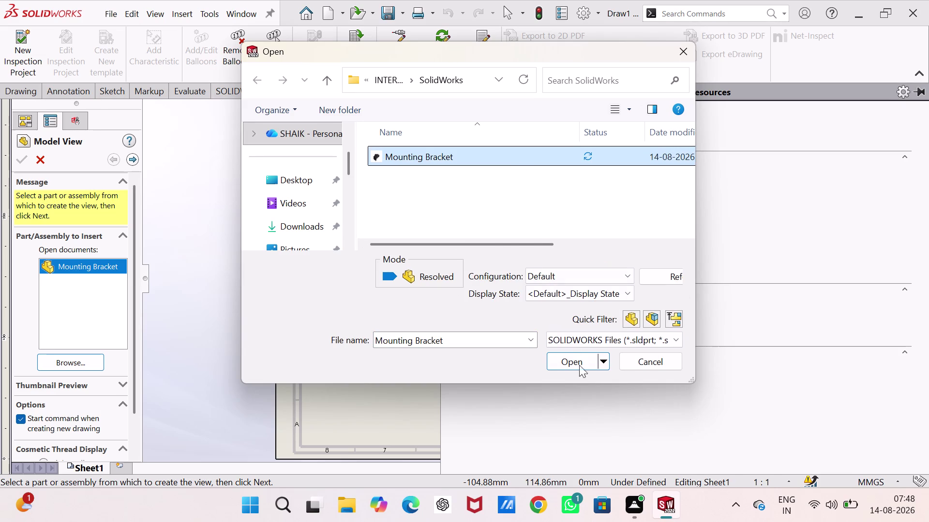
click(581, 362)
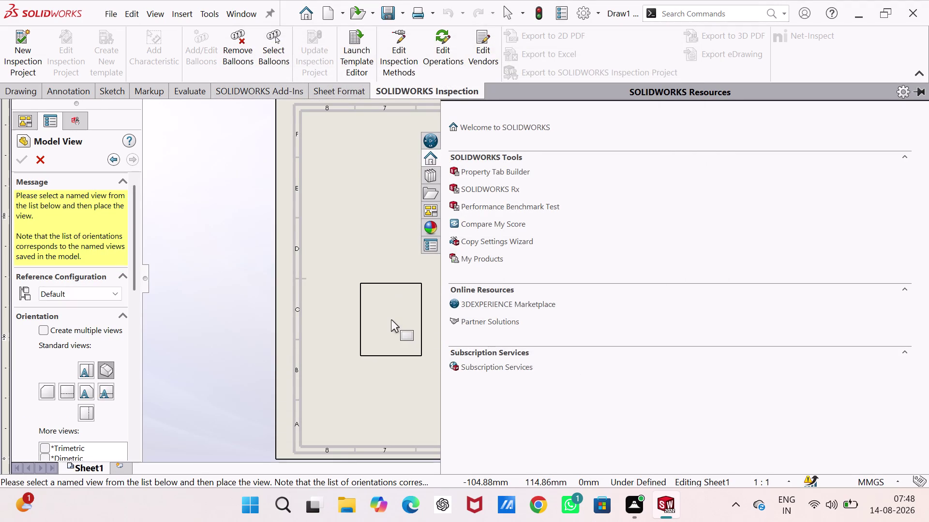
click(83, 387)
click(394, 393)
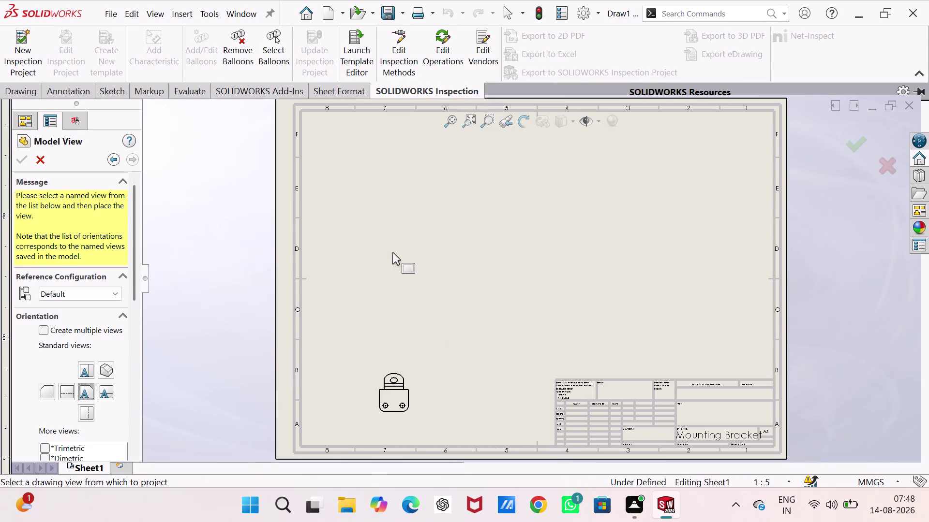
click(392, 239)
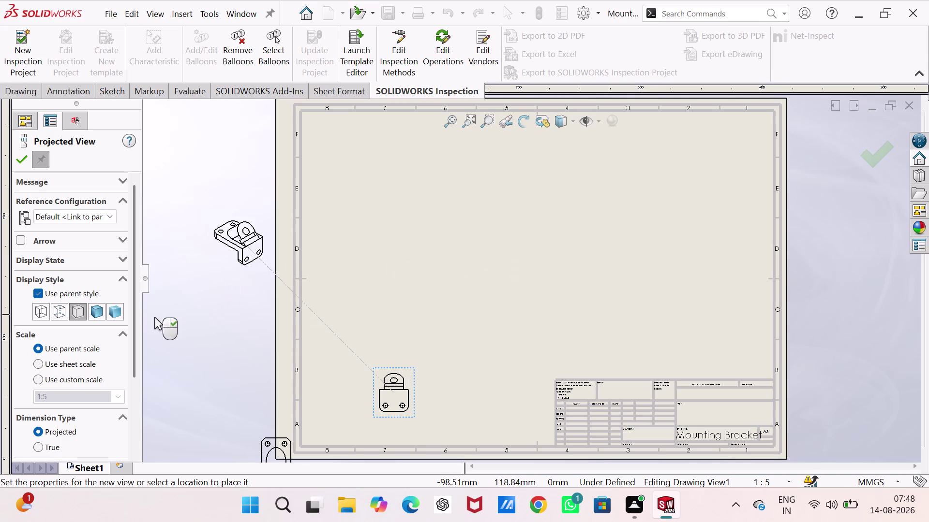
Undo the two placed views, leaving the sheet empty, and show the Drawing commands.
key(Escape)
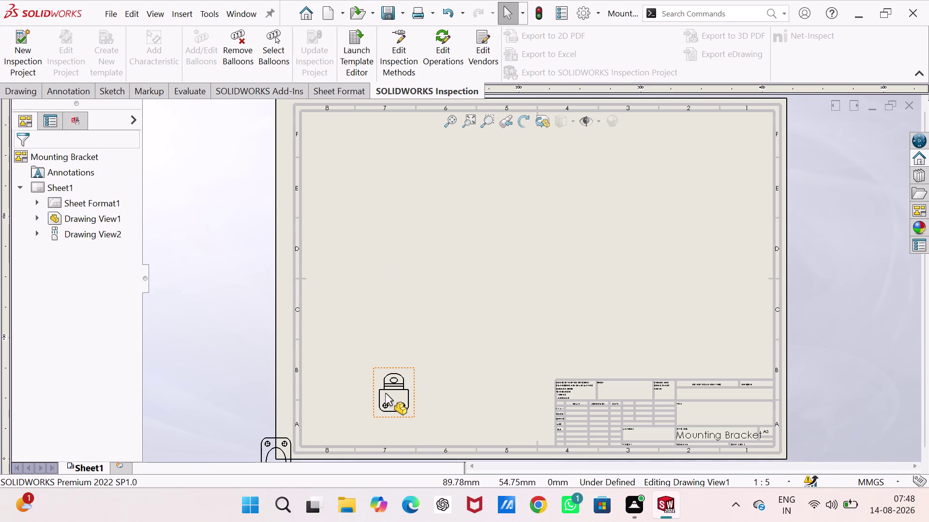
key(ctrl+z)
key(ctrl+z)
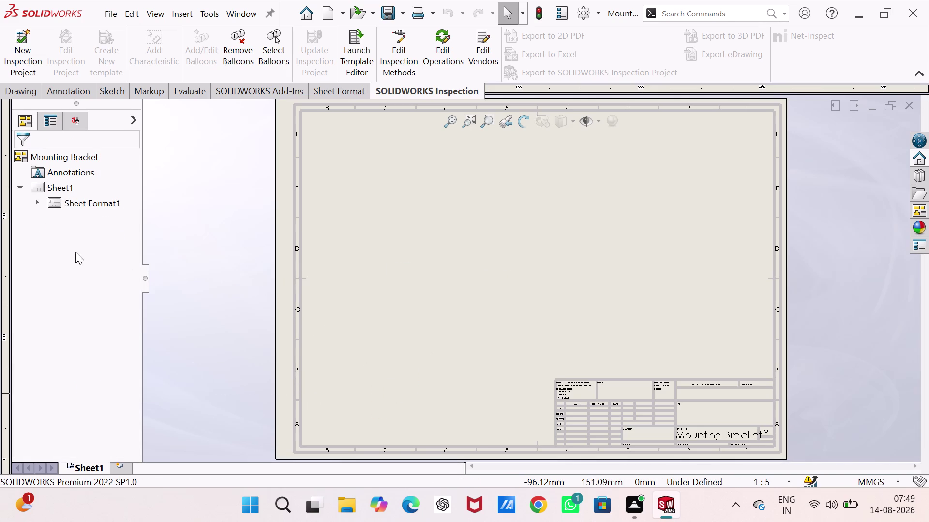
click(26, 89)
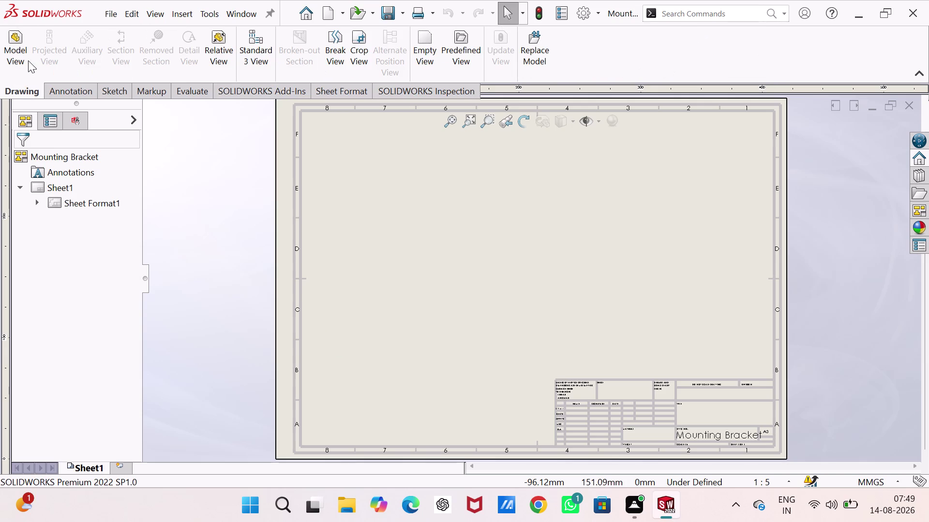
Start a Model View of the Mounting Bracket part and choose its base orientation.
click(26, 50)
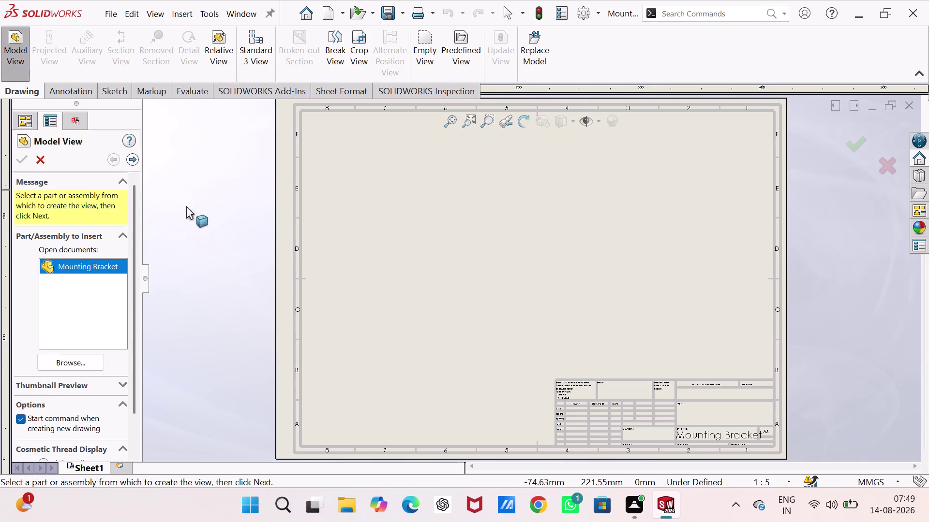
click(68, 363)
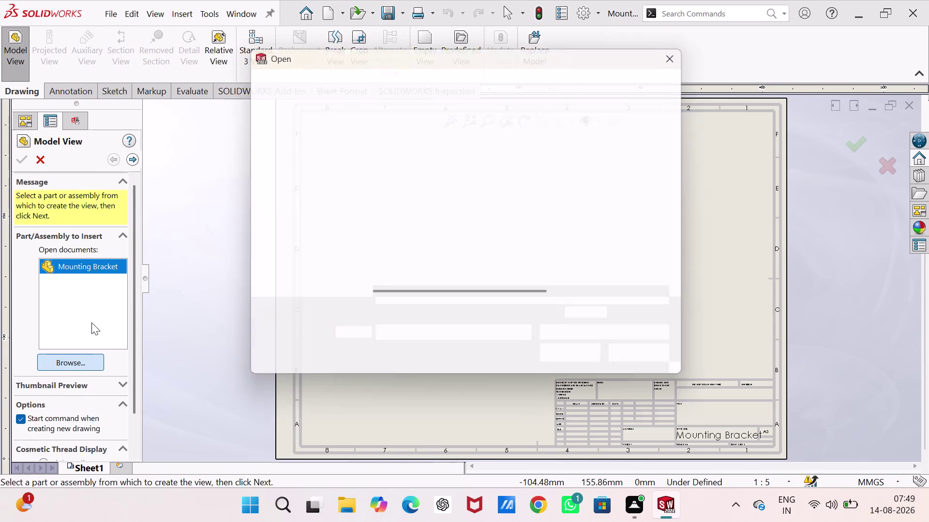
click(438, 156)
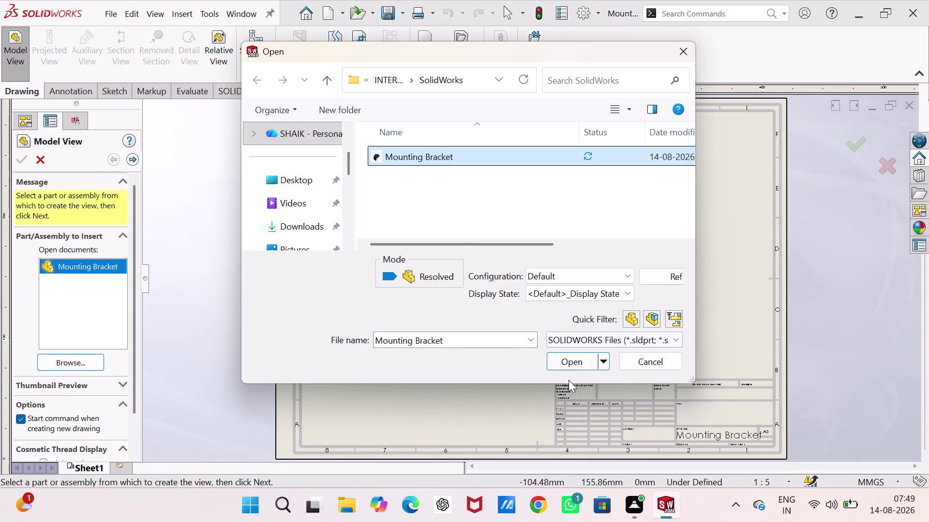
click(575, 368)
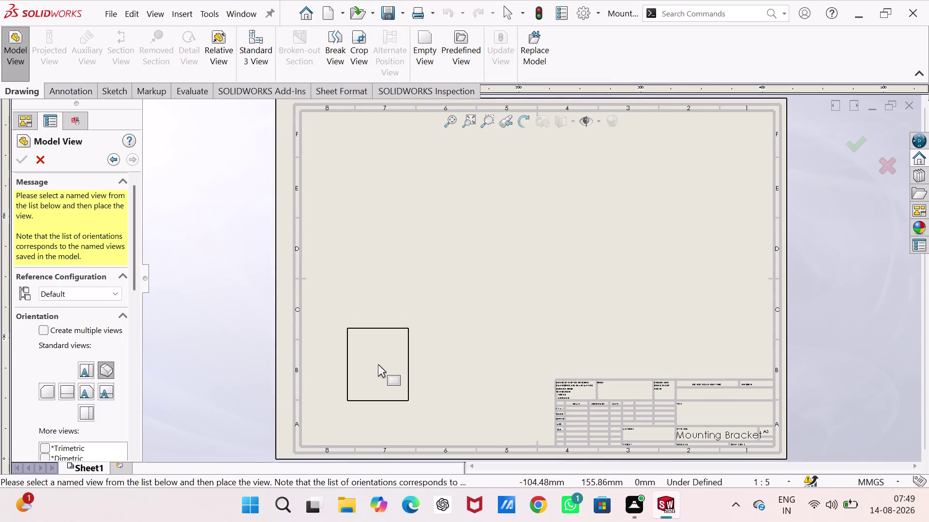
click(85, 385)
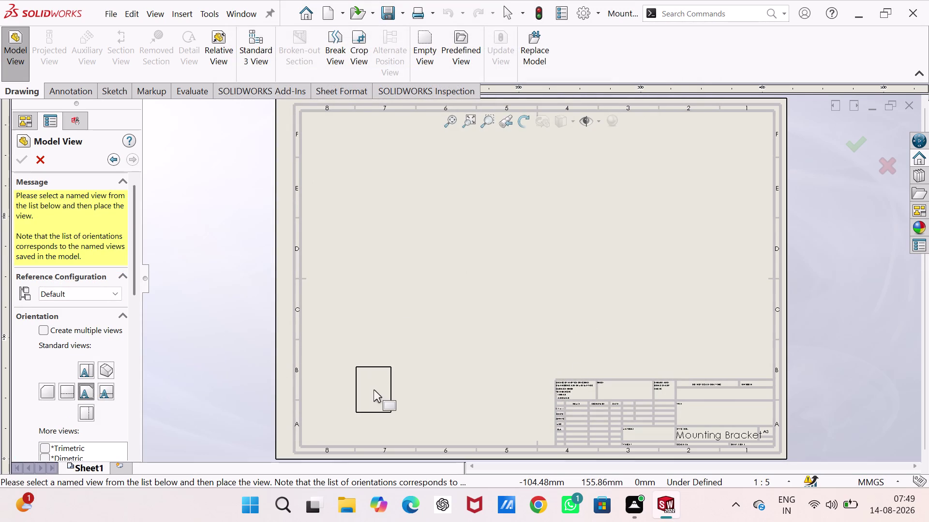
drag(135, 288, 132, 384)
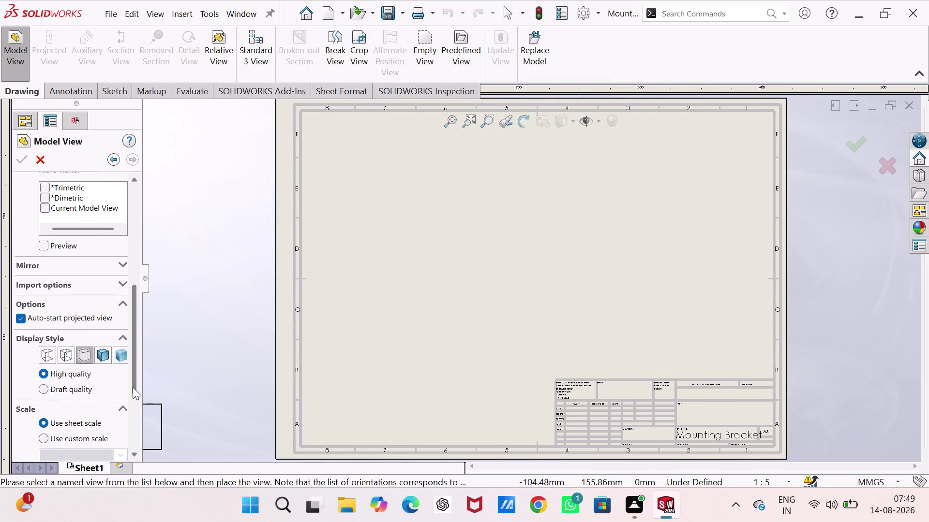
drag(132, 384, 133, 388)
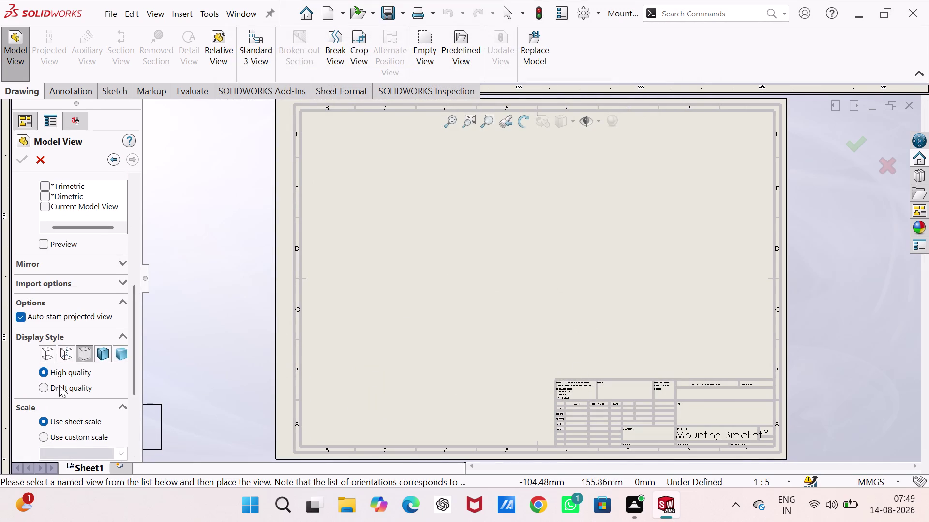
scroll(up, 3)
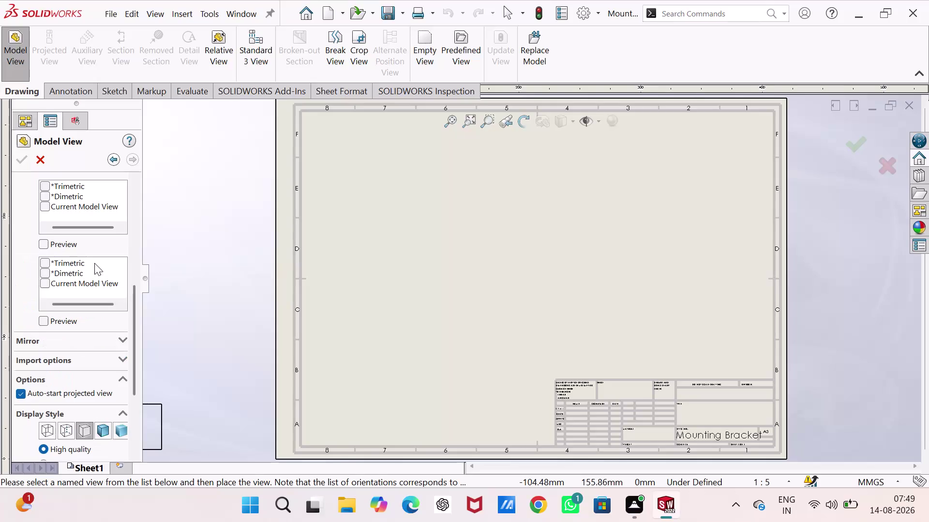
scroll(down, 3)
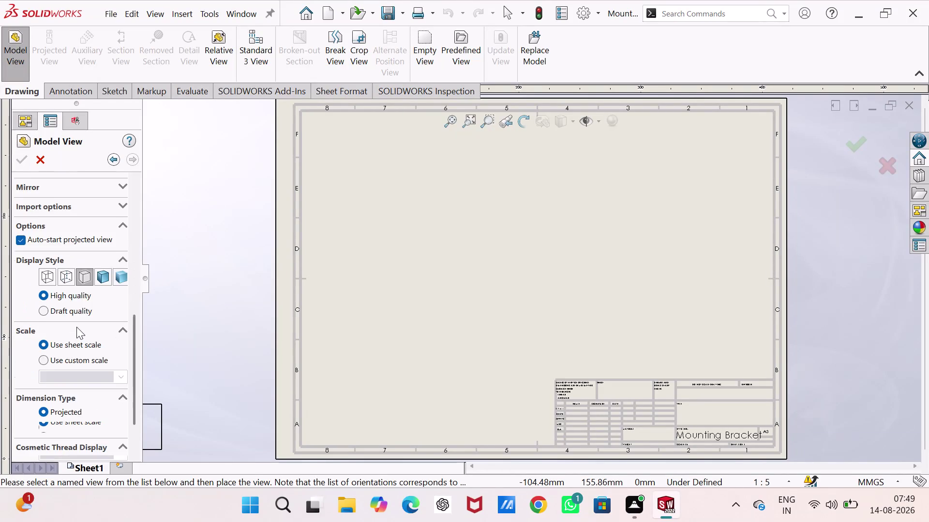
scroll(down, 3)
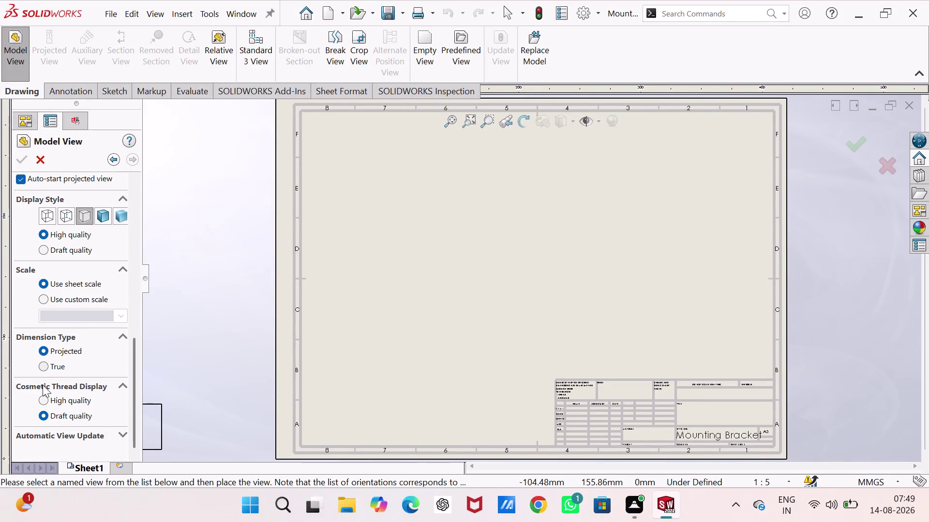
scroll(down, 3)
scroll(down, 3)
Apply a custom 1:2 scale and place the base view at lower left.
click(101, 301)
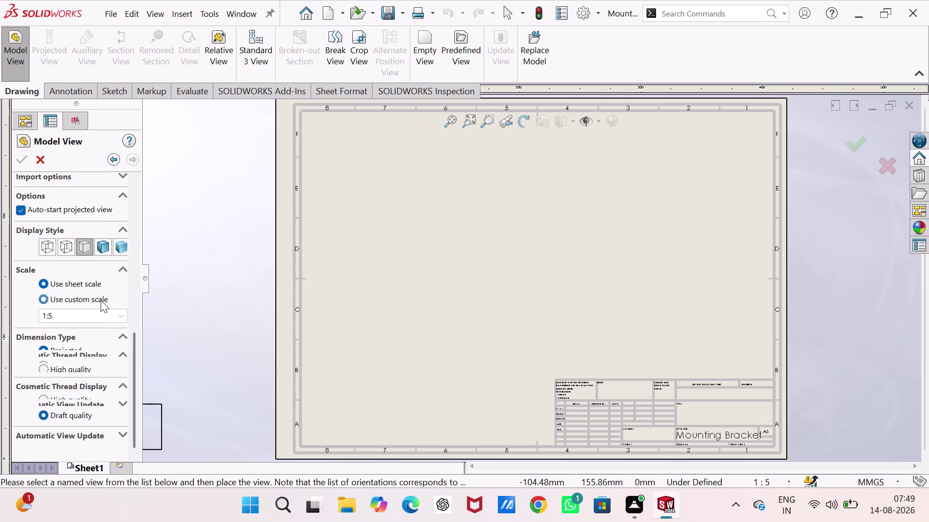
click(115, 318)
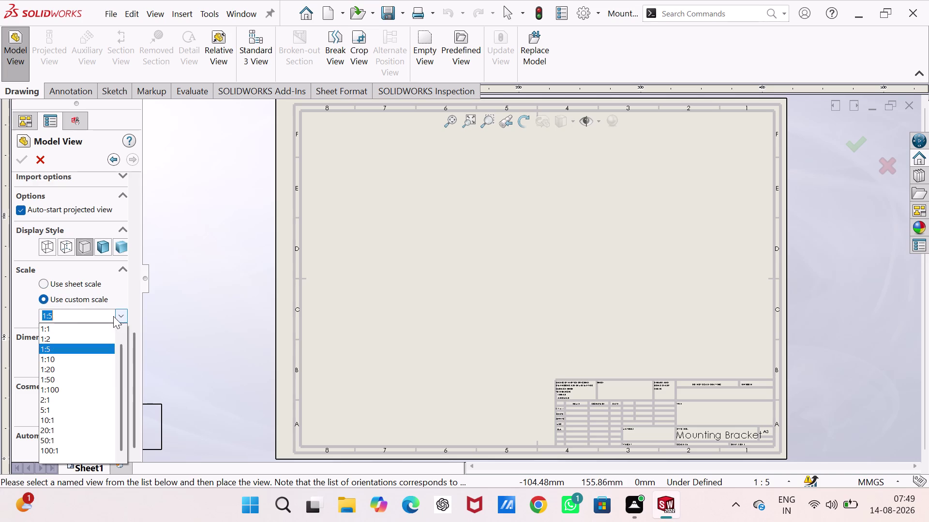
click(76, 324)
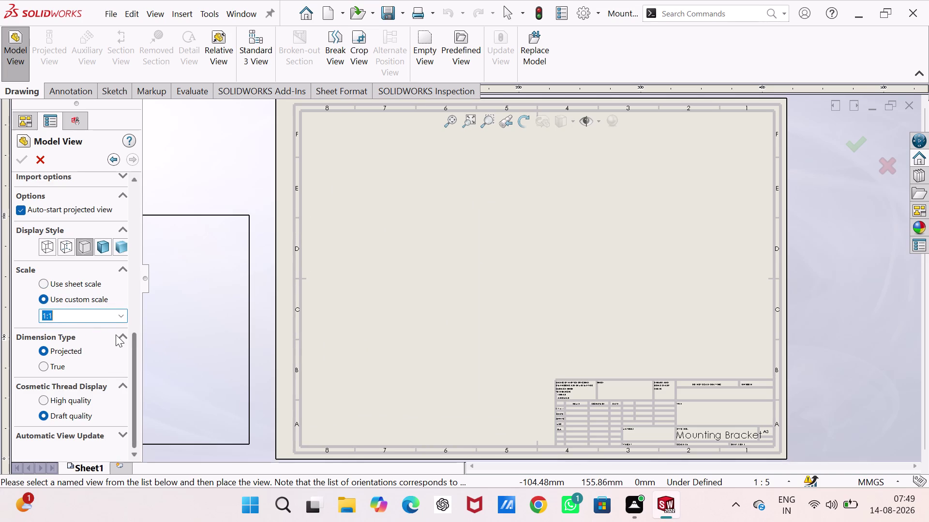
click(121, 314)
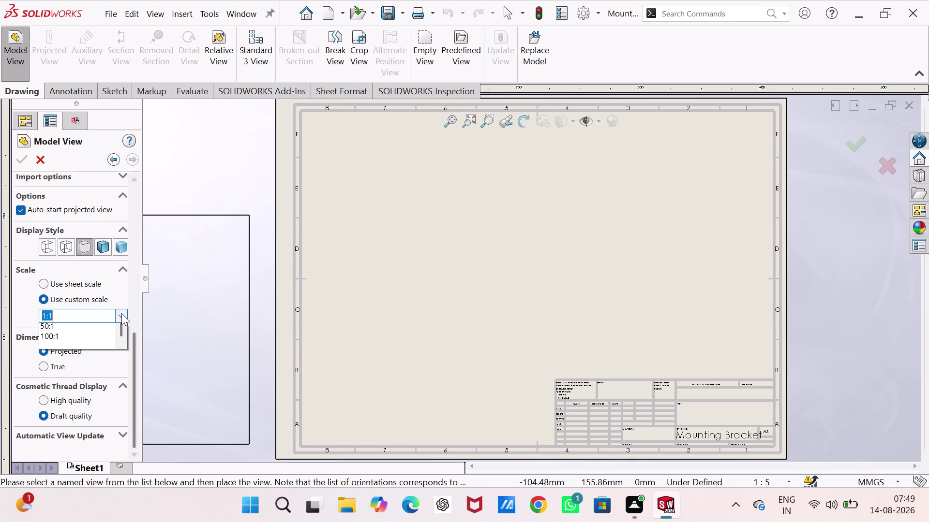
click(84, 344)
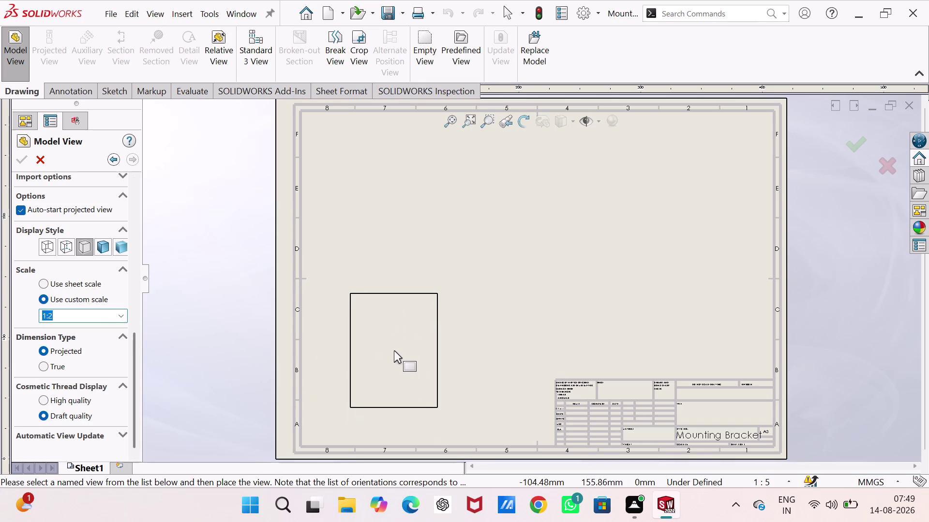
click(403, 333)
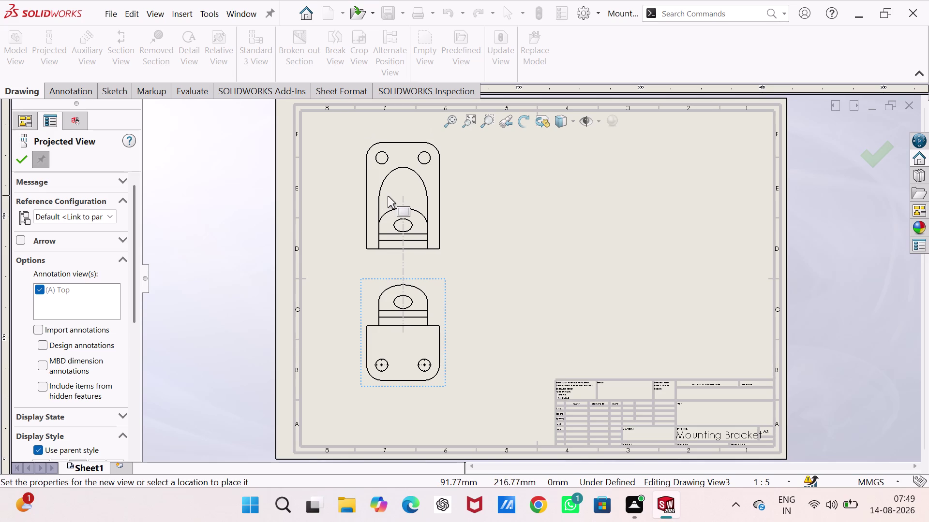
Add projected views above and right, plus a shaded isometric view at upper right.
click(387, 196)
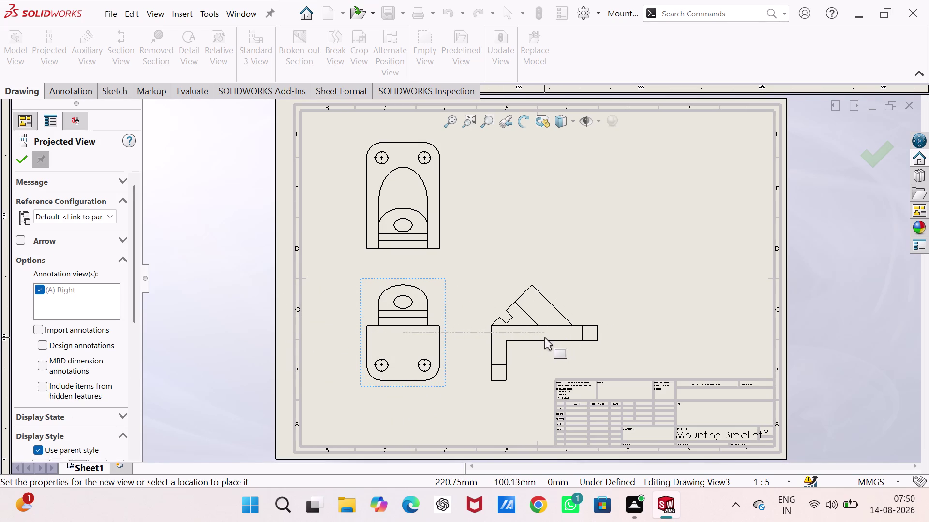
click(544, 337)
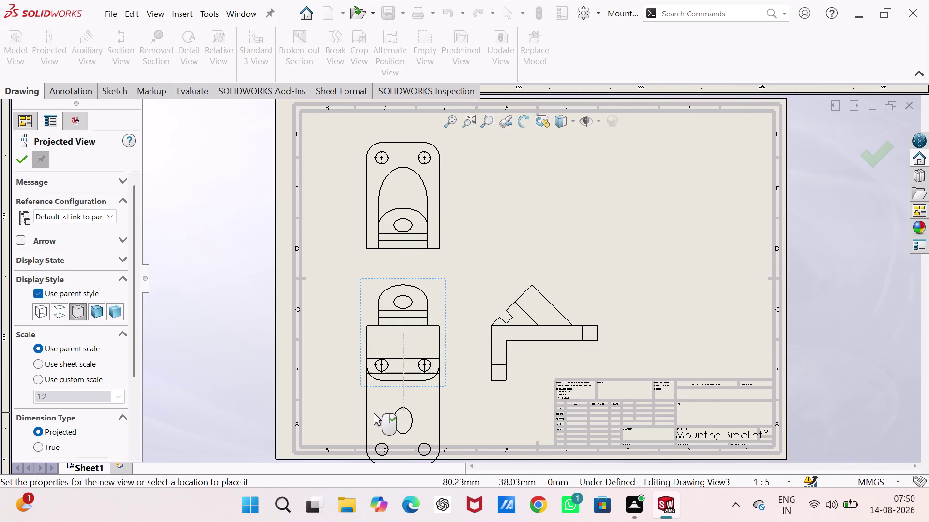
scroll(down, 3)
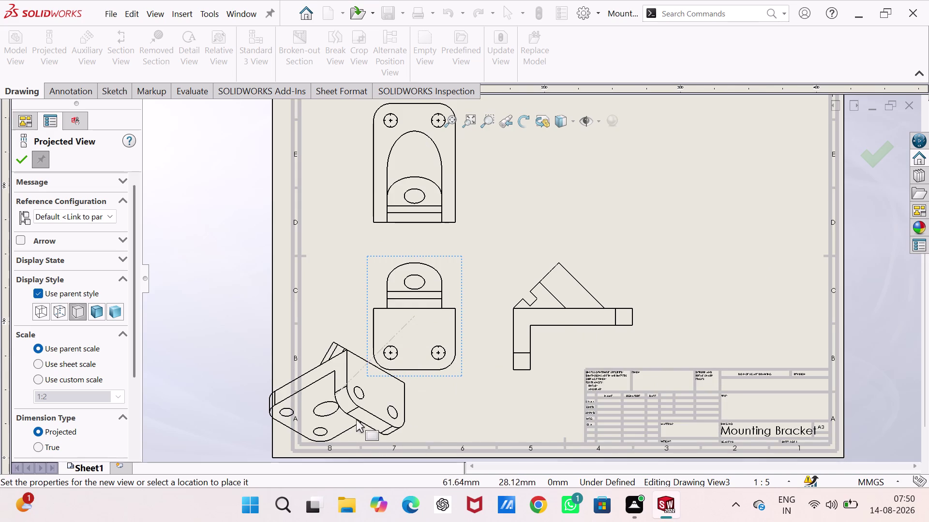
click(118, 310)
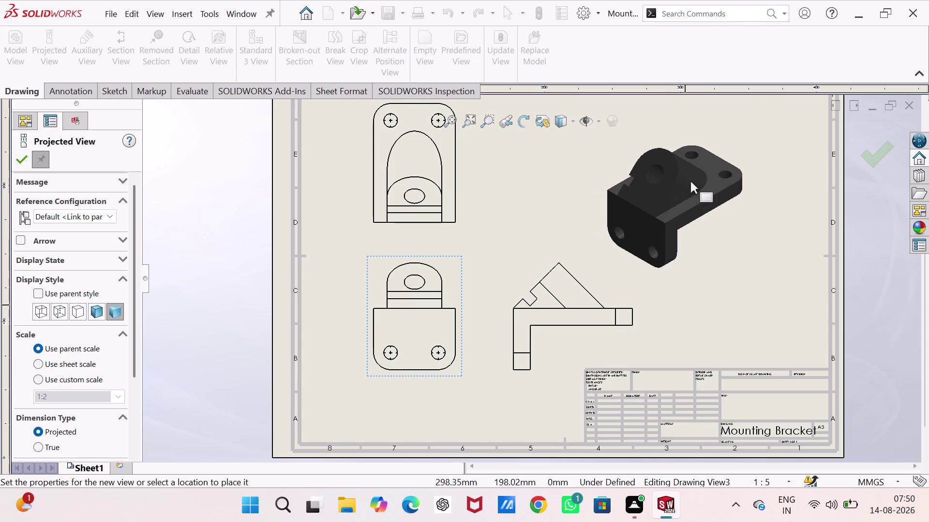
click(698, 174)
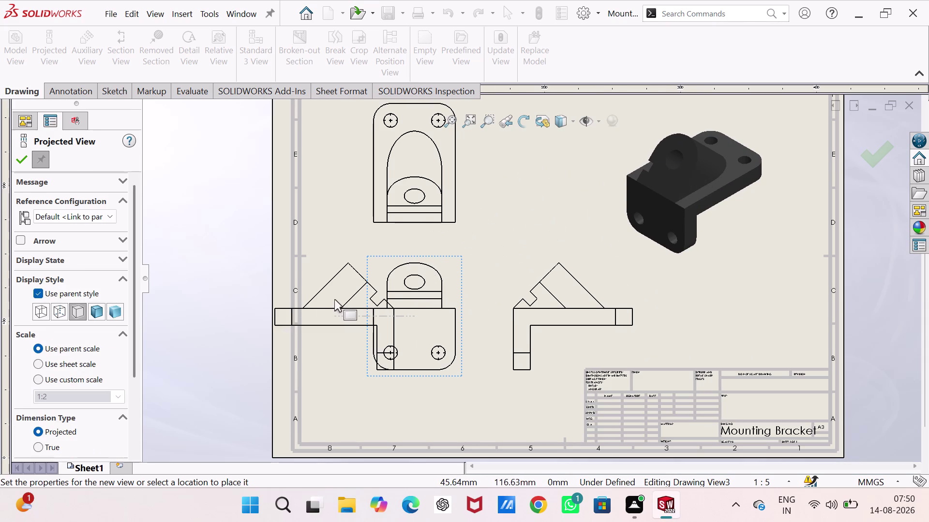
key(Escape)
key(Escape)
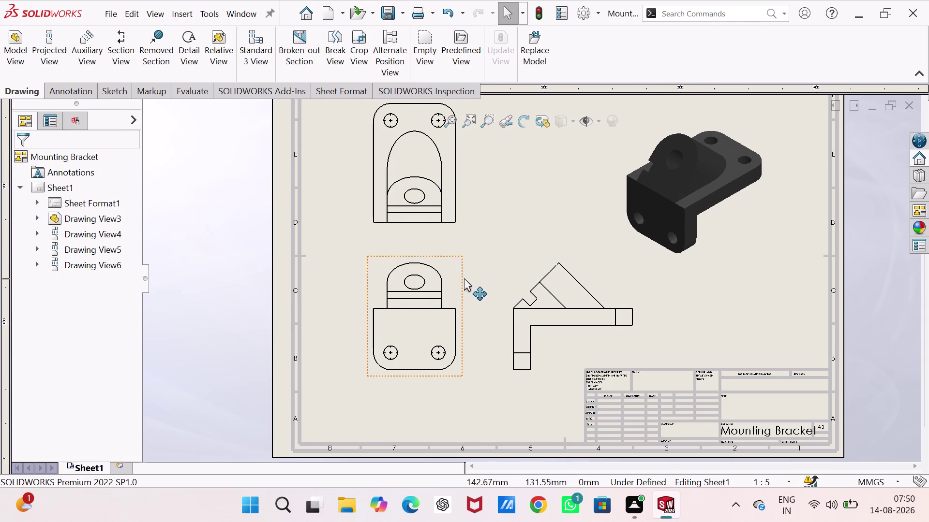
drag(462, 278, 443, 282)
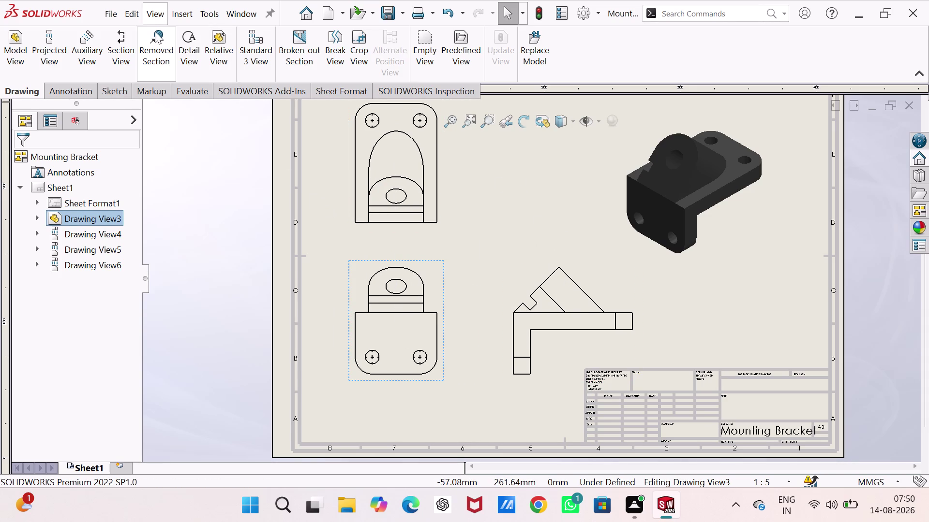
With Smart Dimension, add the 150 height and 70 width dimensions.
click(84, 90)
click(29, 48)
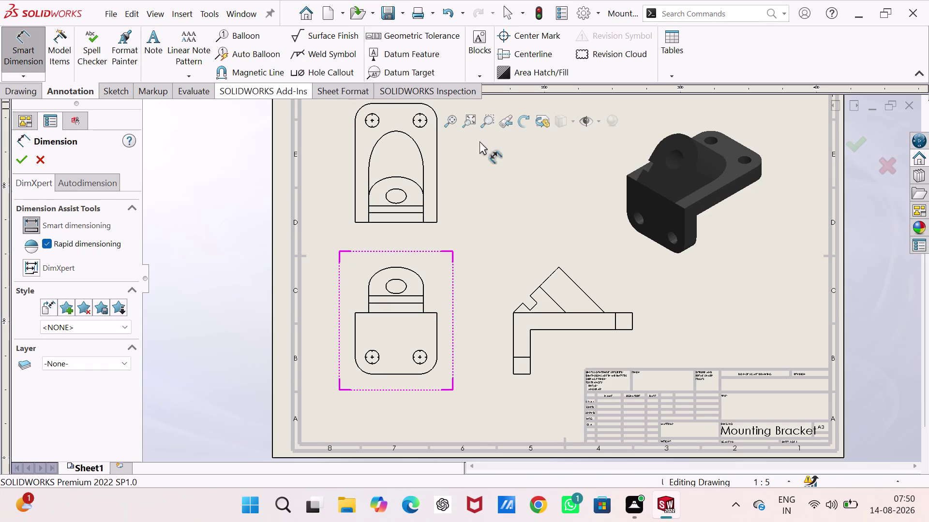
click(438, 170)
click(462, 174)
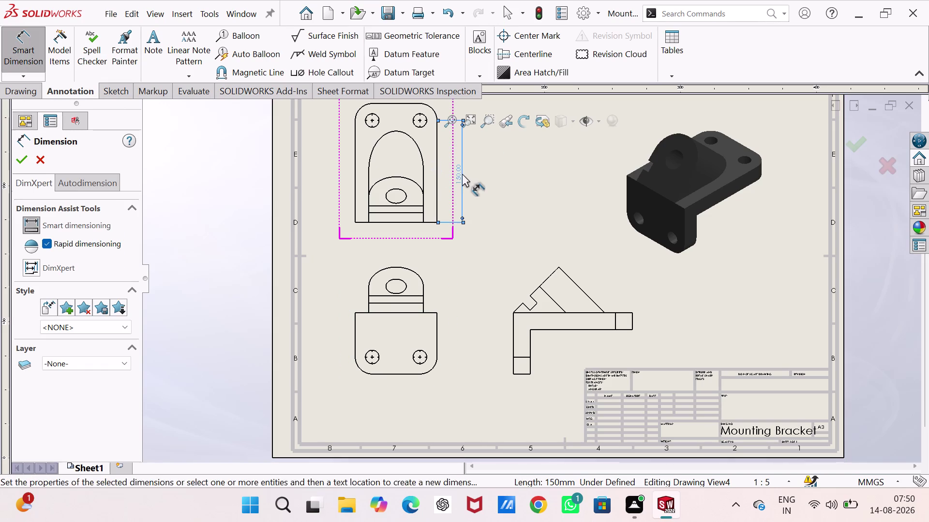
click(404, 376)
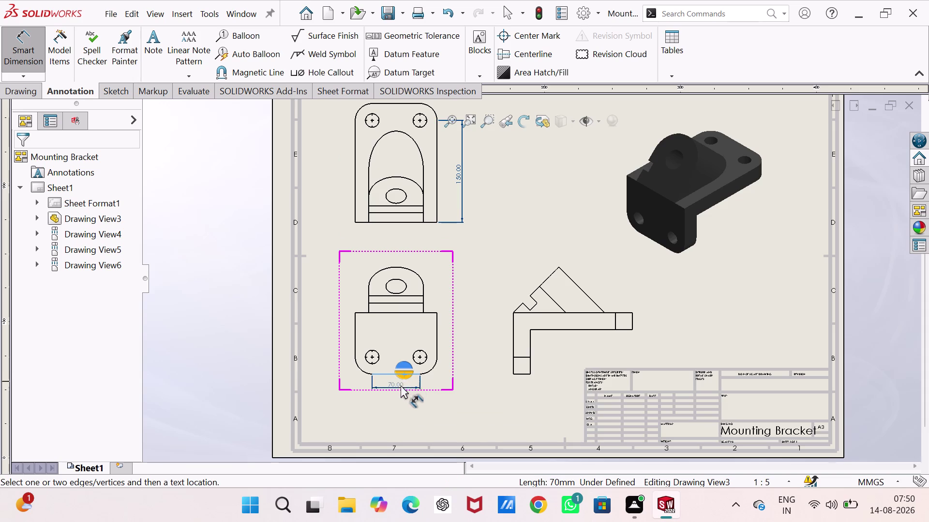
click(400, 386)
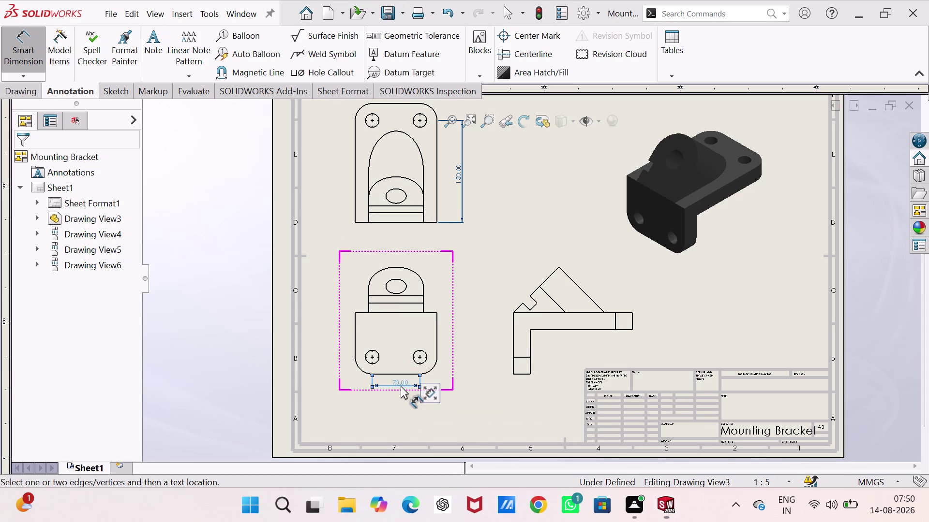
click(434, 368)
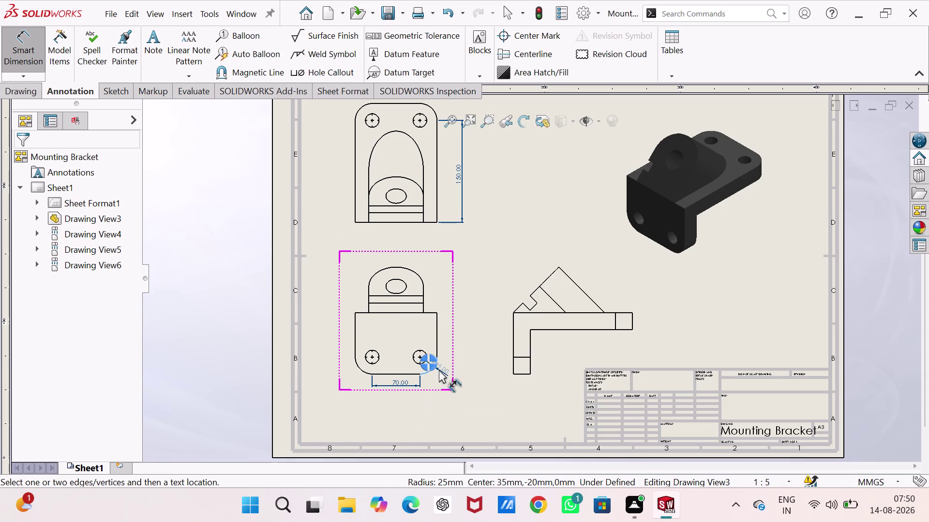
click(450, 392)
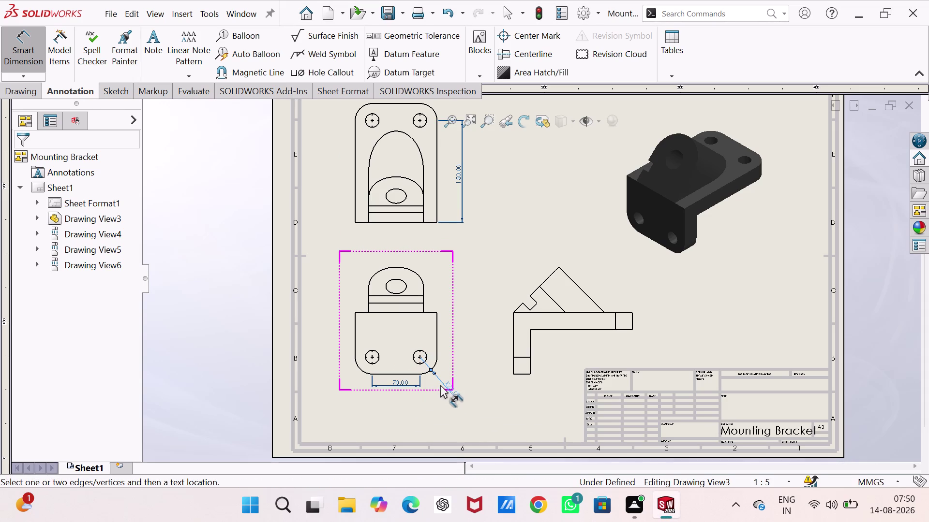
Add Ø20 hole, 90 height, TRUE R40 and TRUE R15 dimensions to the base view.
click(424, 354)
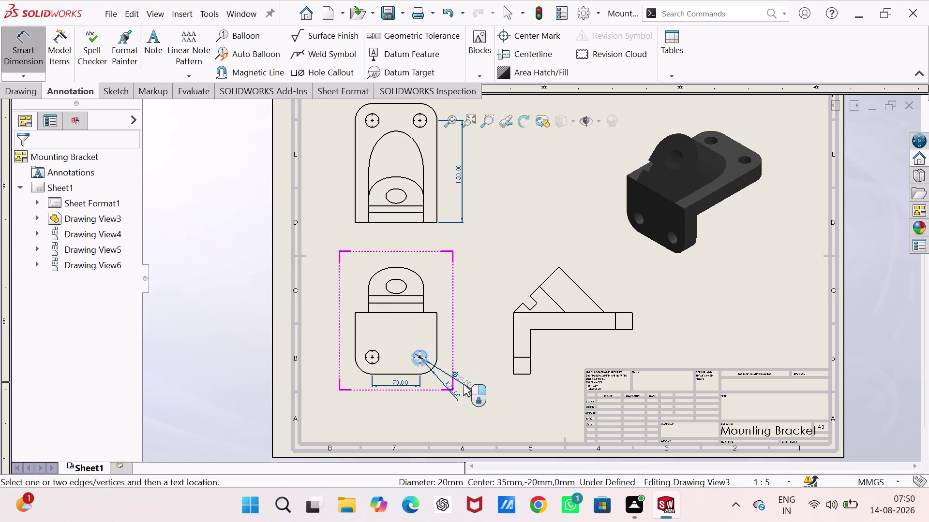
click(469, 387)
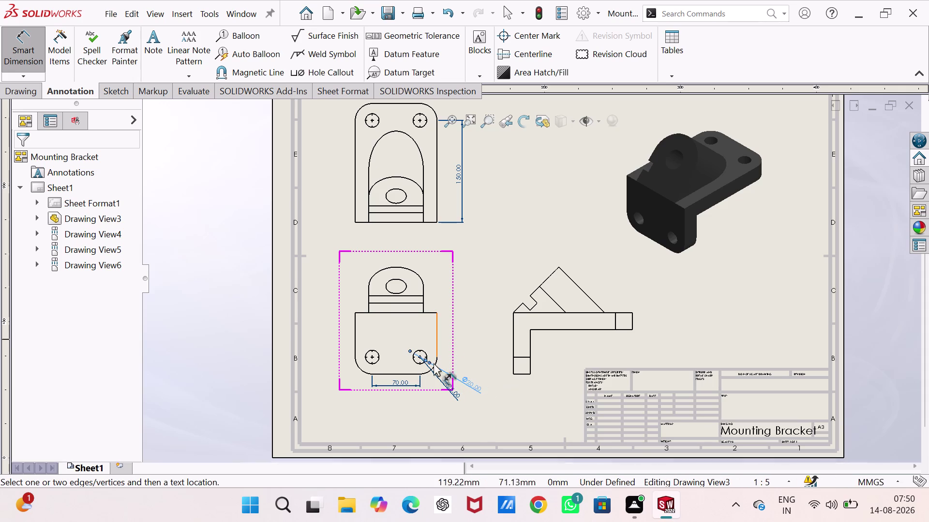
click(410, 375)
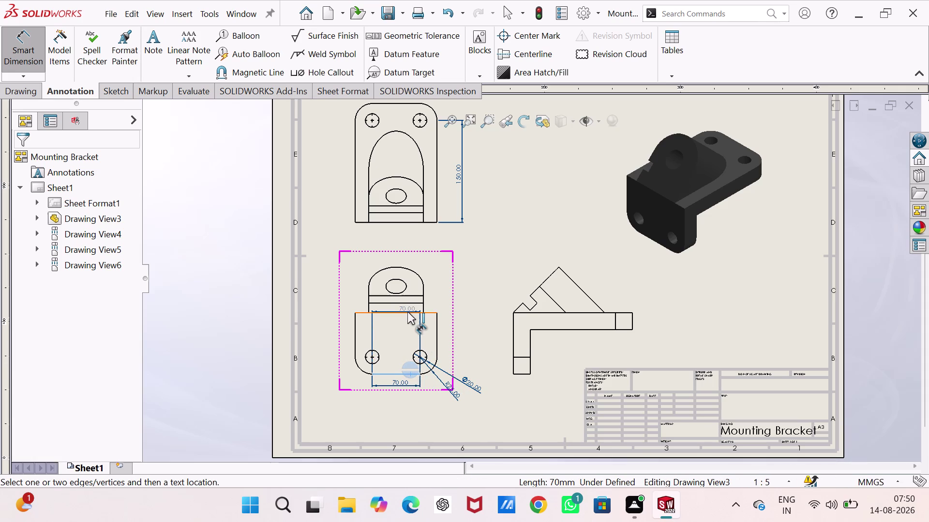
click(407, 312)
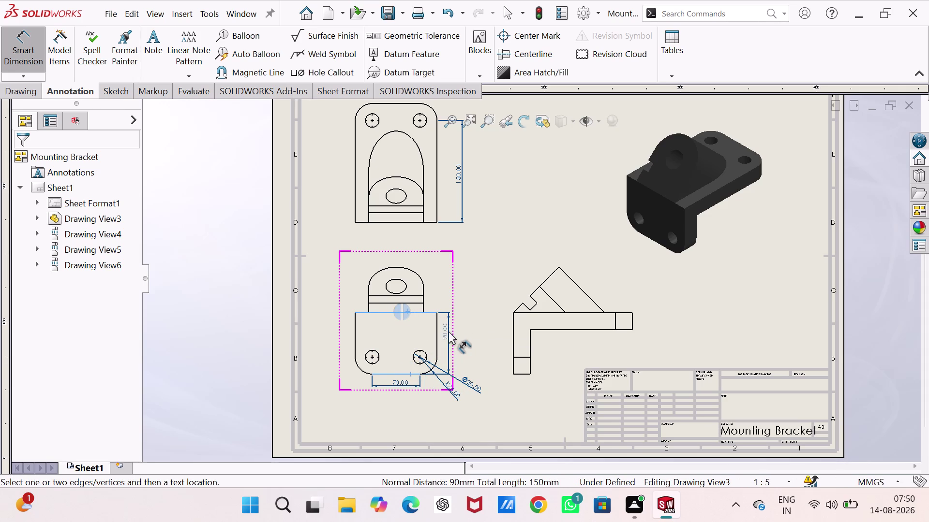
click(448, 332)
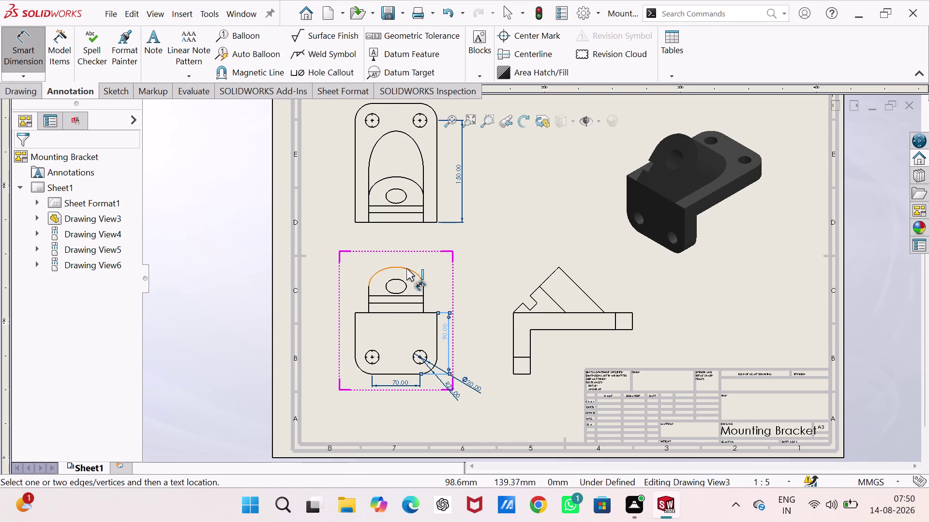
click(407, 268)
click(433, 252)
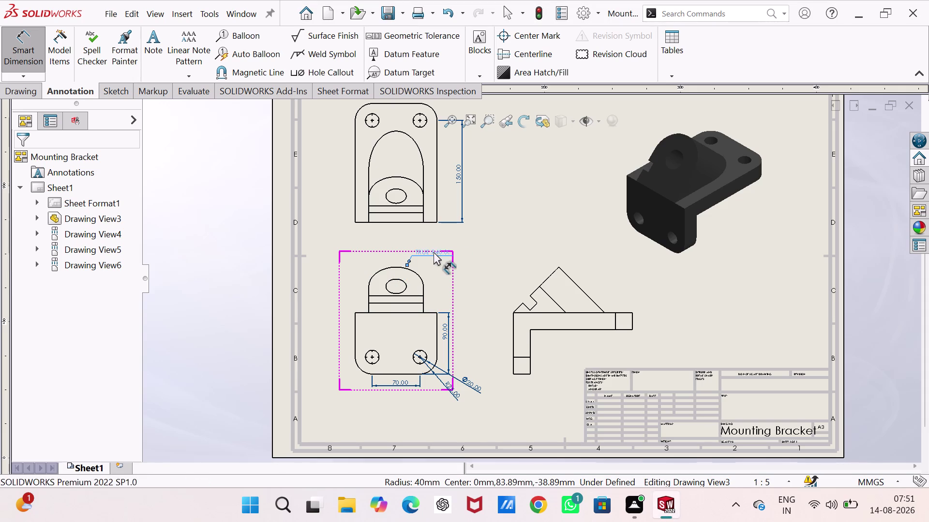
click(402, 284)
click(405, 284)
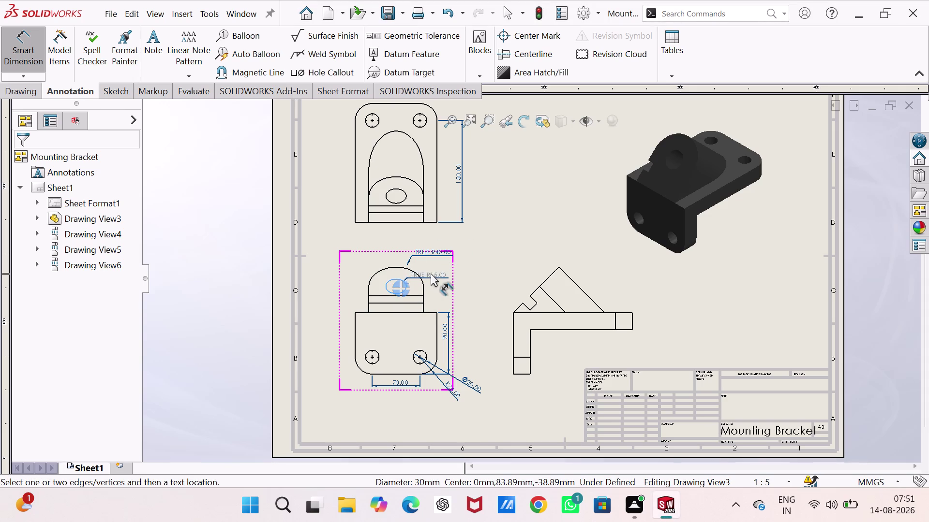
click(439, 266)
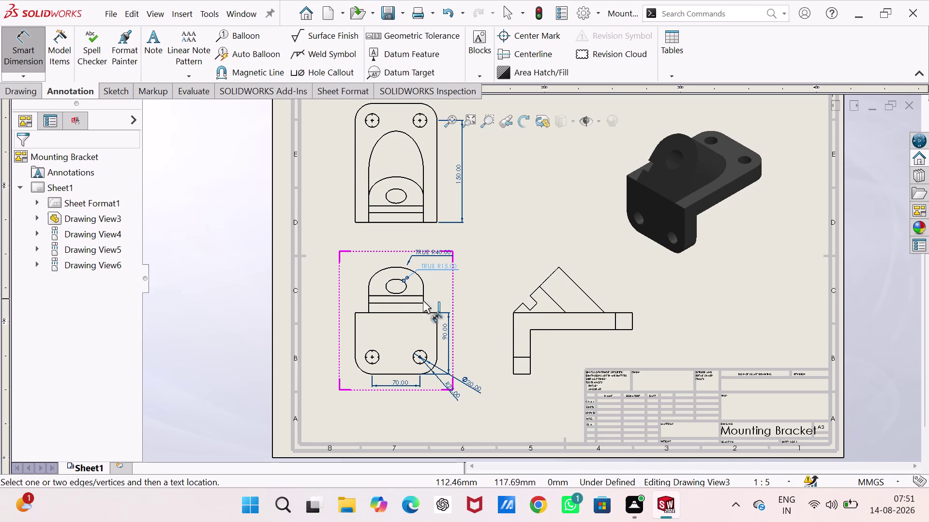
click(410, 303)
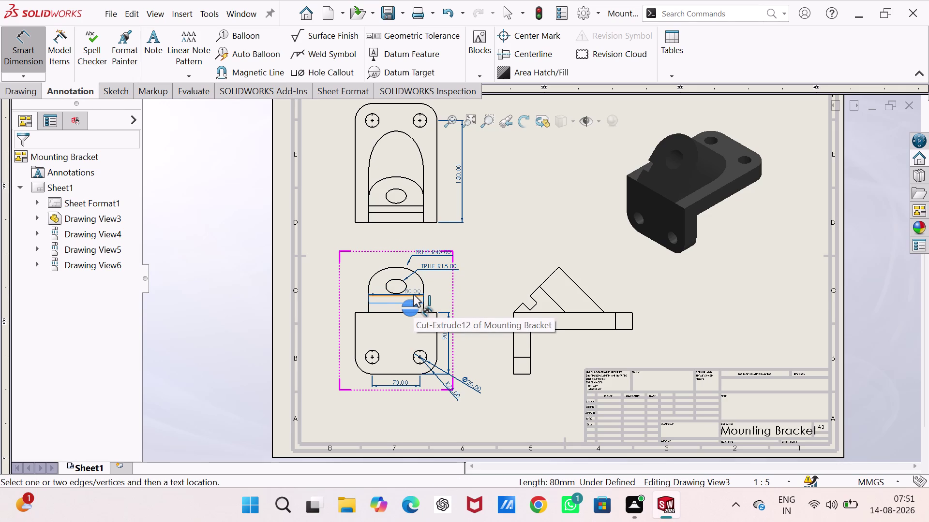
scroll(up, 3)
scroll(down, 3)
Stack an 80 tab width and a 120 base width dimension above the base view.
scroll(down, 3)
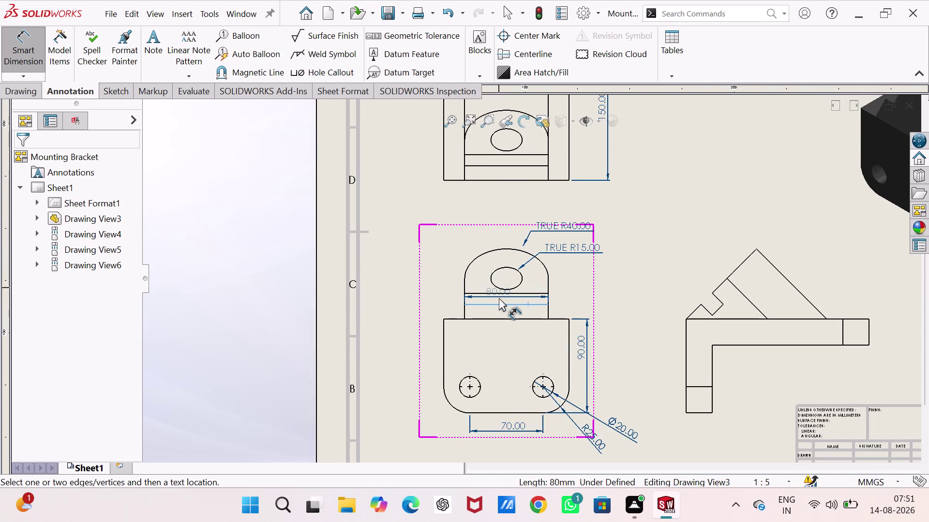
click(498, 294)
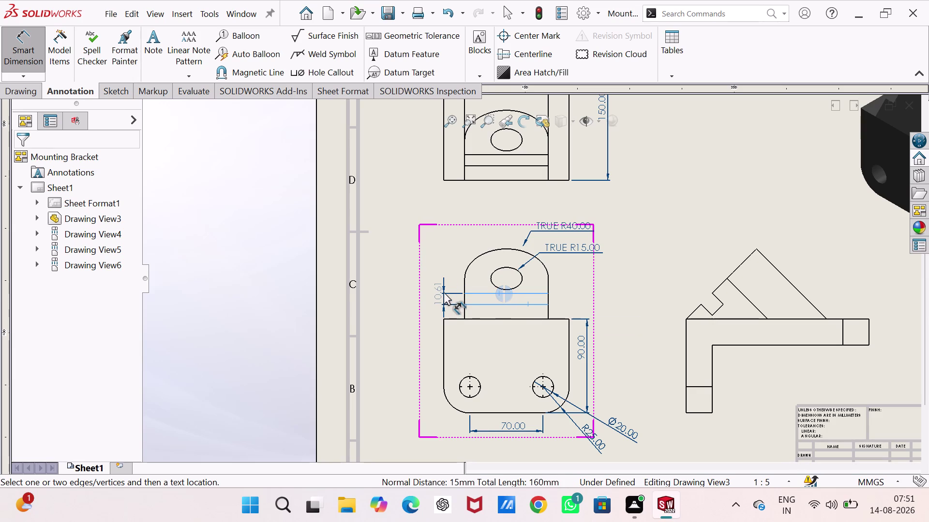
key(Escape)
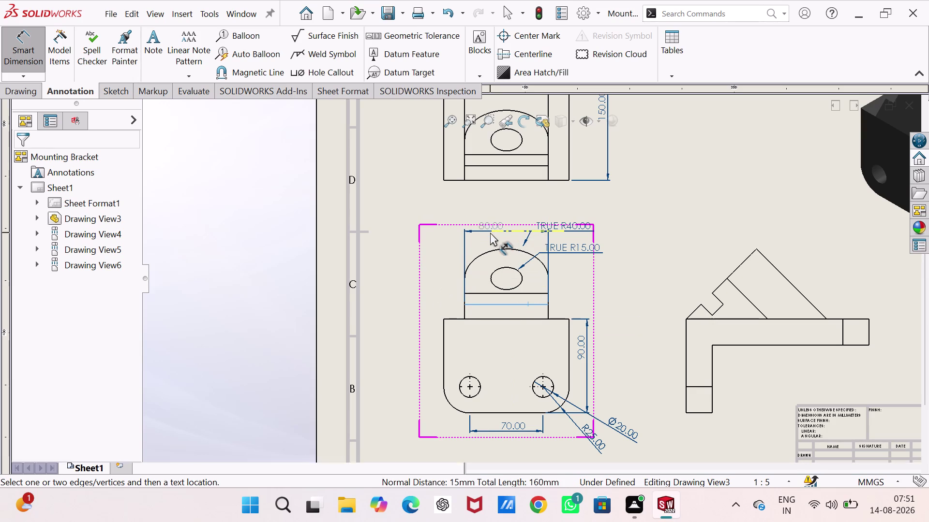
click(490, 233)
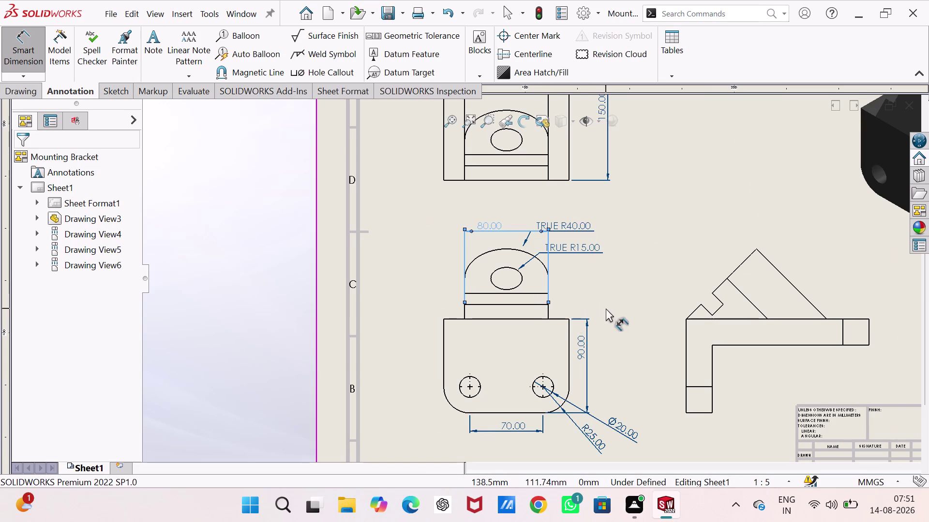
click(523, 319)
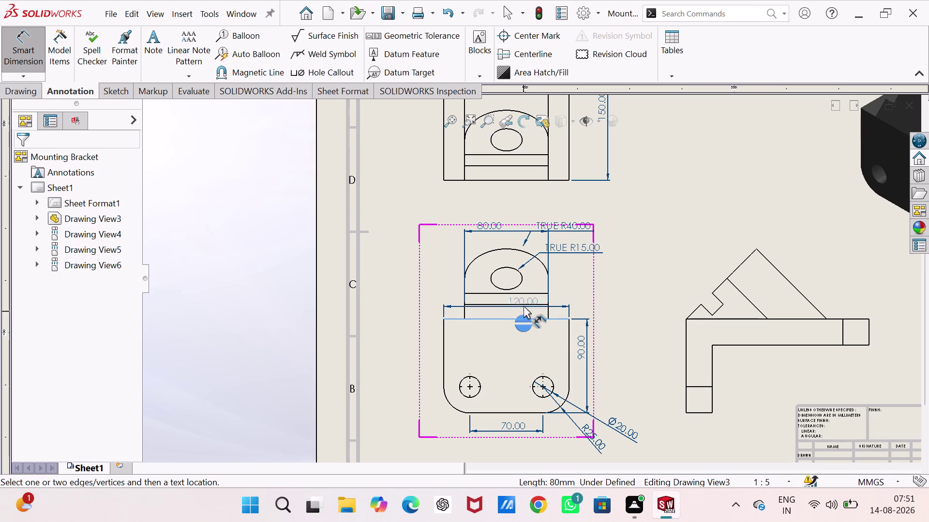
click(523, 304)
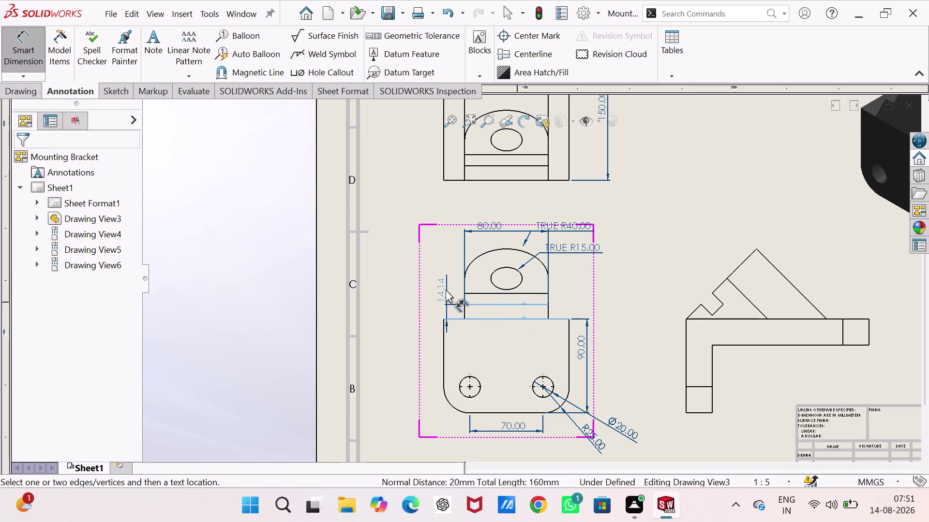
key(Escape)
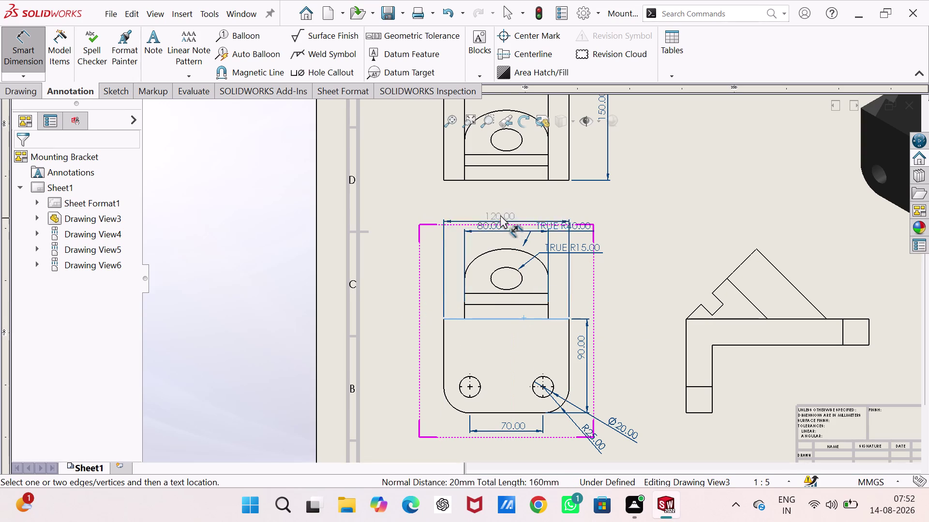
click(500, 213)
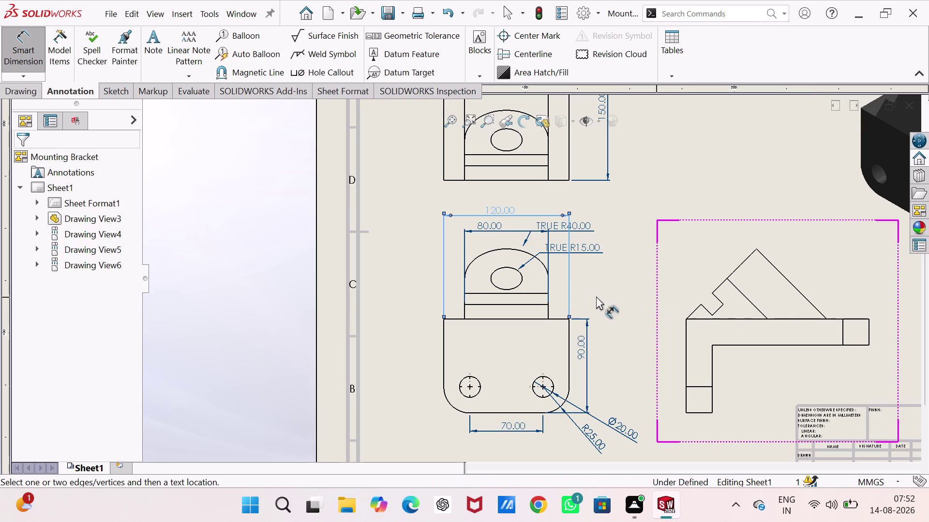
Zoom to the top view and dimension its upper-right hole Ø20.
scroll(up, 3)
scroll(up, 3)
scroll(down, 3)
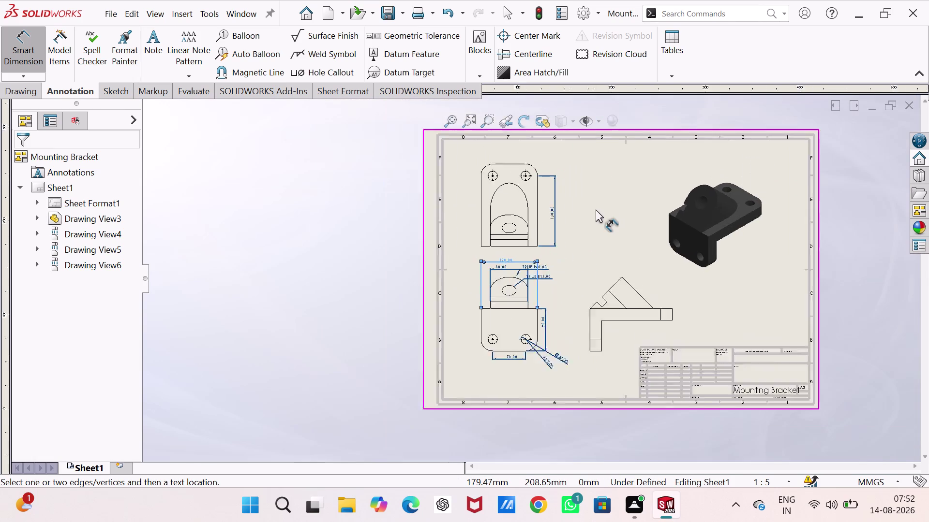
scroll(down, 3)
scroll(down, 3)
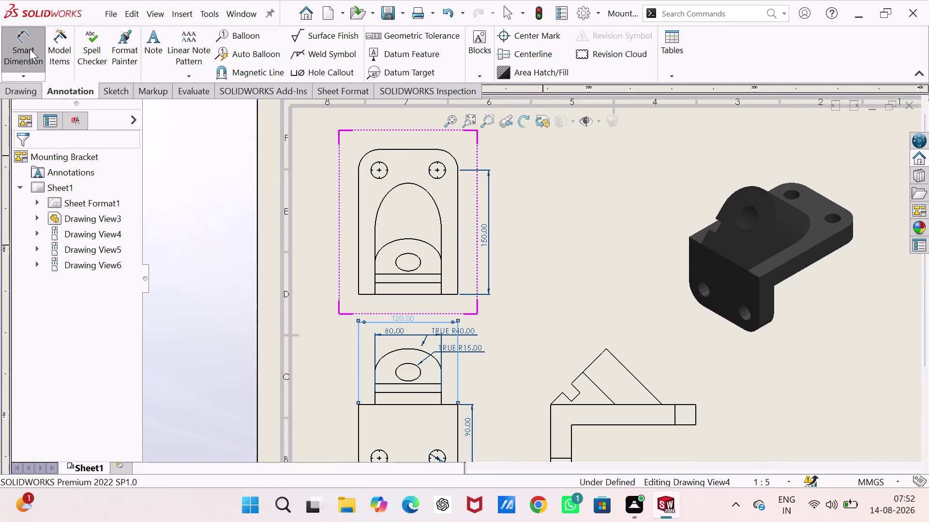
click(442, 166)
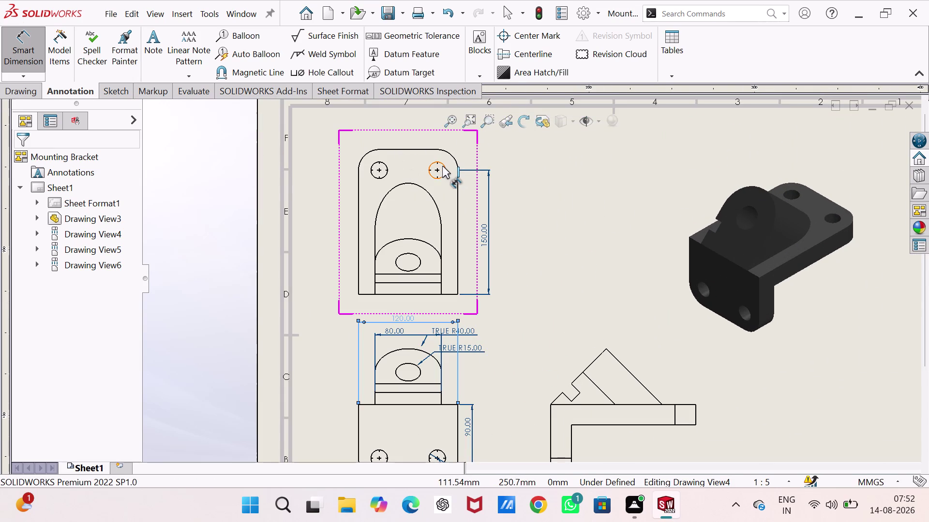
click(472, 146)
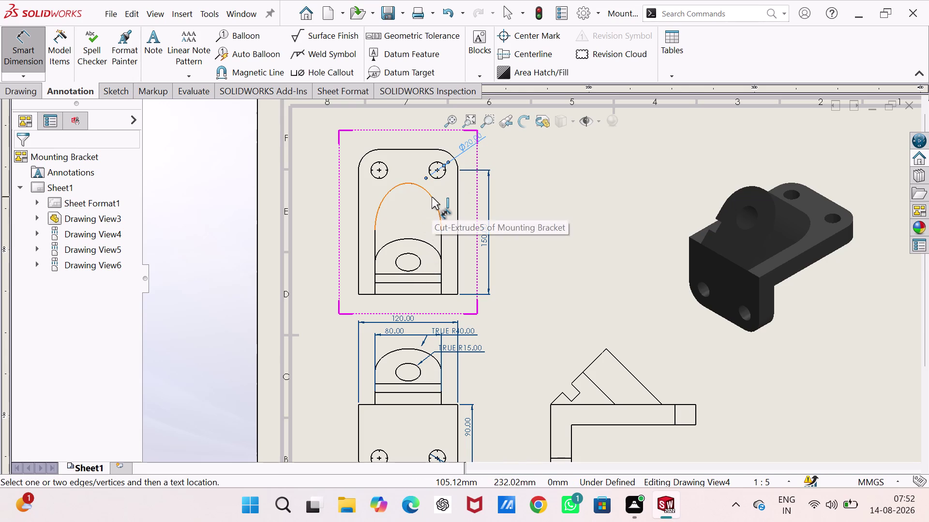
click(366, 154)
Add the R25 top-left corner and 120 bottom-edge width dimensions.
click(334, 136)
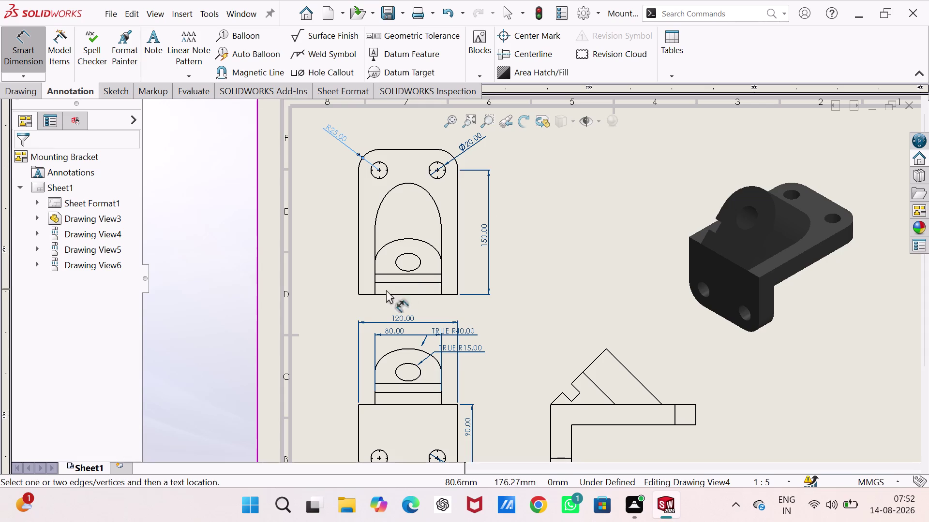
click(357, 295)
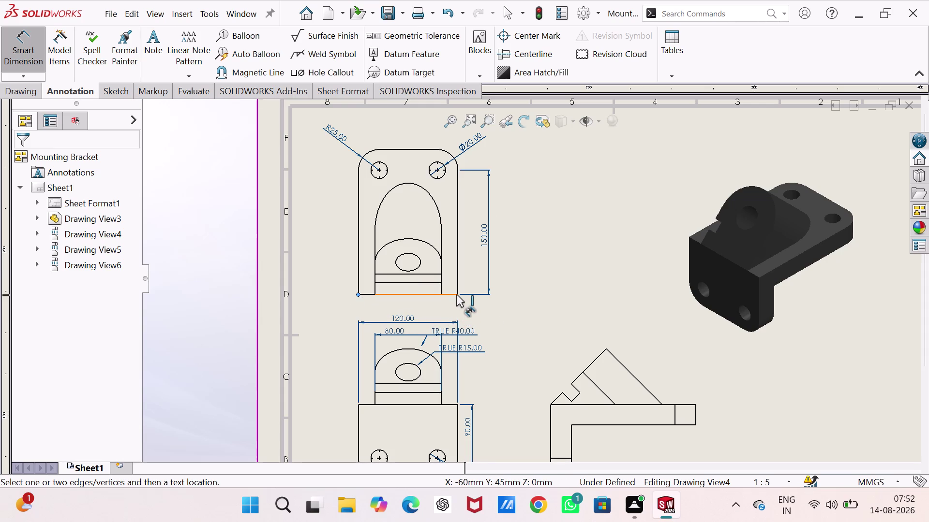
click(457, 295)
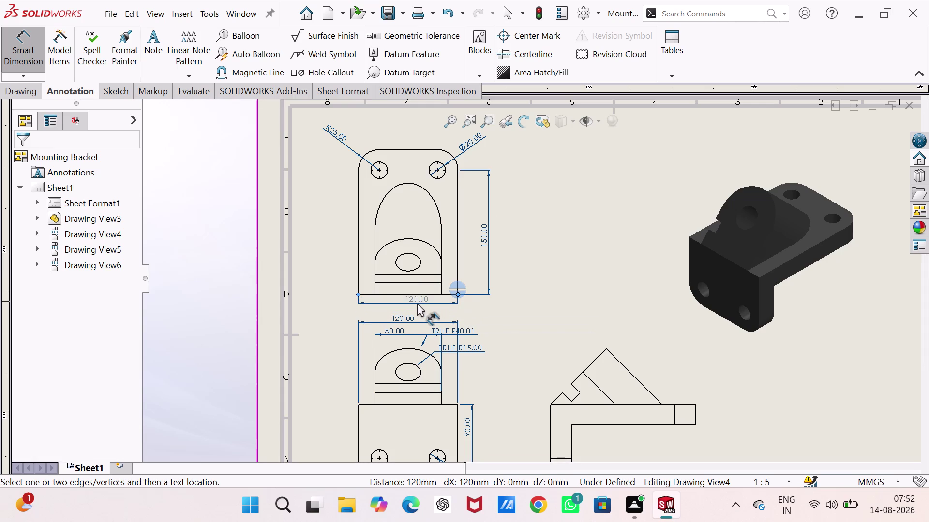
click(417, 303)
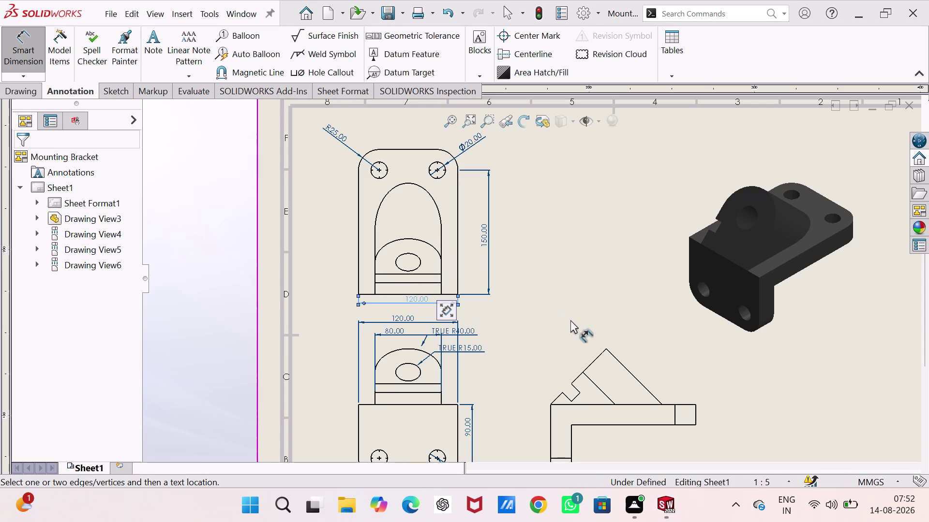
scroll(up, 3)
scroll(down, 3)
scroll(up, 3)
scroll(down, 3)
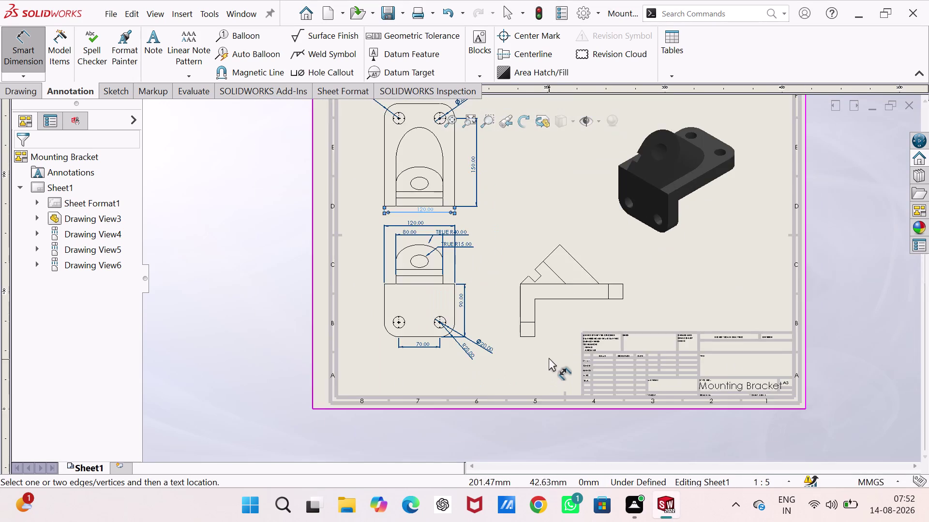
scroll(down, 3)
Add the 90 height dimension and the 45° angle dimension on the side view.
click(532, 333)
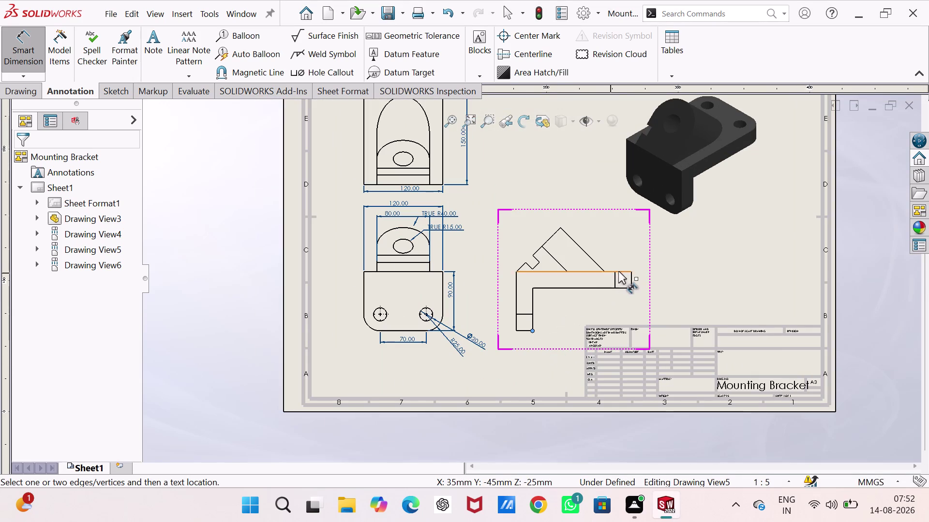
click(630, 272)
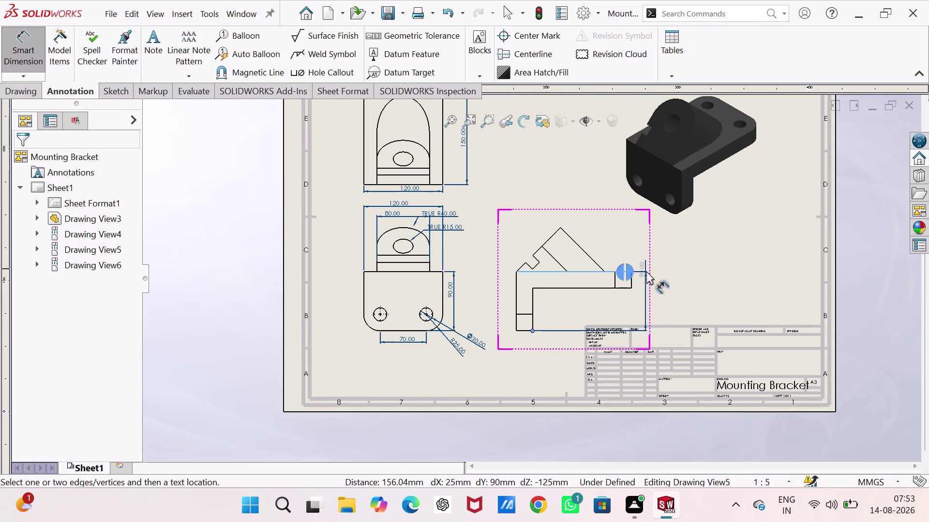
click(646, 286)
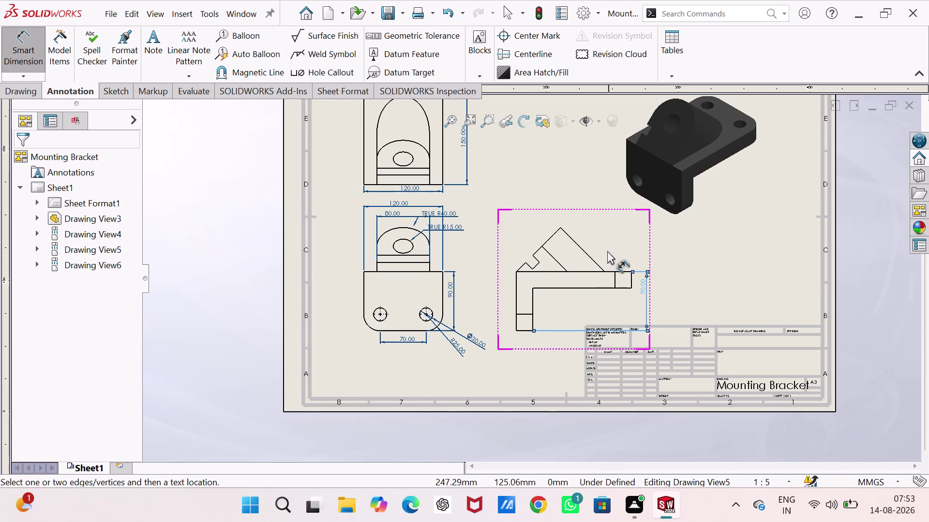
click(597, 264)
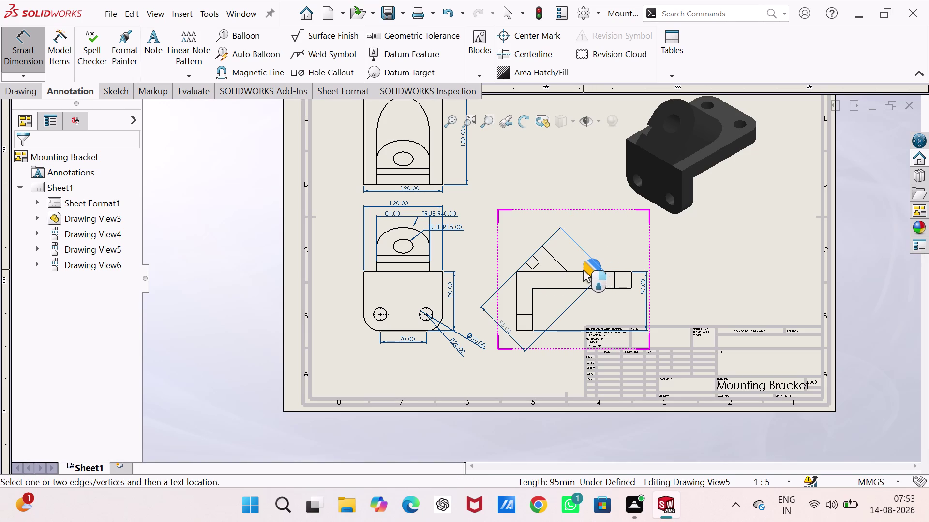
click(582, 271)
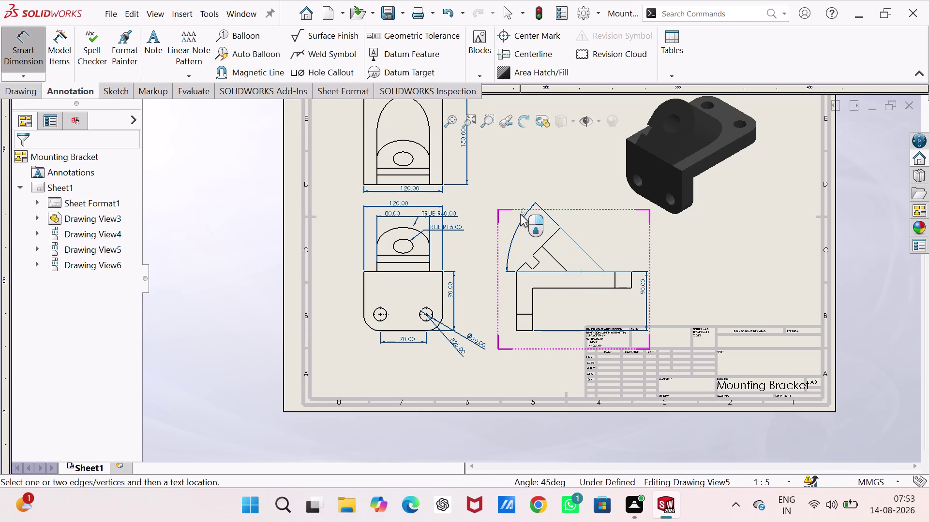
click(520, 215)
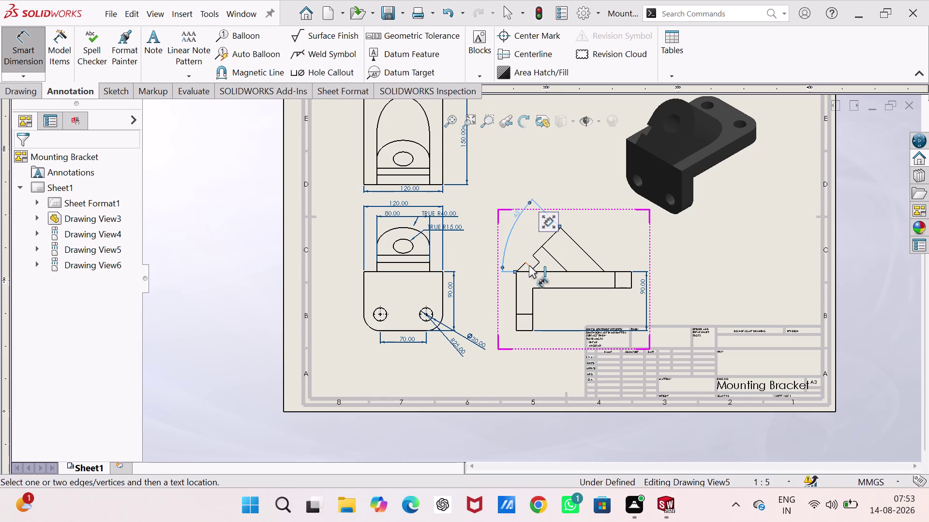
click(529, 265)
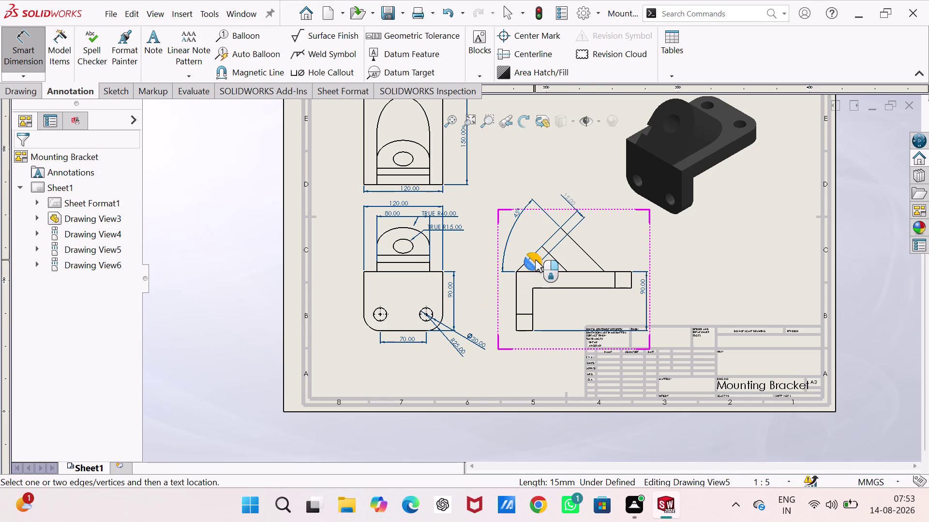
Add the two 15.00 notch dimensions on the angled arm.
scroll(up, 3)
scroll(down, 3)
scroll(down, 3)
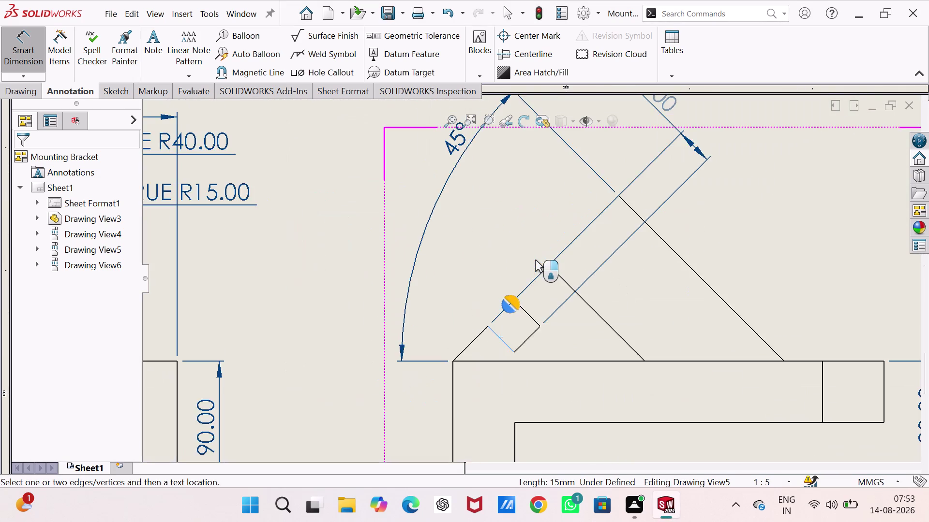
scroll(down, 3)
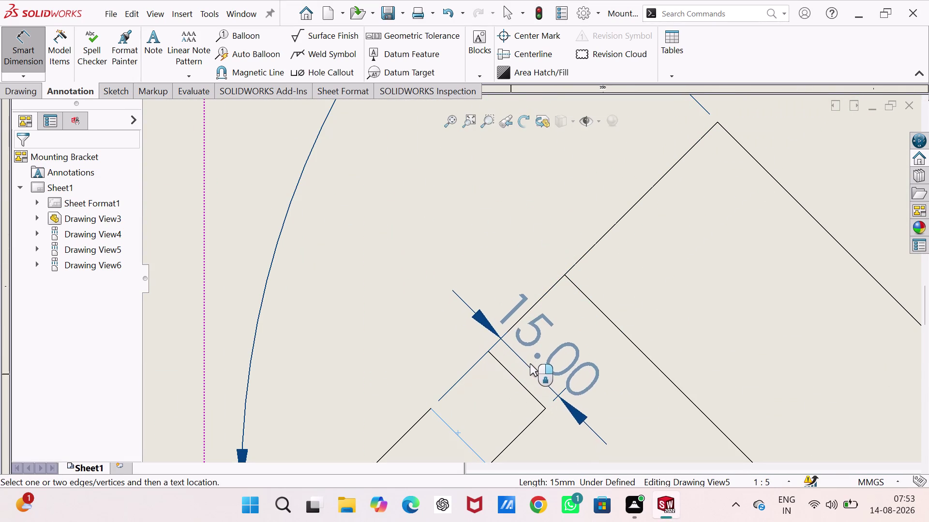
click(533, 357)
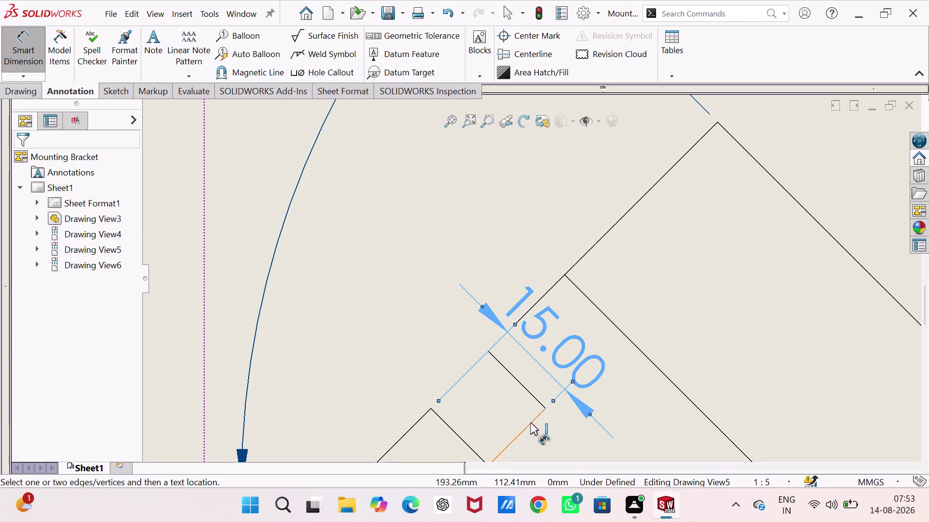
click(530, 422)
click(406, 327)
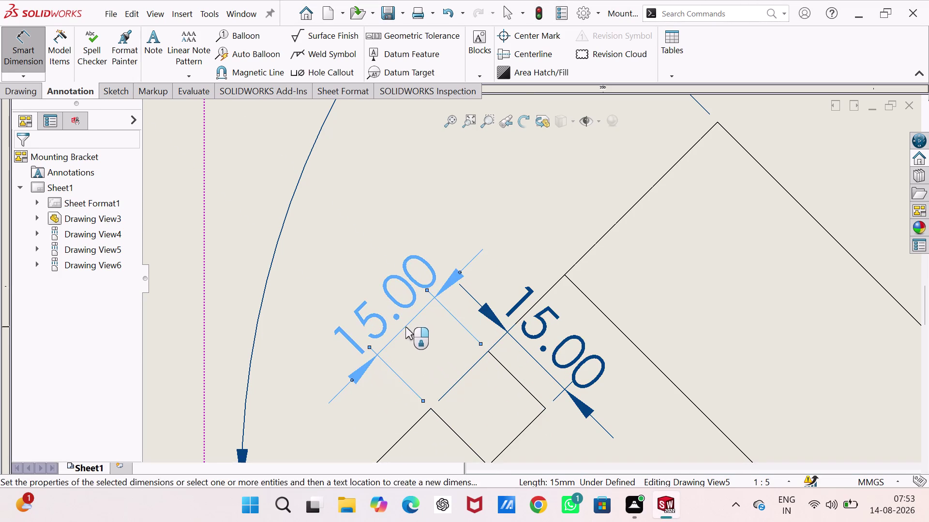
Add the 35.00 dimension measured from the slanted edge.
scroll(down, 3)
scroll(up, 3)
scroll(down, 3)
scroll(down, 3)
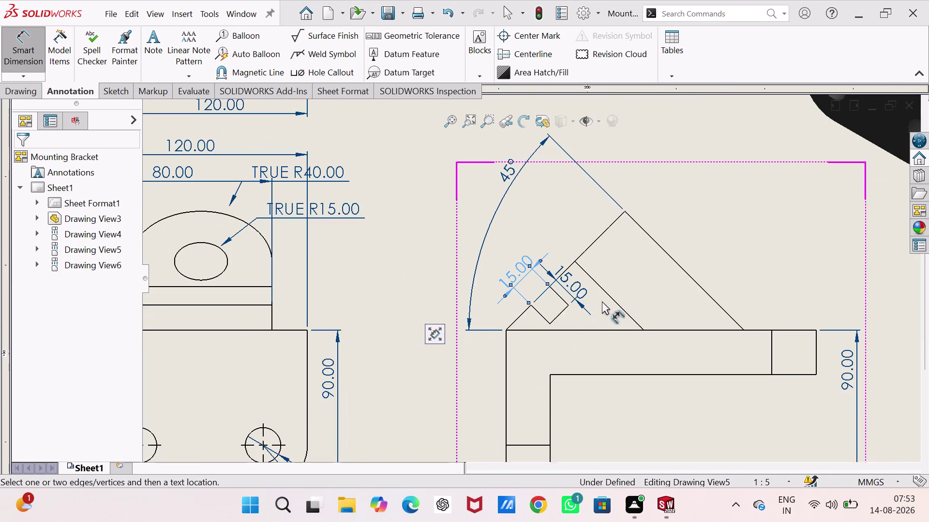
scroll(down, 3)
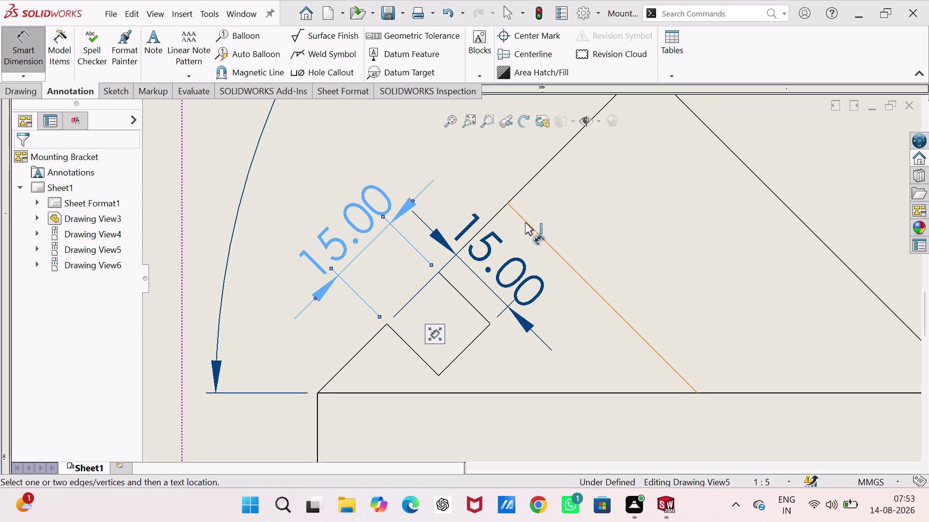
click(524, 223)
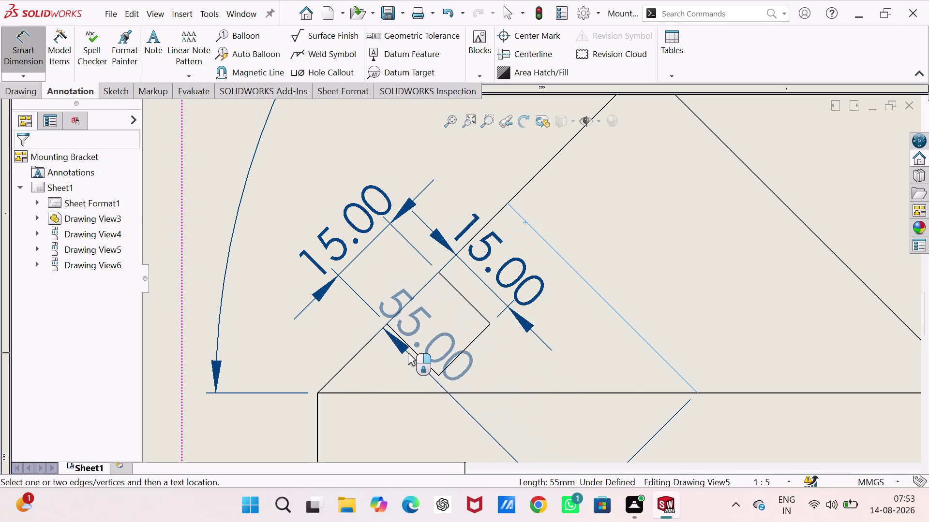
click(411, 348)
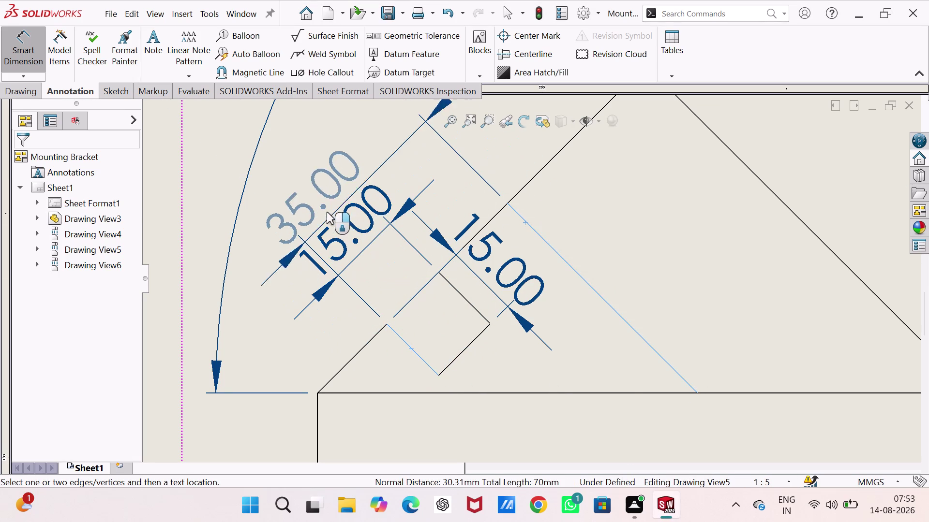
click(318, 197)
Cancel the unwanted 40.00 dimension from the slanted edge.
scroll(up, 3)
scroll(down, 3)
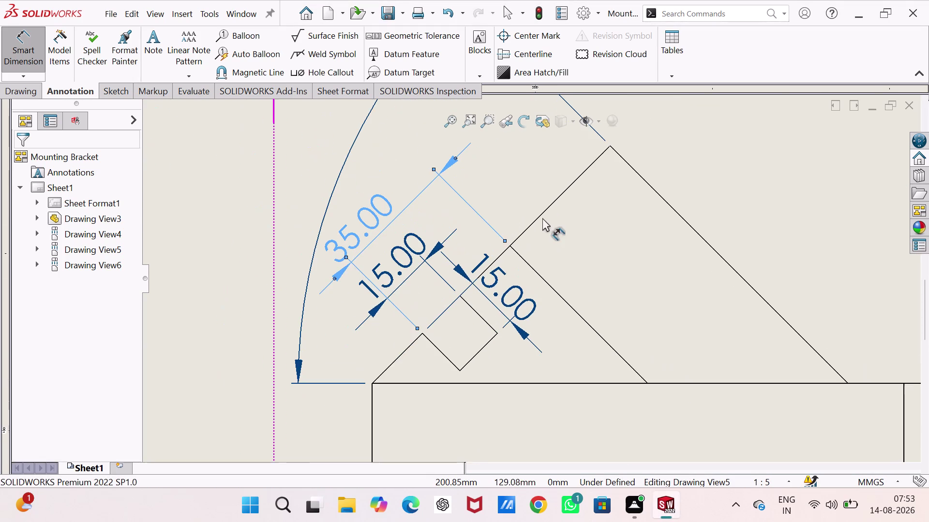
click(510, 246)
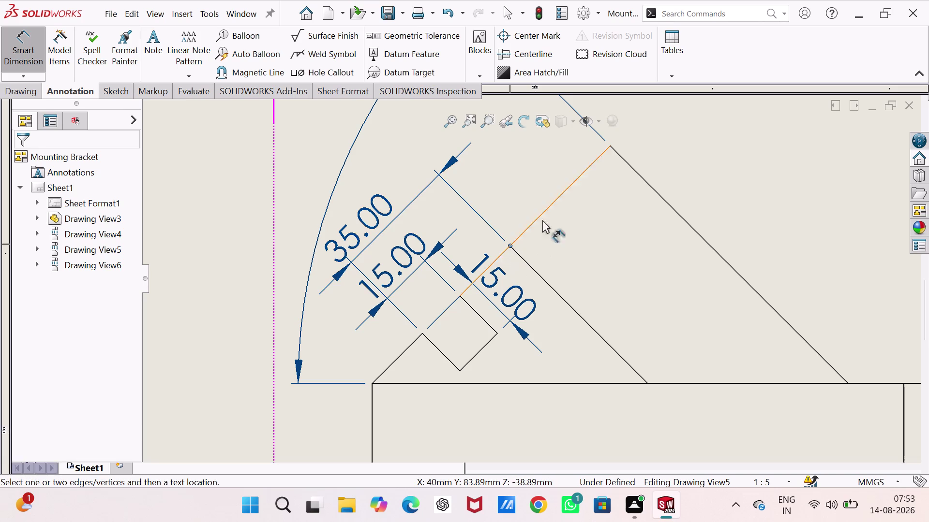
click(609, 146)
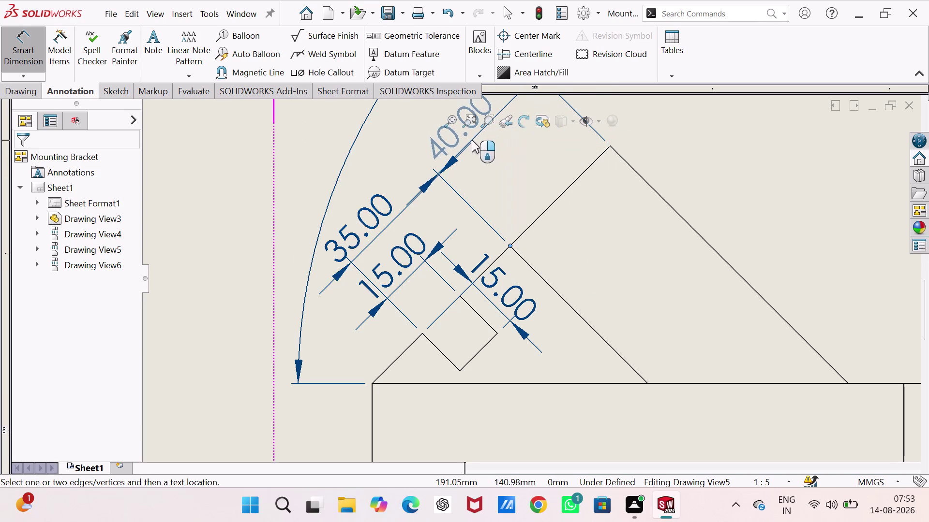
key(Escape)
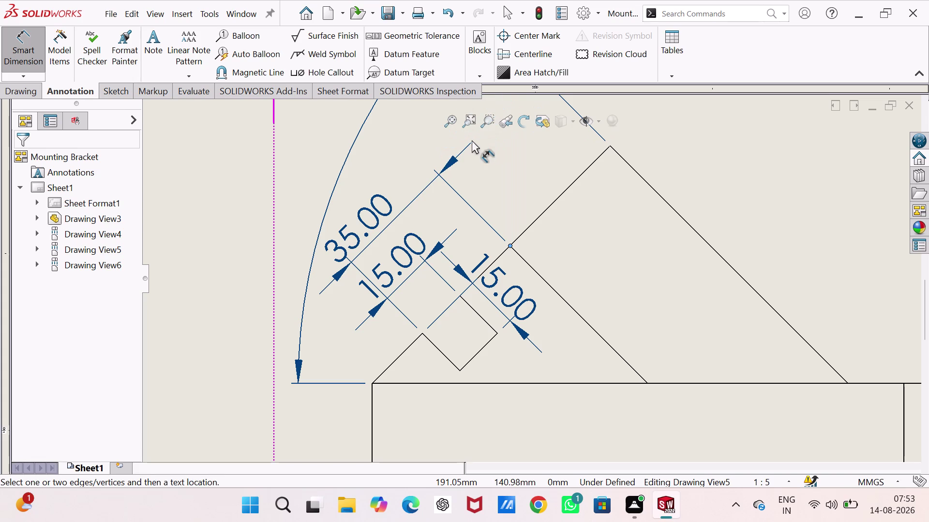
key(Escape)
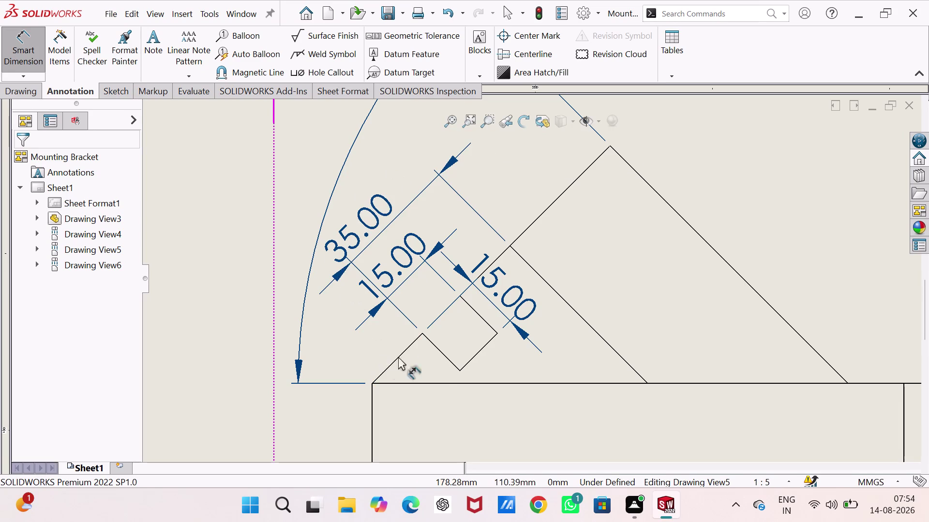
scroll(up, 3)
scroll(up, 3)
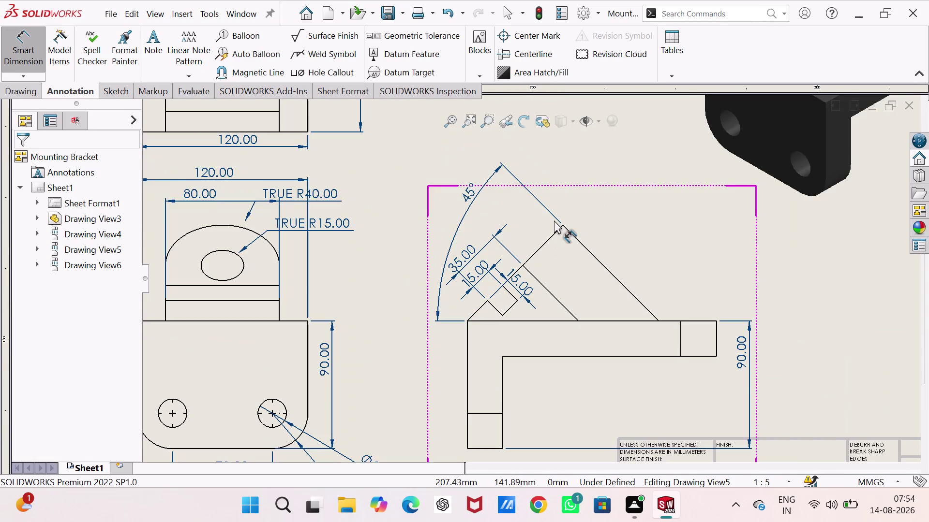
Dimension the 25.00 width of the end block.
scroll(down, 3)
scroll(down, 3)
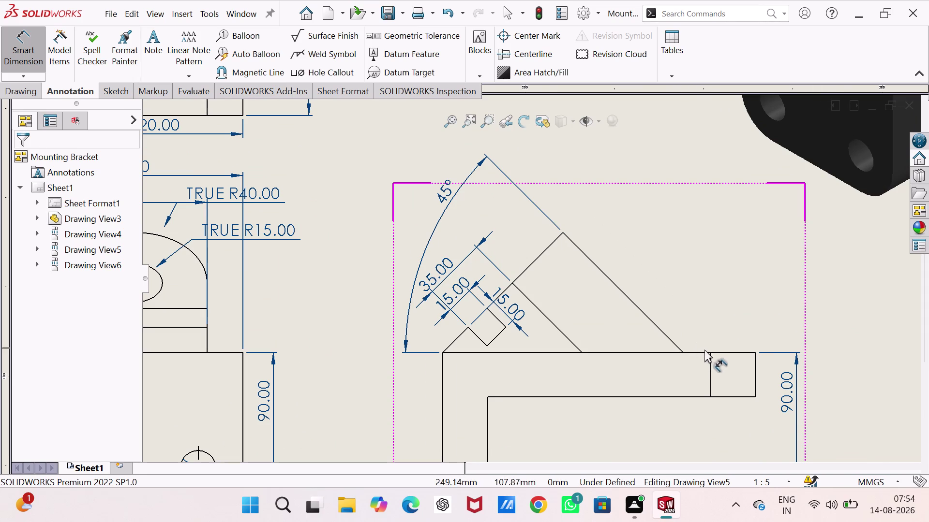
click(709, 356)
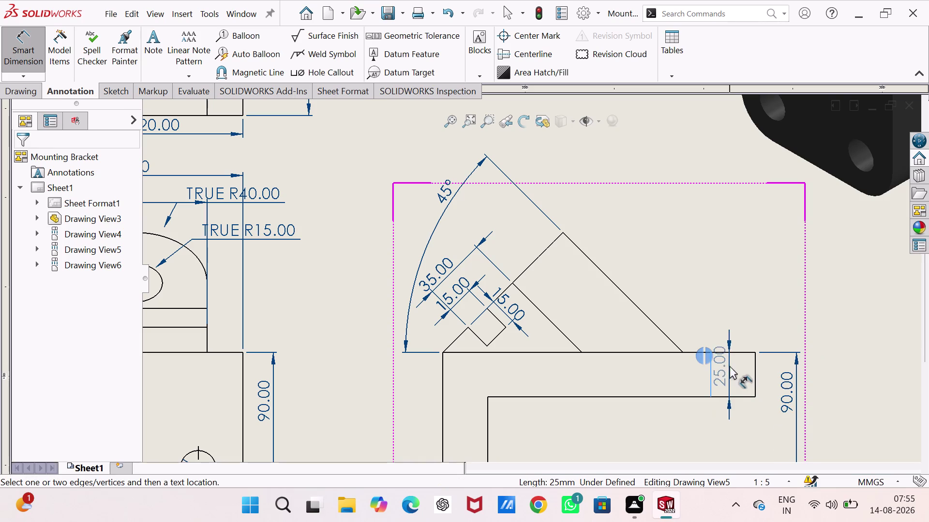
click(755, 375)
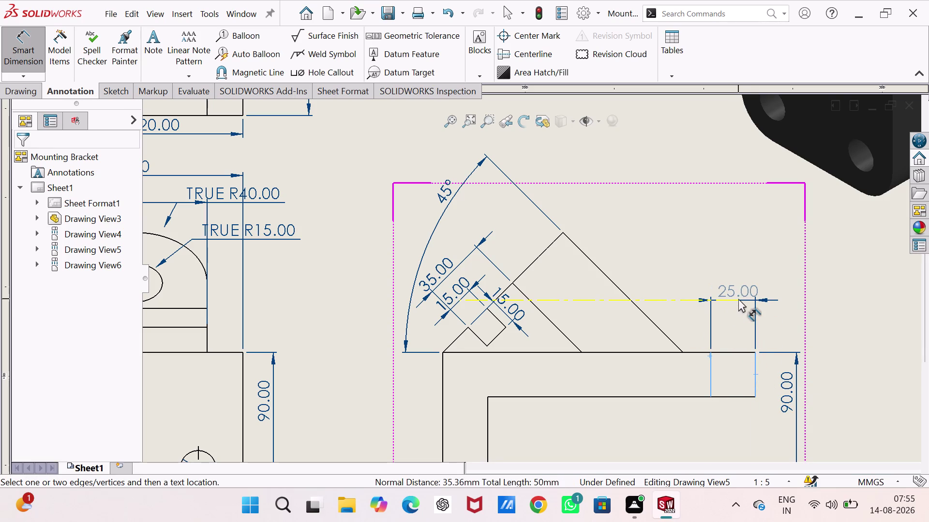
click(738, 299)
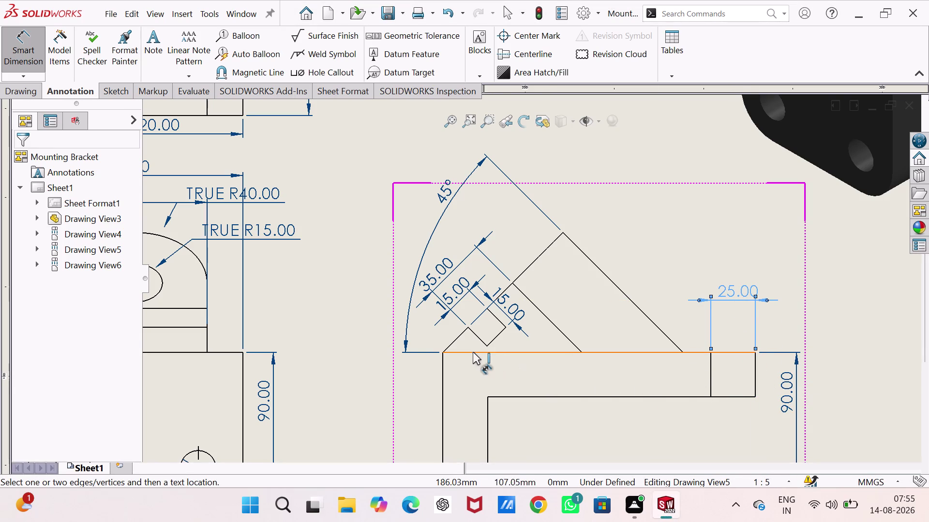
Add the 95.00 slant length dimension along the slanted face.
scroll(down, 3)
scroll(down, 3)
scroll(up, 3)
scroll(up, 3)
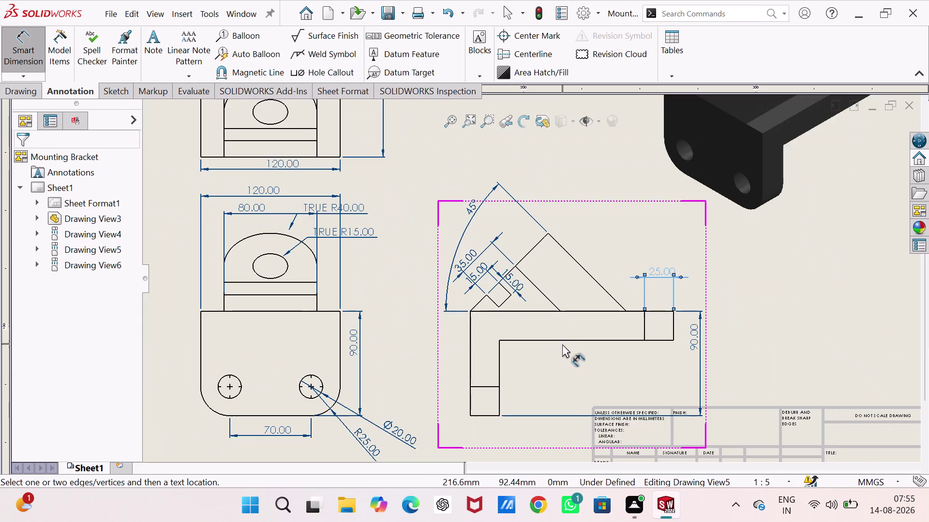
scroll(up, 3)
scroll(down, 3)
scroll(down, 3)
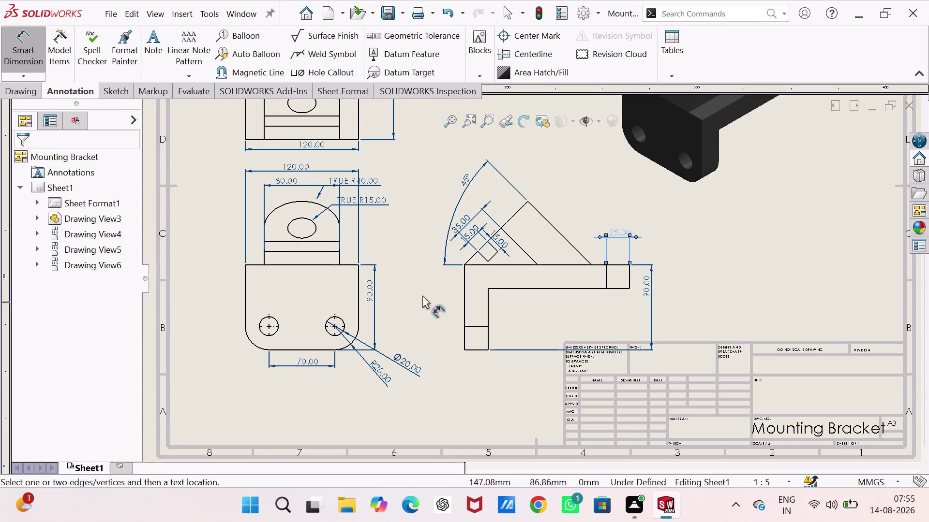
click(464, 266)
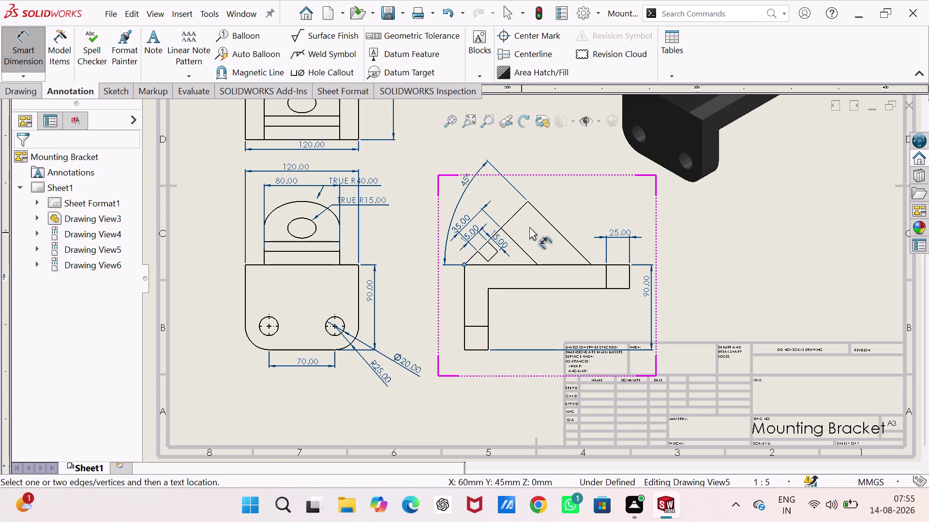
click(528, 201)
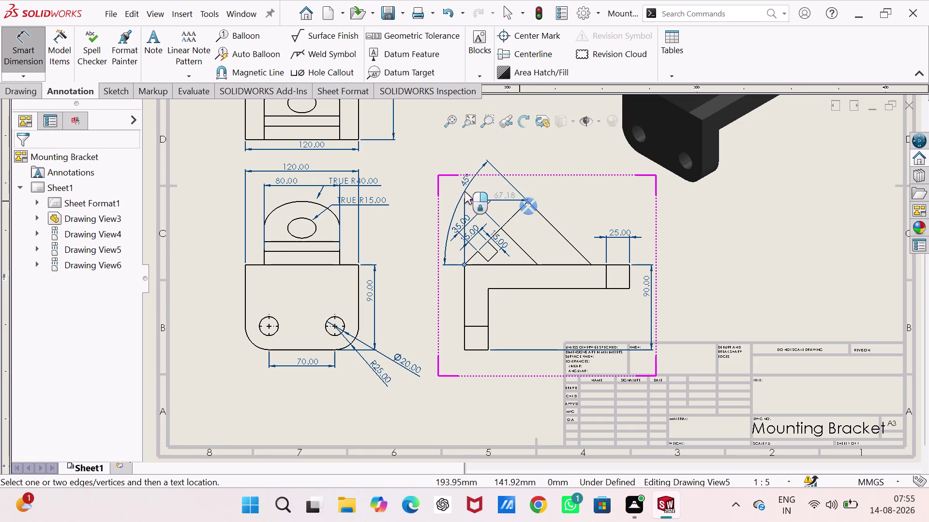
click(423, 188)
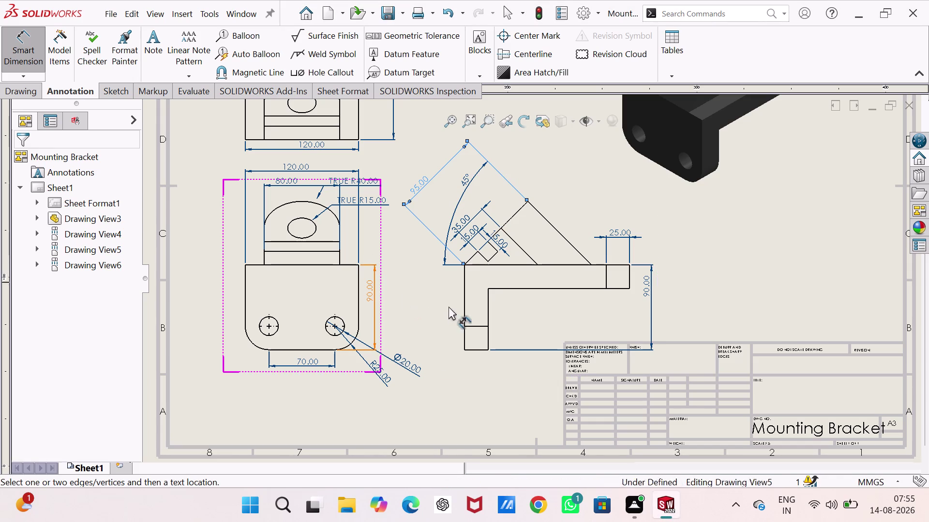
click(464, 349)
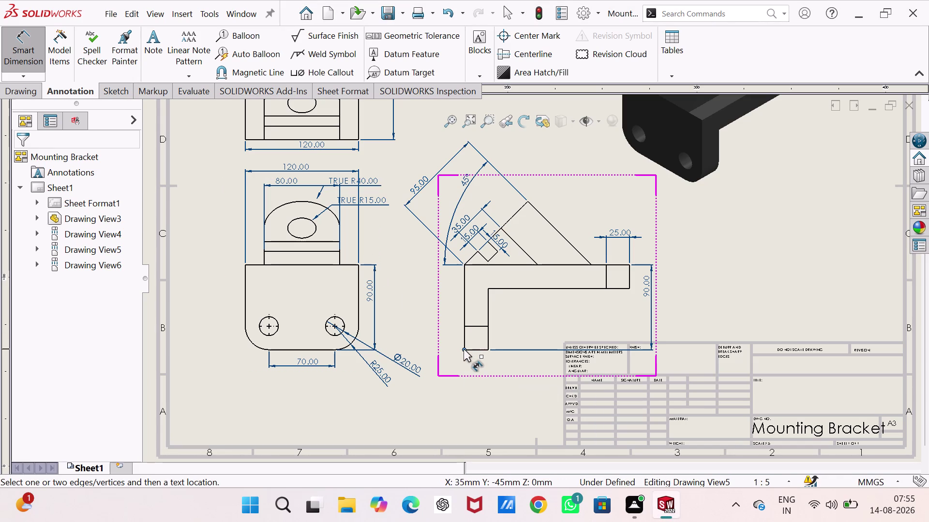
Add the 25.00 base width and the 175.00 overall length dimensions.
click(487, 350)
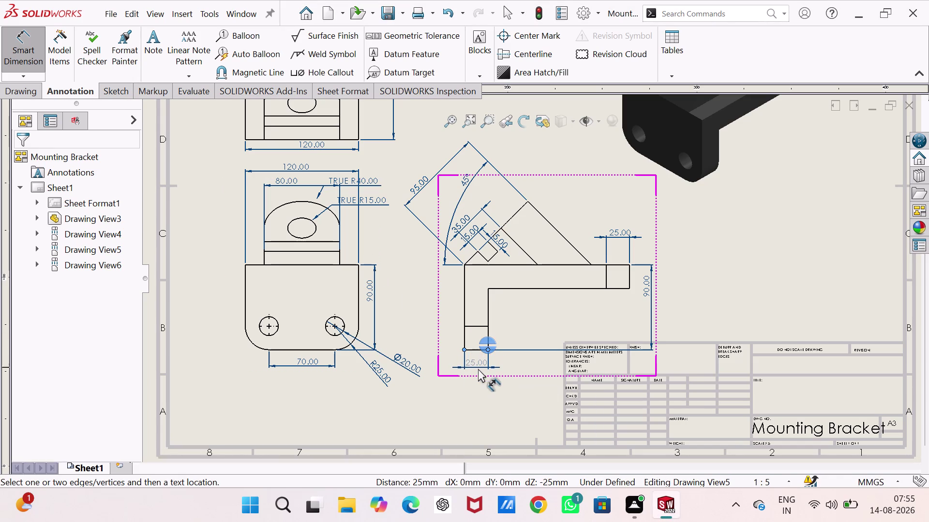
click(477, 369)
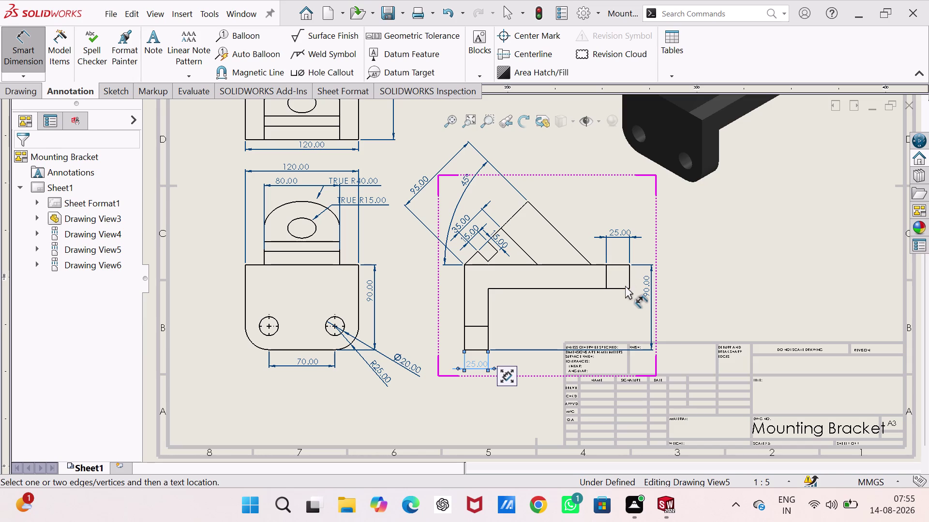
click(464, 265)
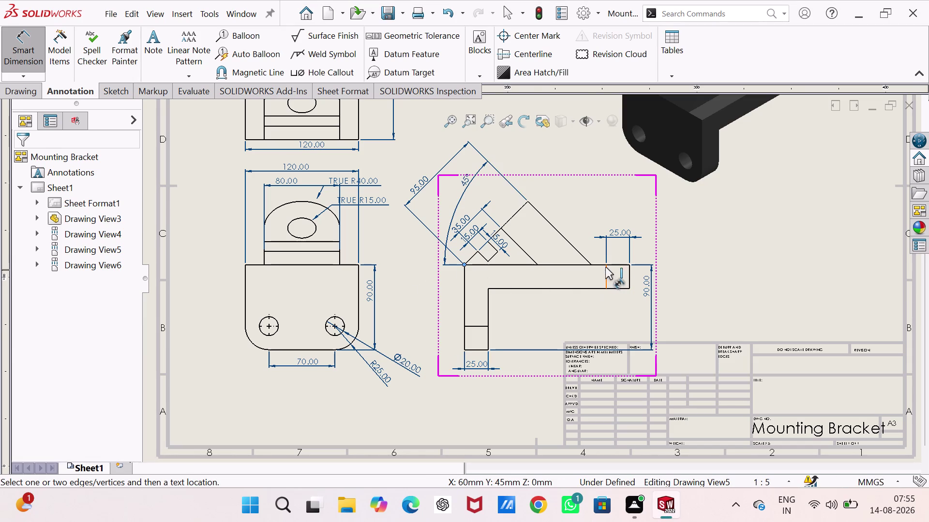
click(629, 265)
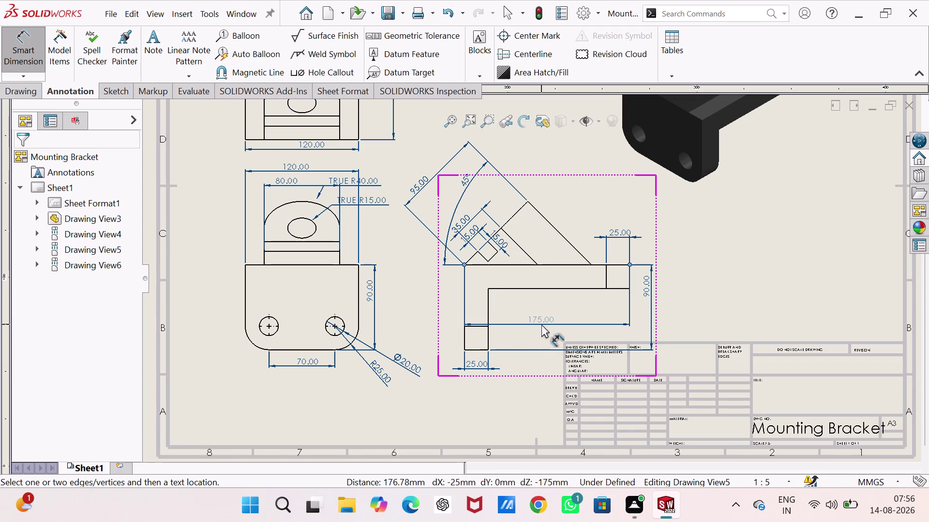
click(541, 324)
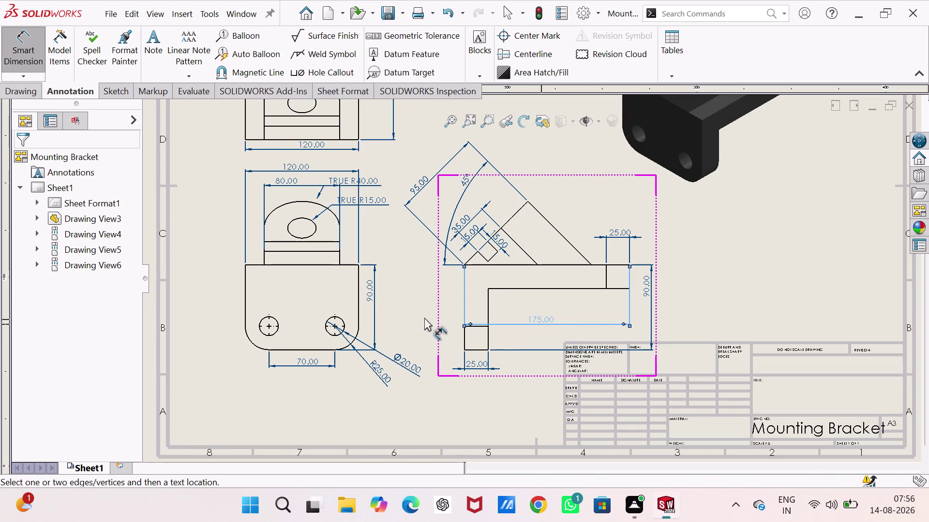
key(Escape)
key(Escape)
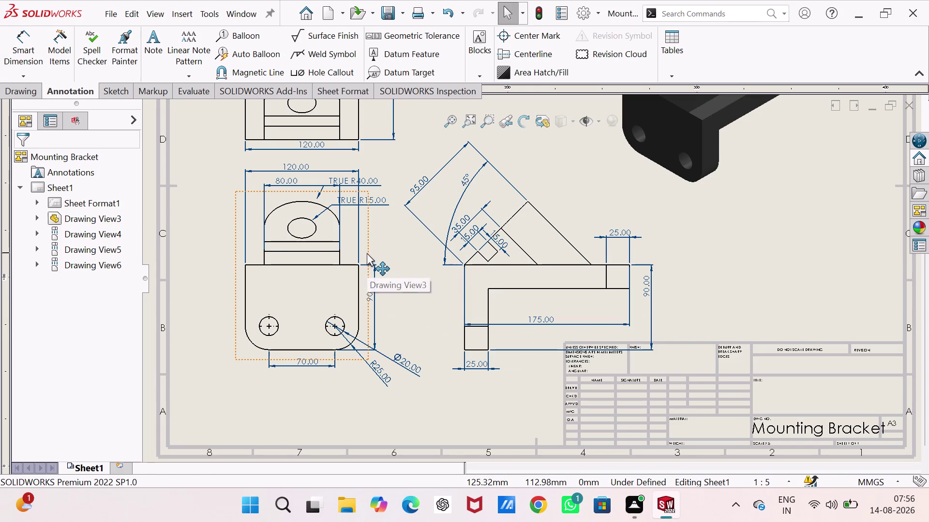
Nudge the front view up and move R25.00 and Ø20.00 beyond the top view's corners.
drag(367, 253, 368, 238)
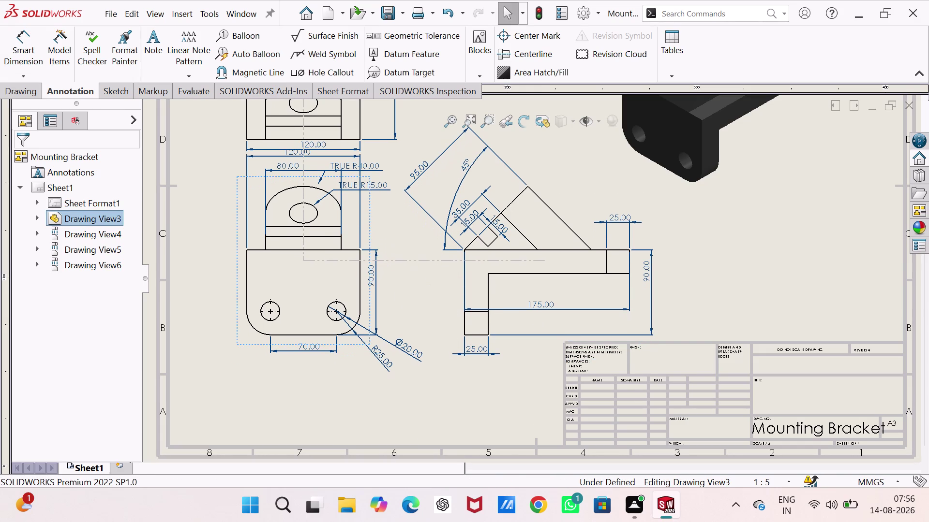
scroll(up, 3)
scroll(up, 3)
scroll(down, 3)
scroll(down, 3)
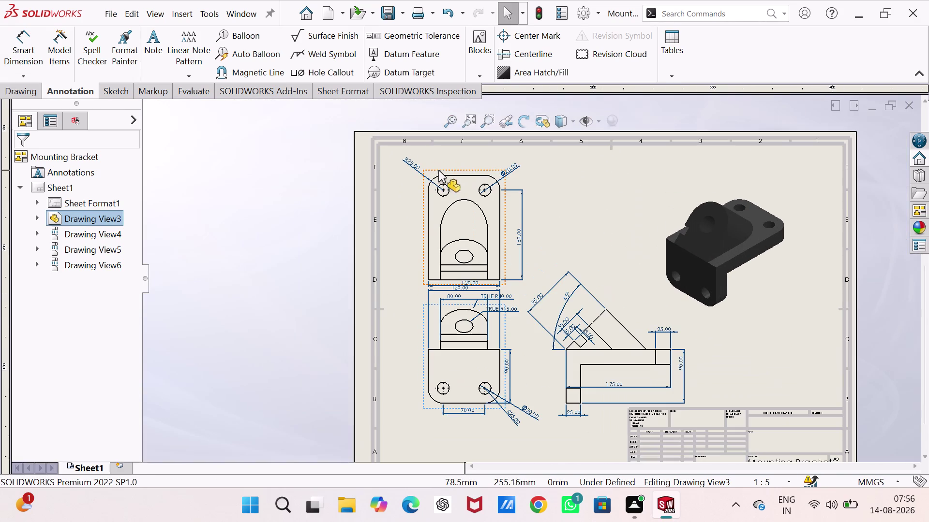
drag(460, 169, 461, 158)
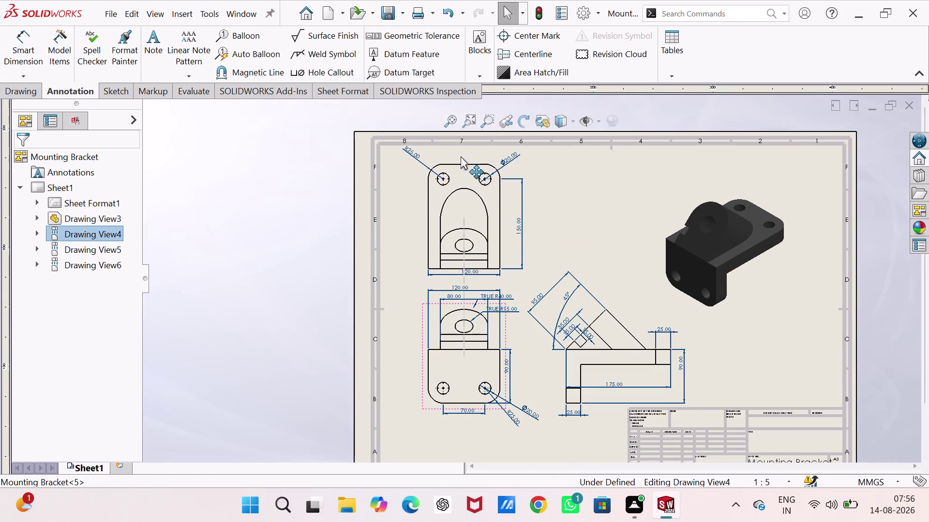
drag(461, 158, 460, 152)
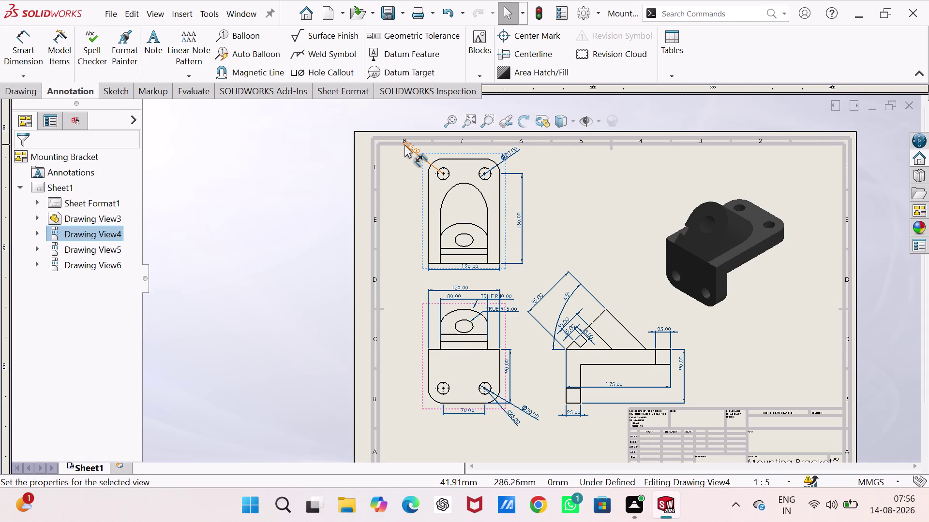
drag(405, 144, 405, 158)
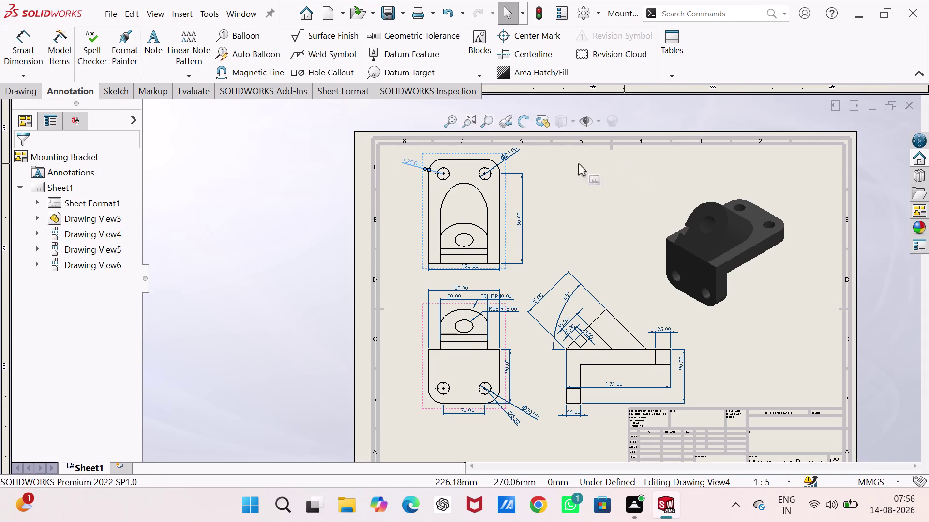
drag(517, 152, 522, 157)
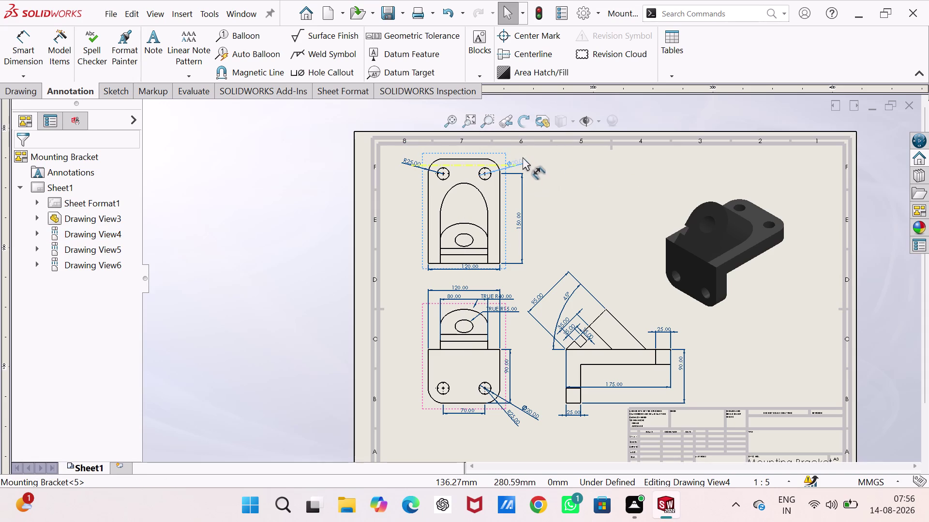
drag(523, 157, 530, 160)
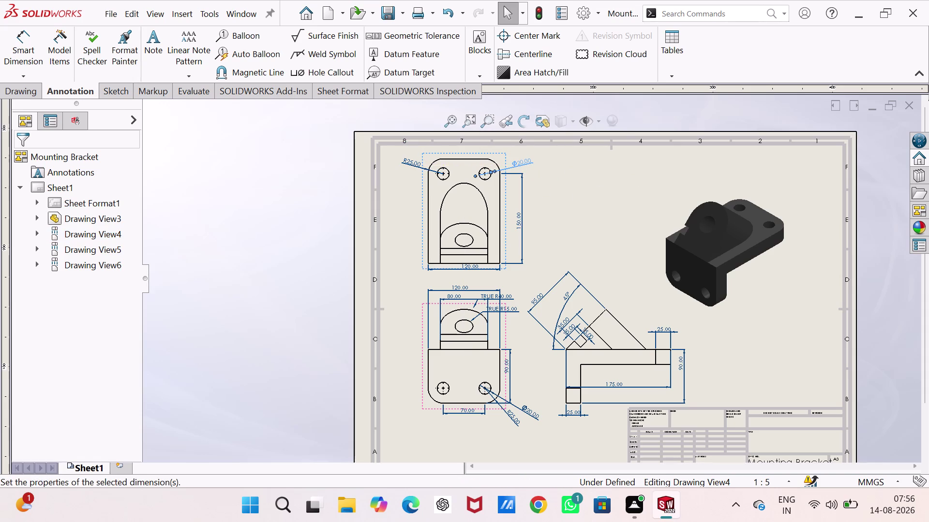
click(591, 201)
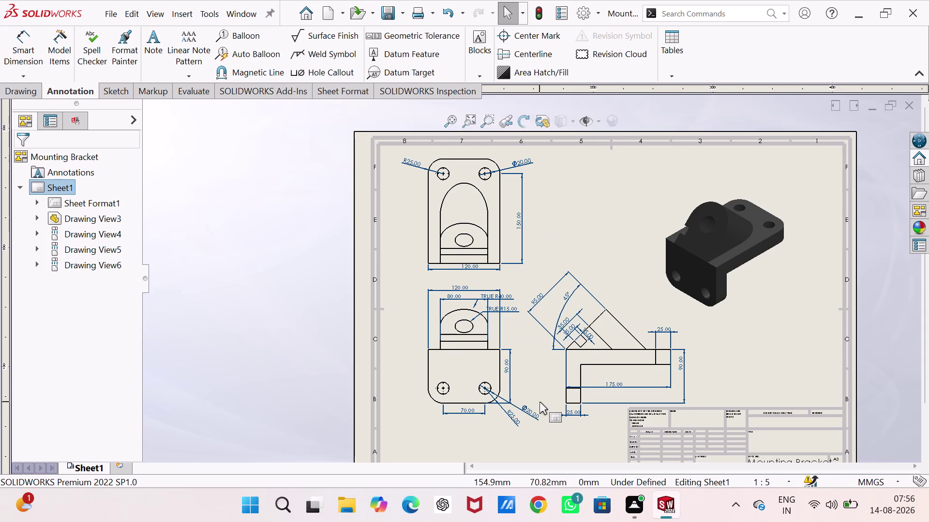
Raise the TRUE R40.00 callout above the 80.00 dimension, clear of TRUE R15.00.
scroll(up, 3)
scroll(down, 3)
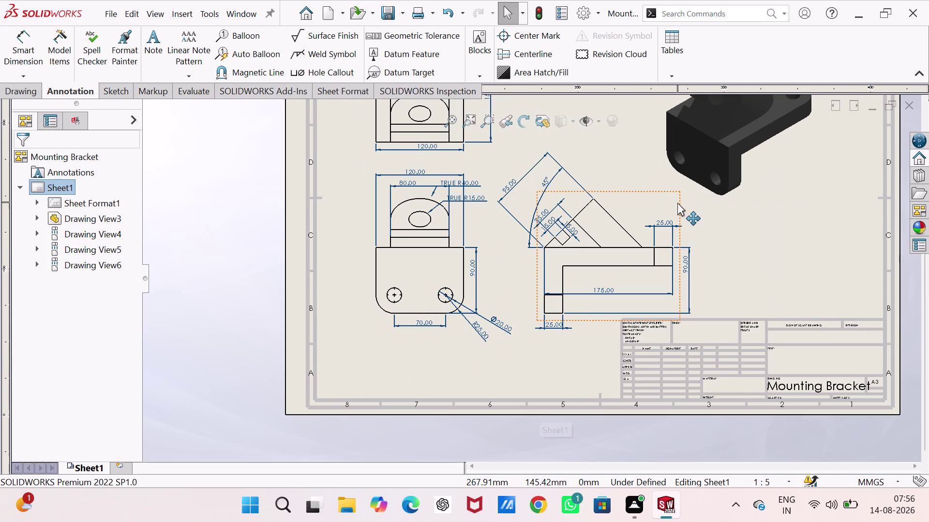
scroll(down, 3)
scroll(down, 3)
scroll(up, 3)
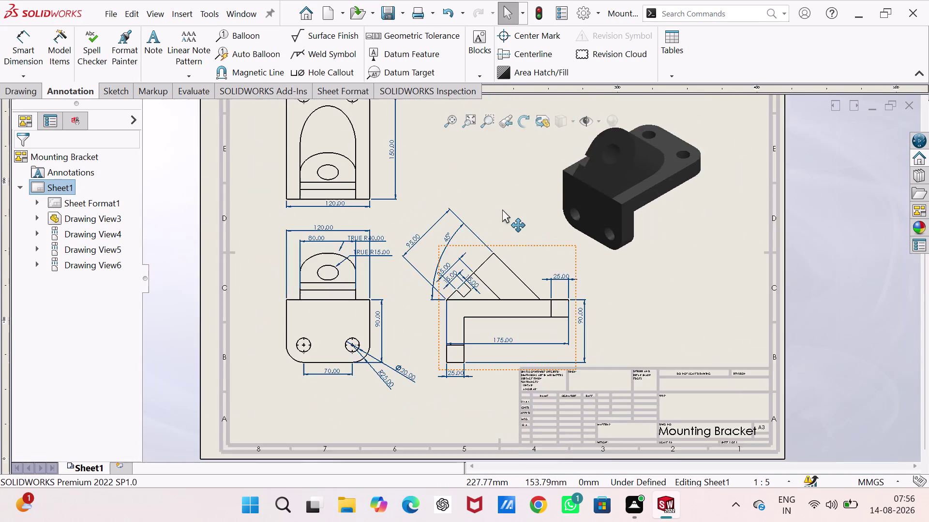
scroll(up, 3)
scroll(down, 3)
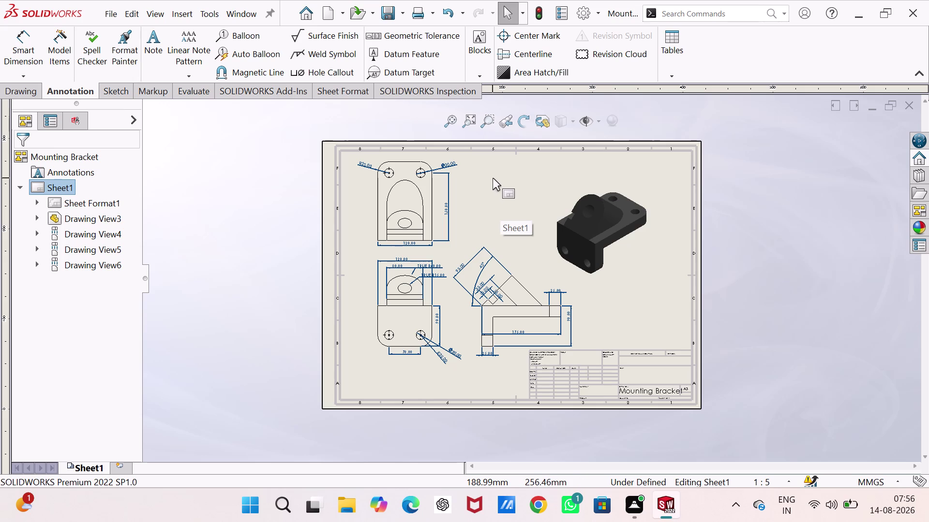
scroll(down, 3)
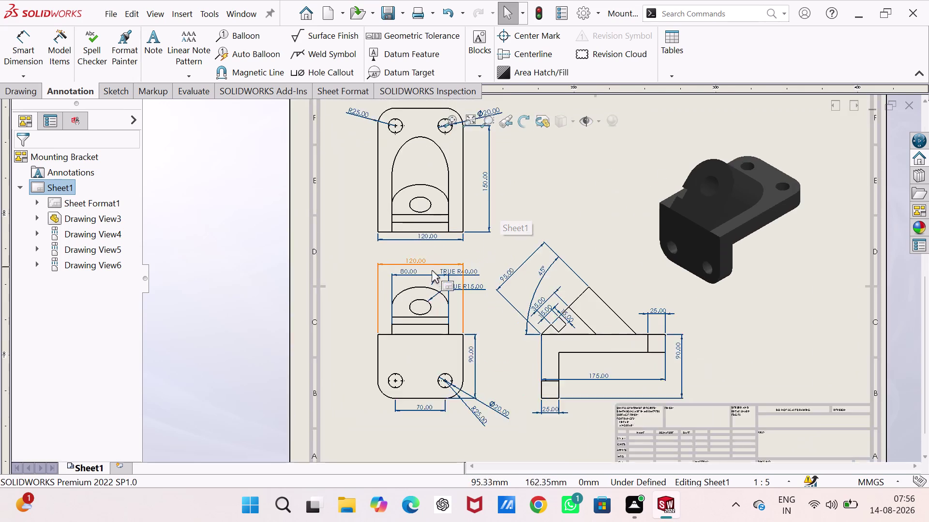
scroll(down, 3)
scroll(down, 3)
scroll(down, 3)
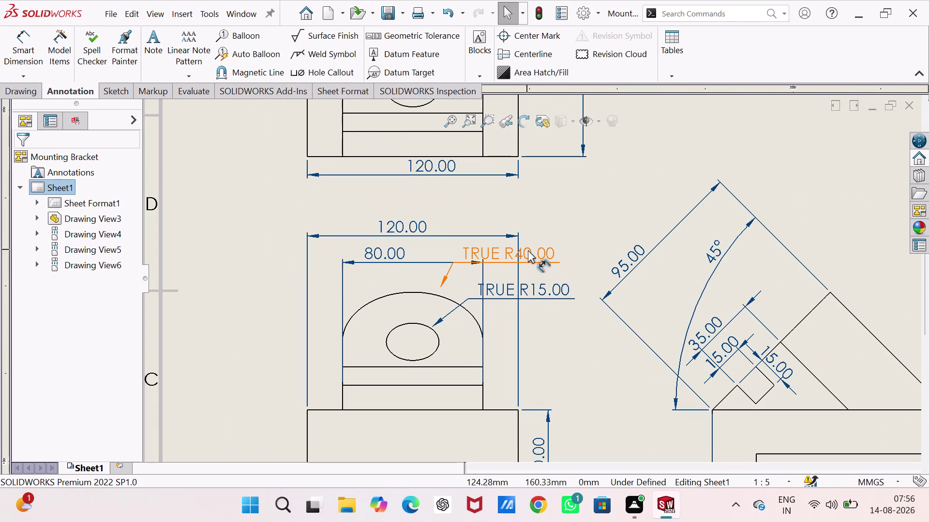
drag(528, 250, 566, 203)
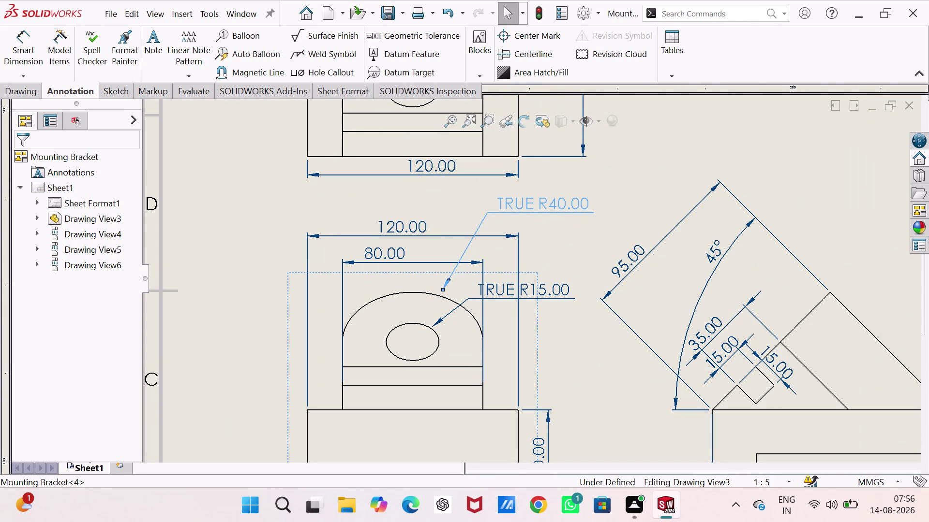
click(562, 250)
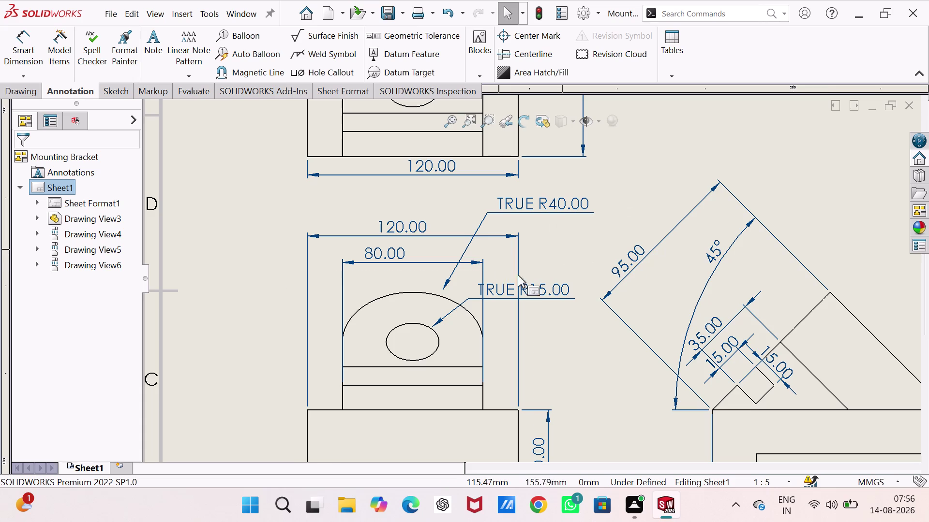
scroll(down, 3)
scroll(up, 3)
scroll(up, 3)
scroll(down, 3)
scroll(down, 3)
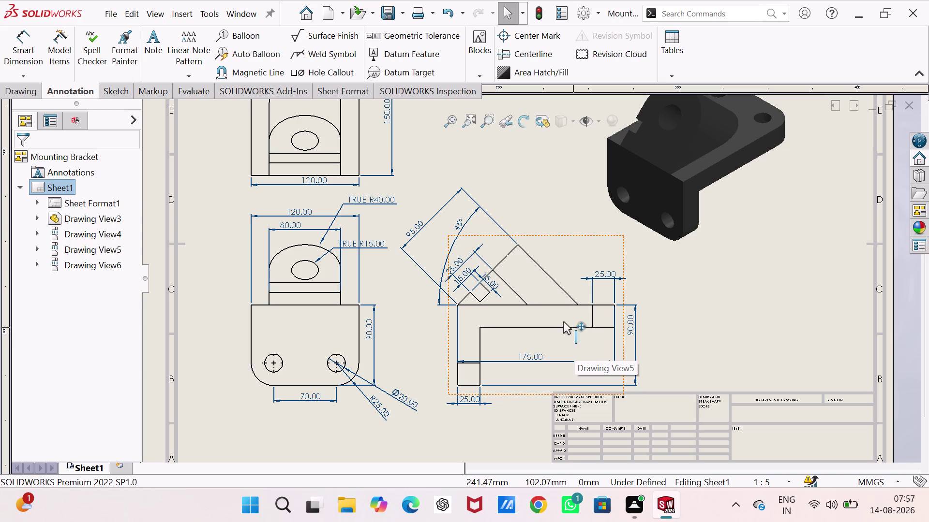
Lock and release editing focus on the side view with the 175.00 length.
click(545, 316)
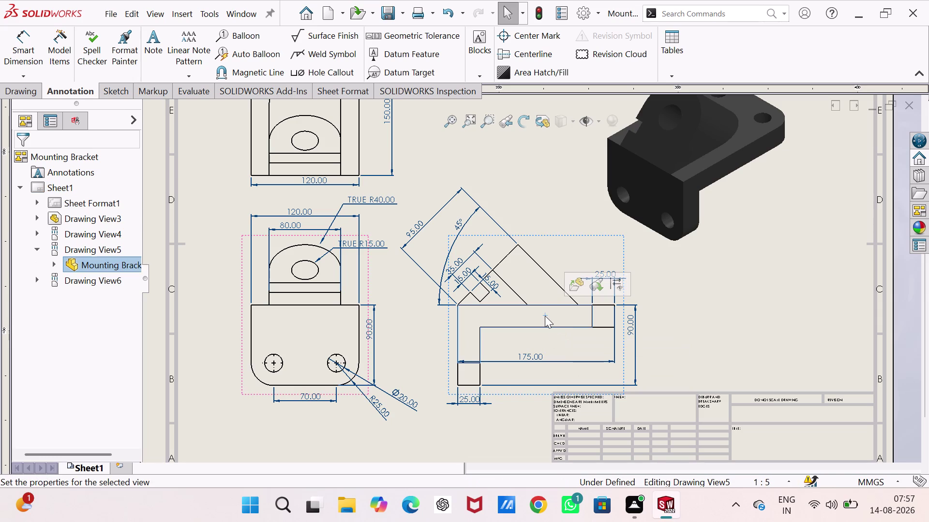
double_click(545, 316)
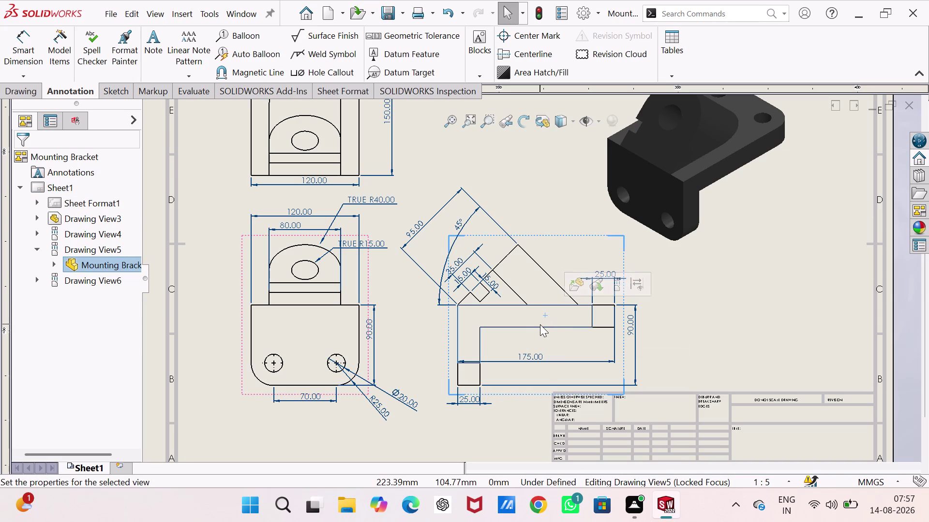
key(Escape)
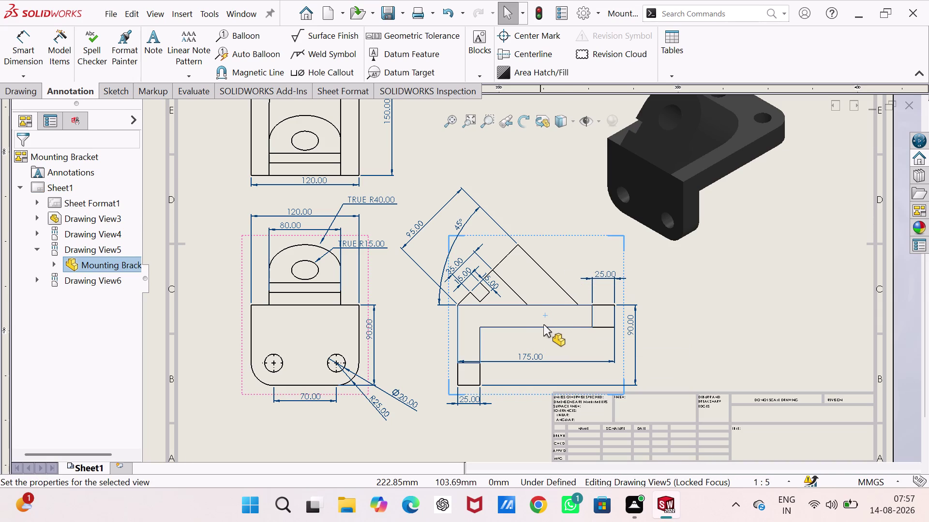
double_click(593, 234)
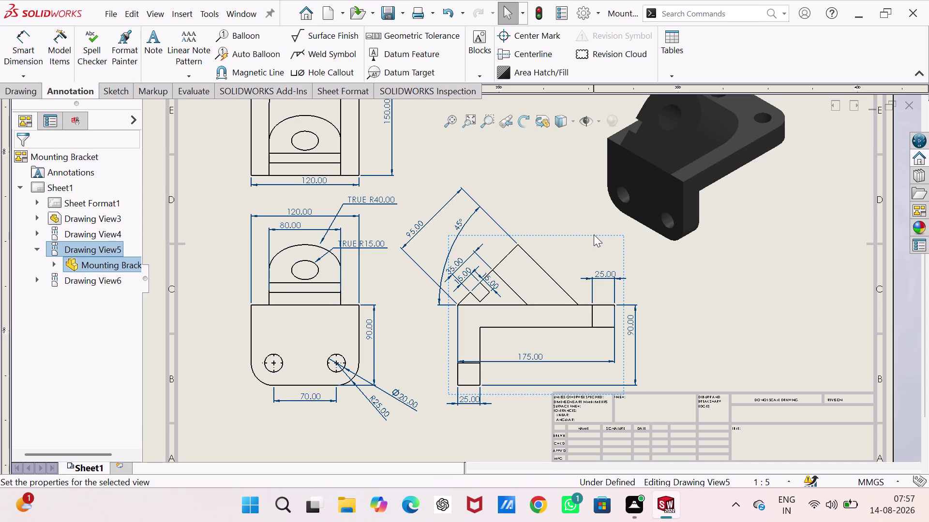
double_click(593, 235)
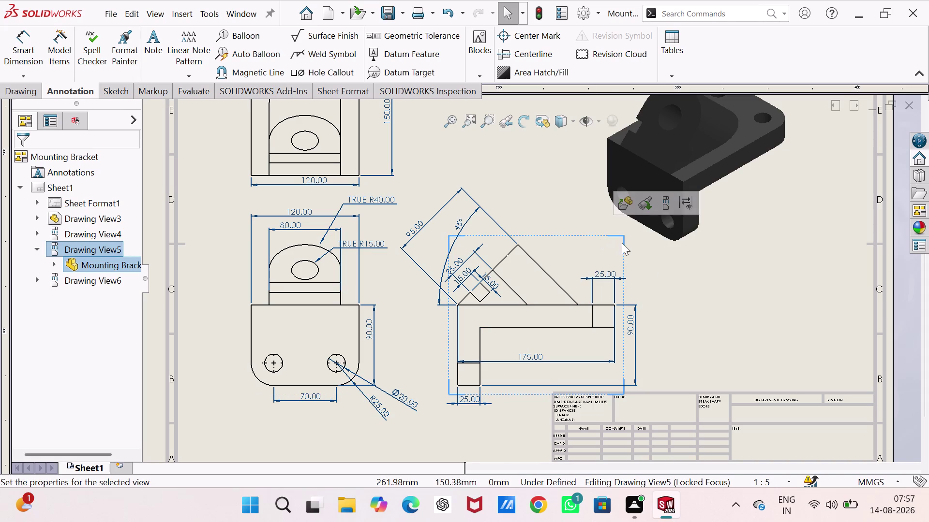
key(Escape)
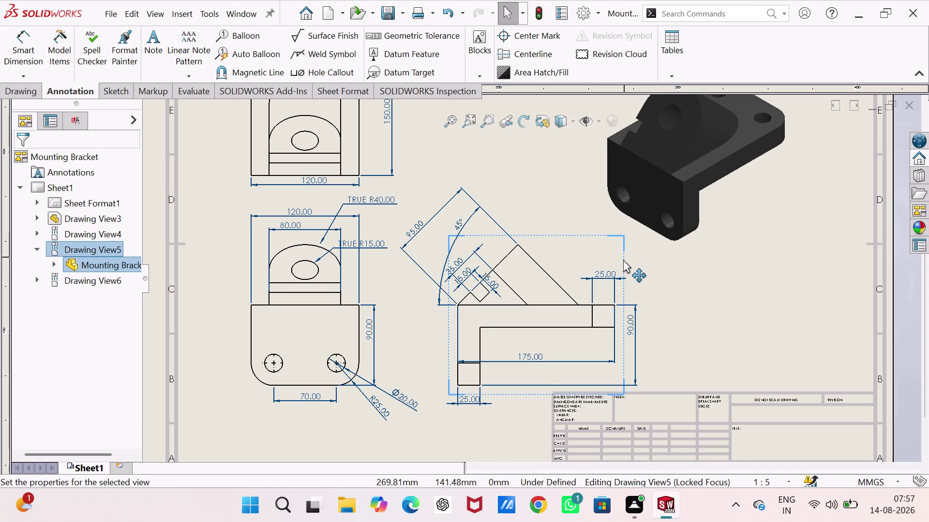
click(623, 261)
key(Escape)
key(Escape)
key(Escape)
key(Escape)
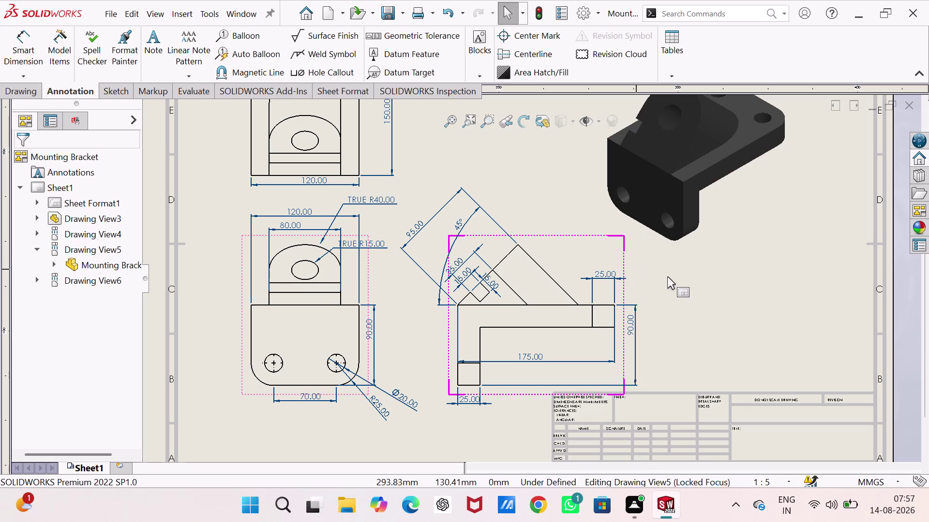
double_click(624, 260)
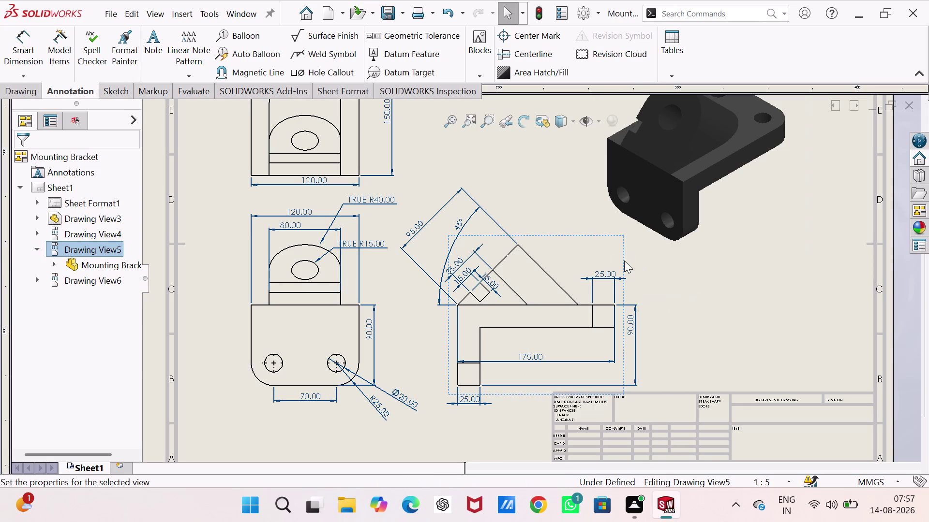
key(Escape)
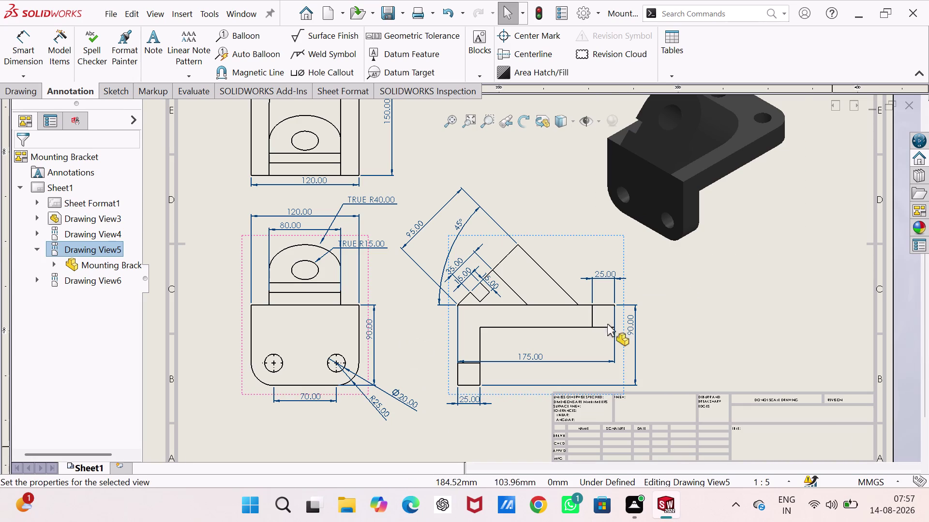
Toggle focus on the front view, then lock focus onto the top view.
click(758, 273)
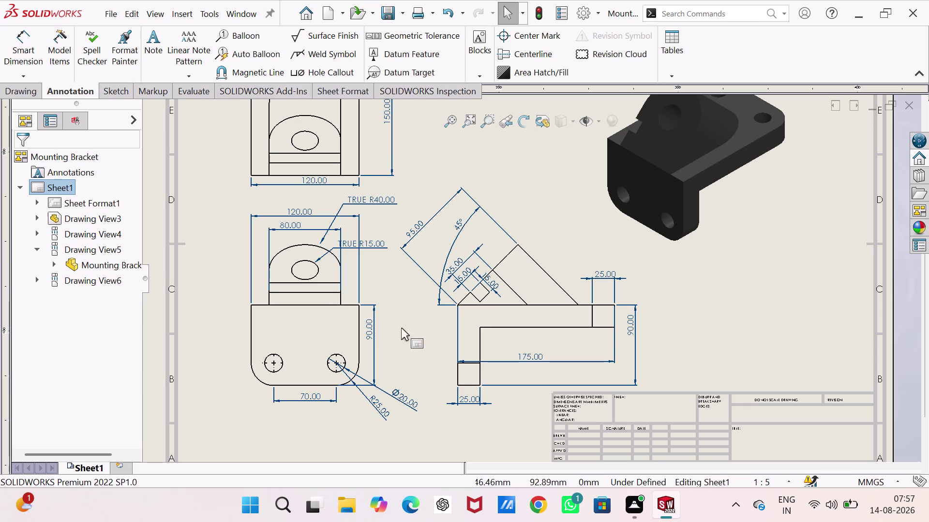
double_click(368, 267)
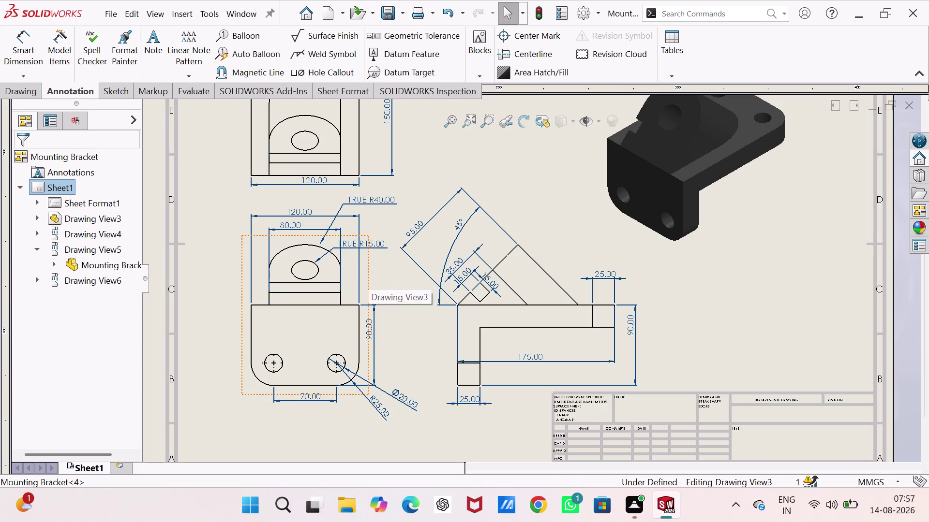
double_click(369, 267)
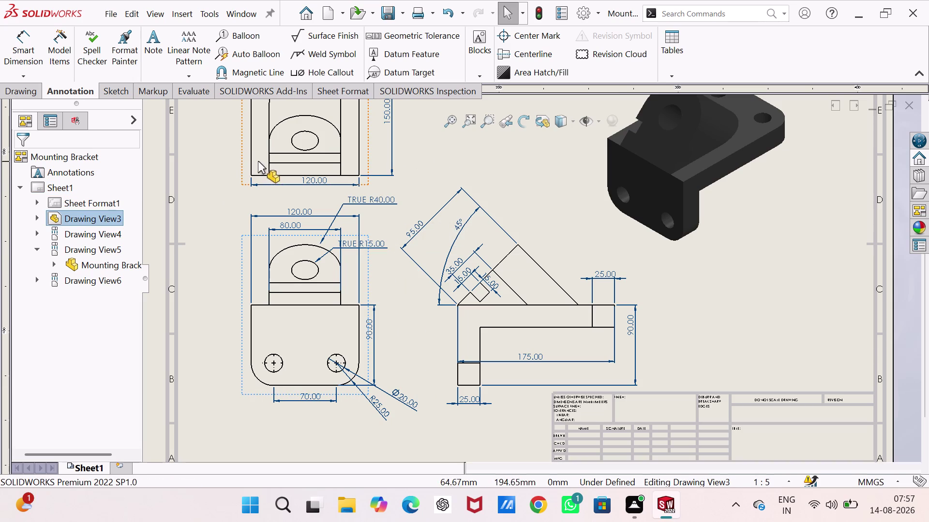
double_click(243, 159)
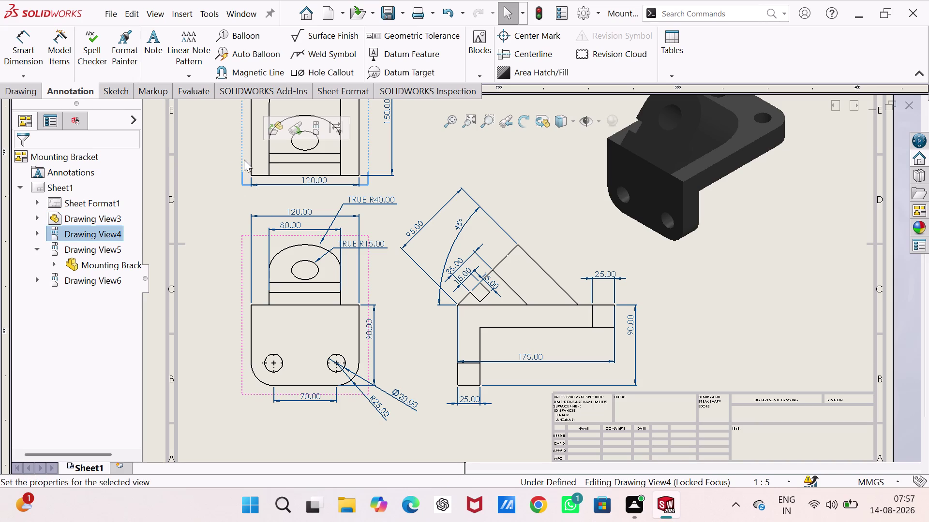
double_click(238, 159)
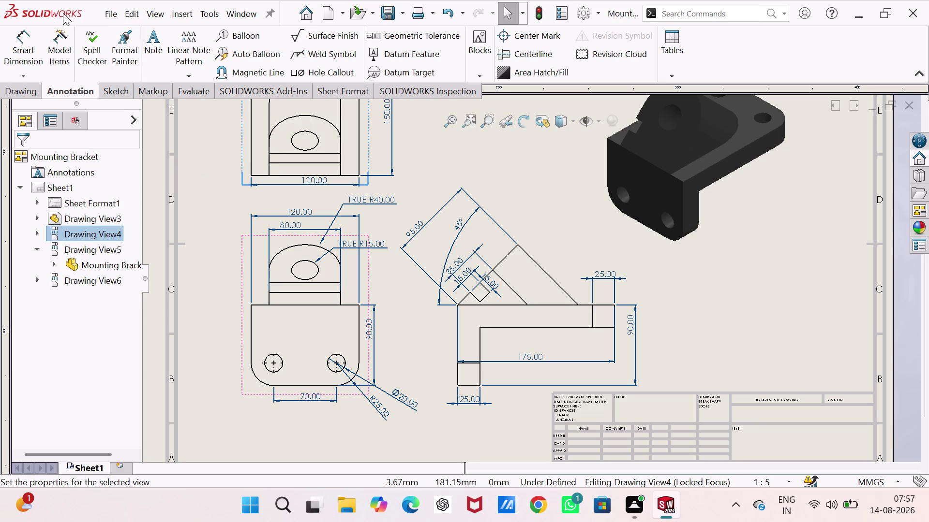
click(20, 90)
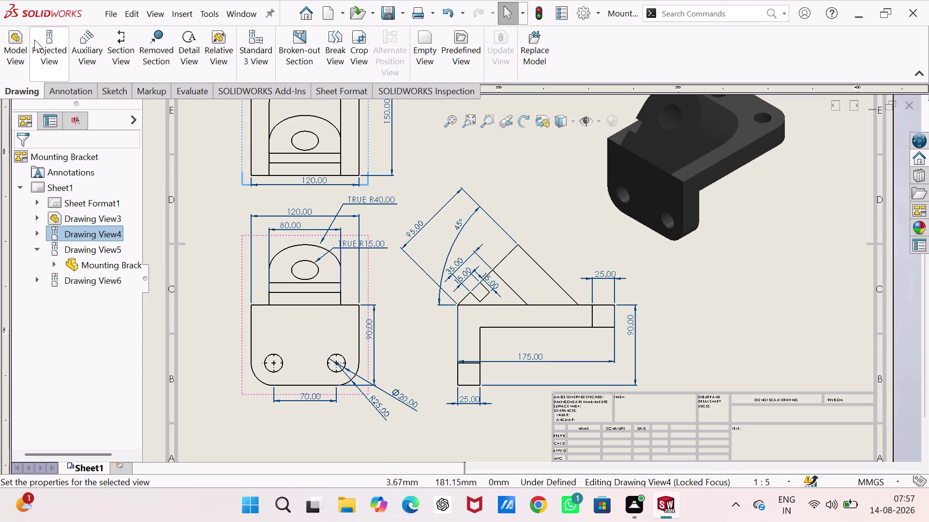
click(5, 49)
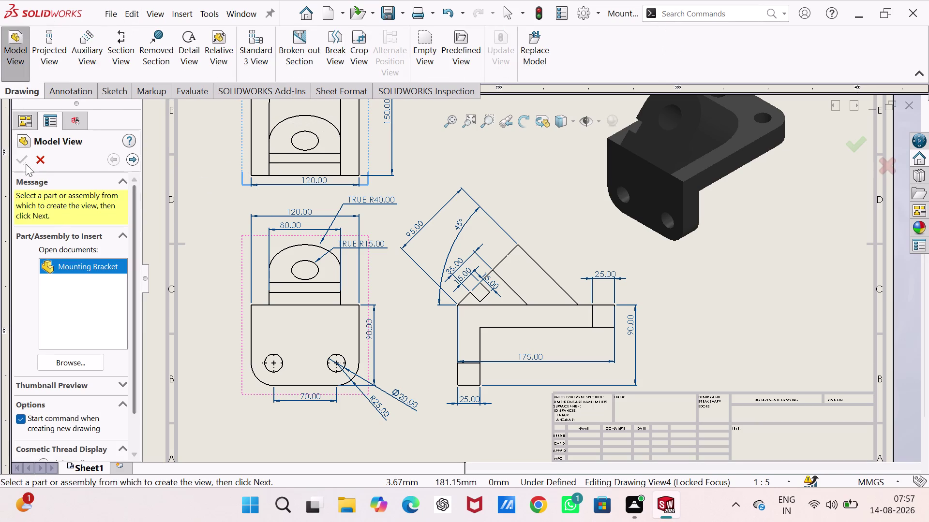
click(38, 158)
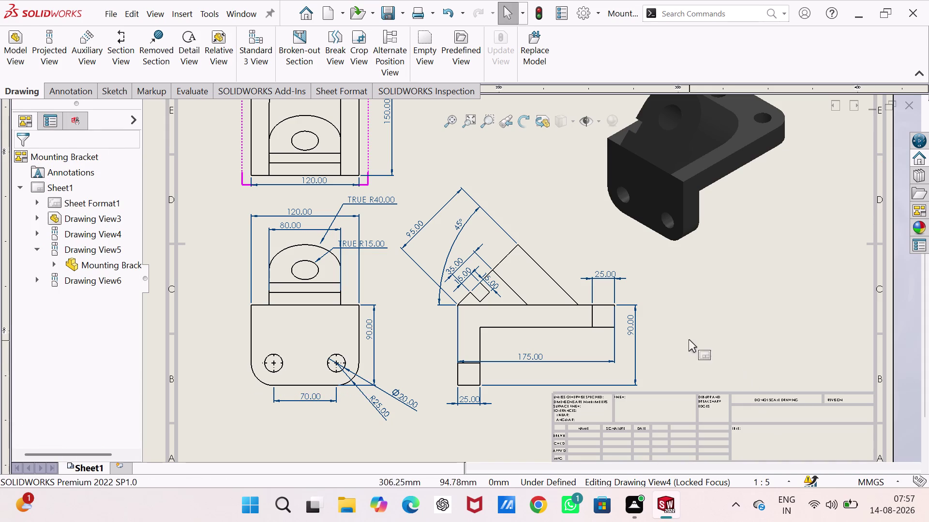
double_click(548, 250)
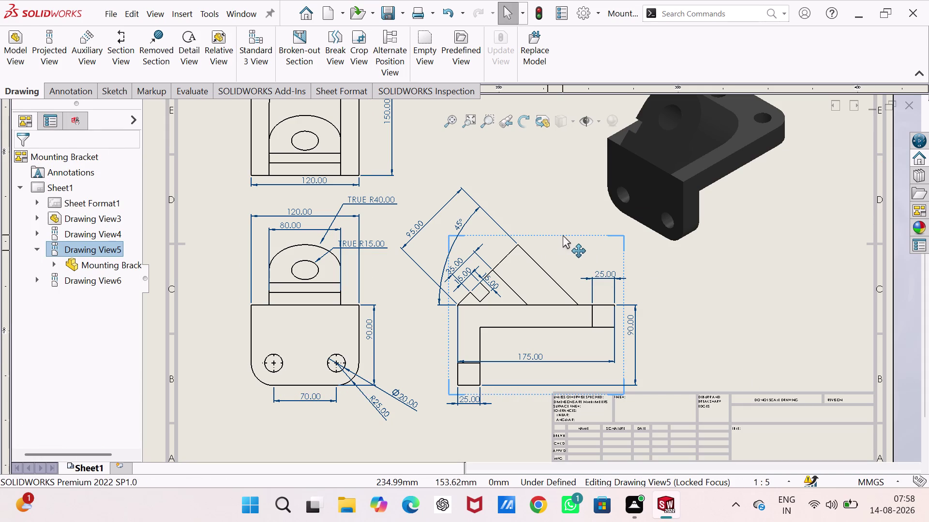
double_click(562, 235)
double_click(562, 235)
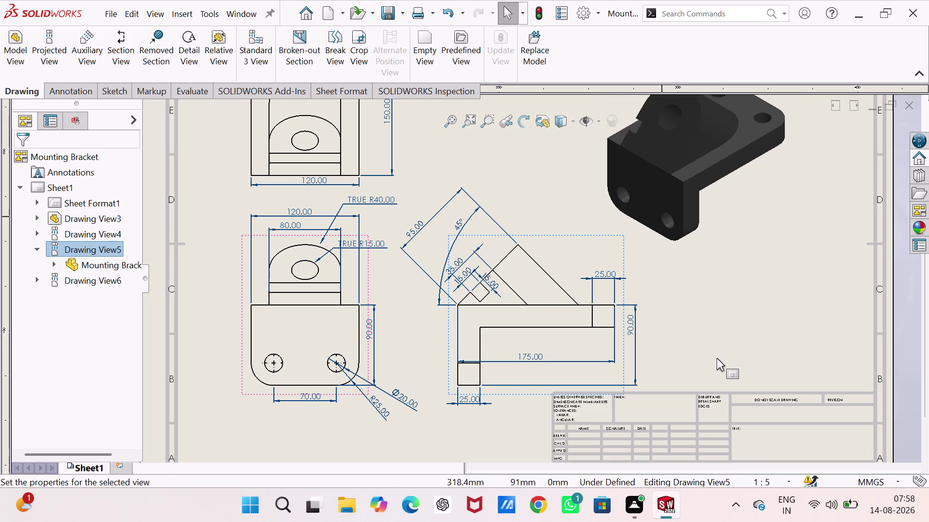
click(716, 360)
scroll(up, 3)
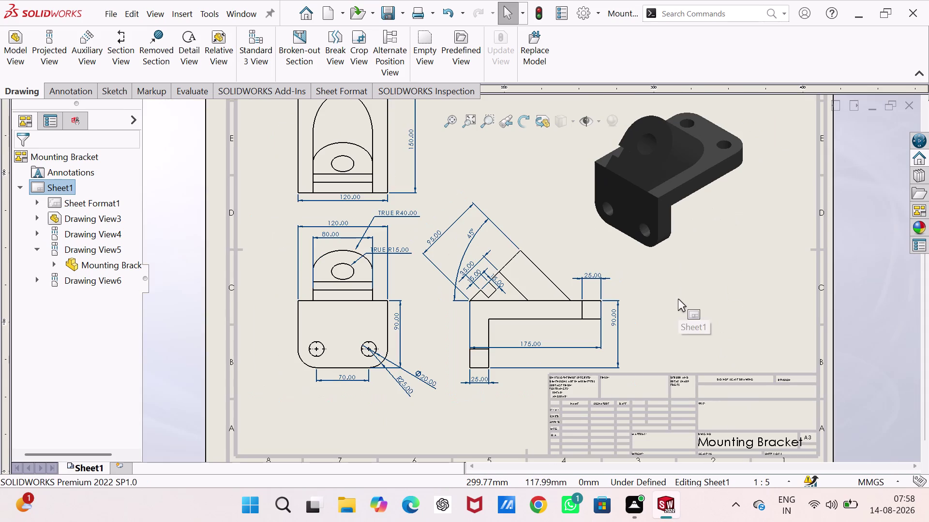
scroll(up, 3)
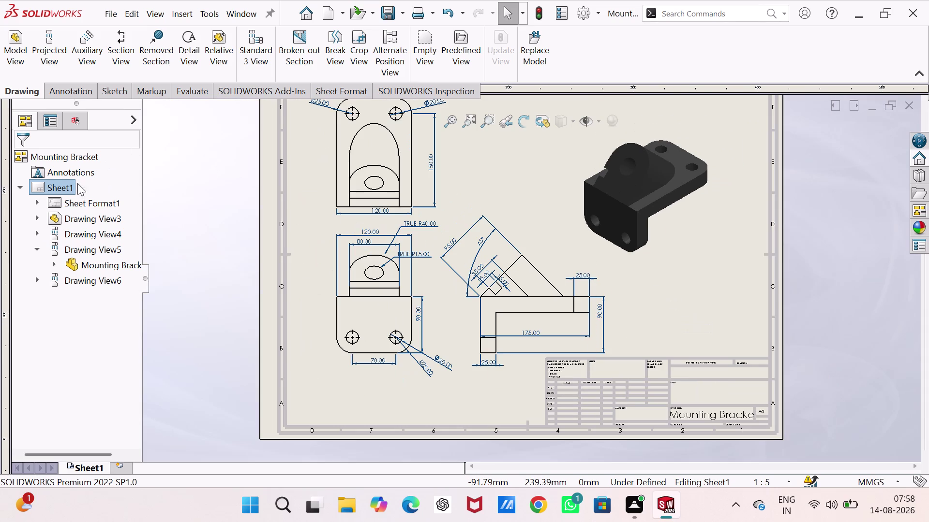
click(48, 53)
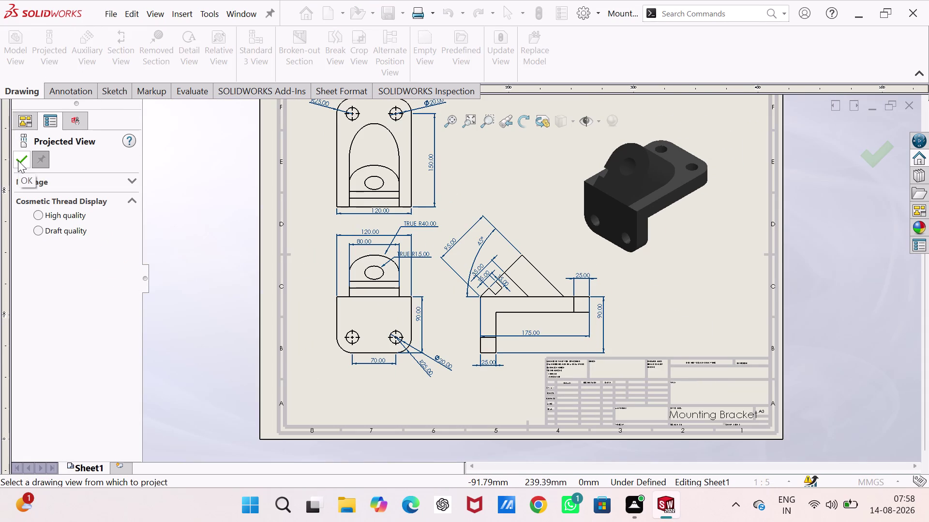
click(18, 161)
click(13, 58)
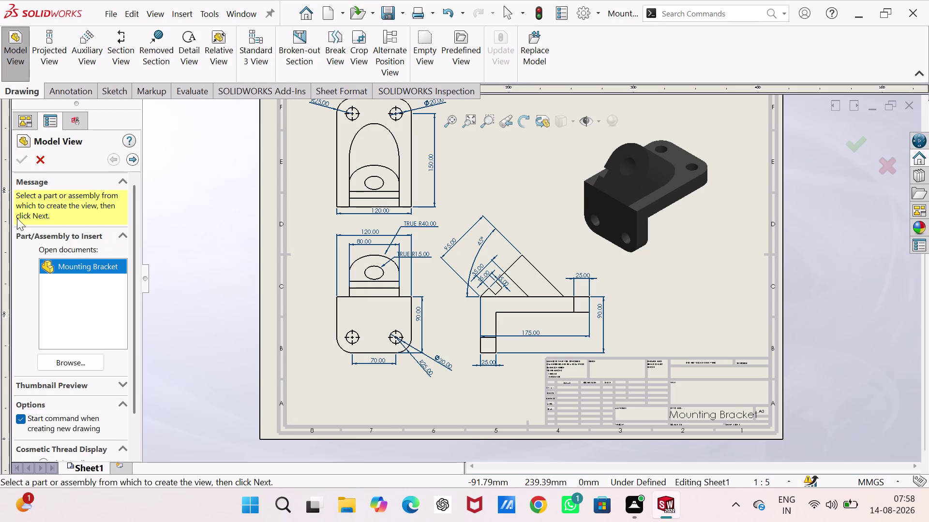
scroll(down, 3)
scroll(down, 3)
scroll(up, 3)
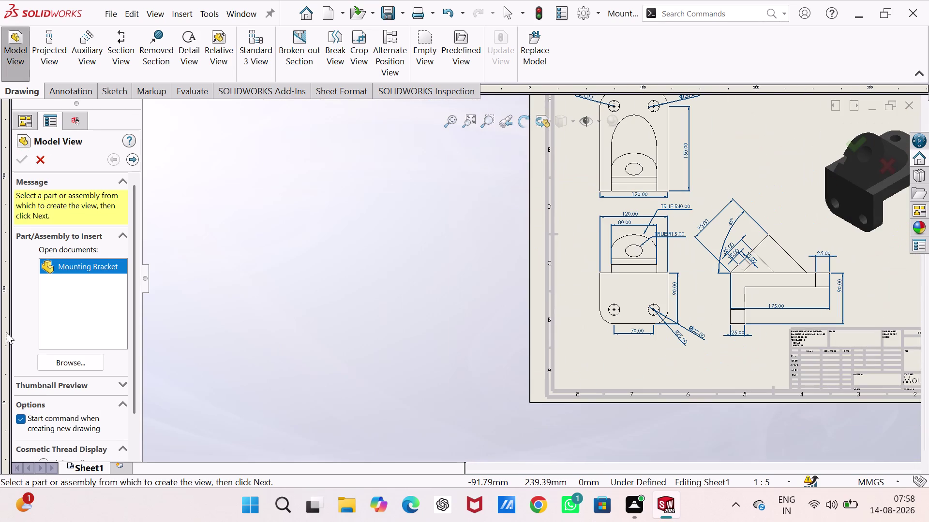
drag(129, 282, 116, 324)
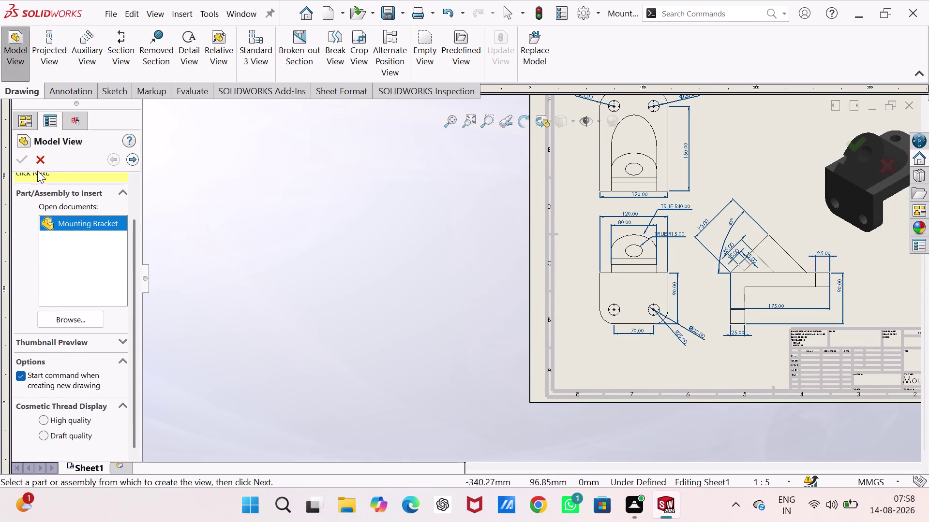
click(38, 156)
scroll(down, 3)
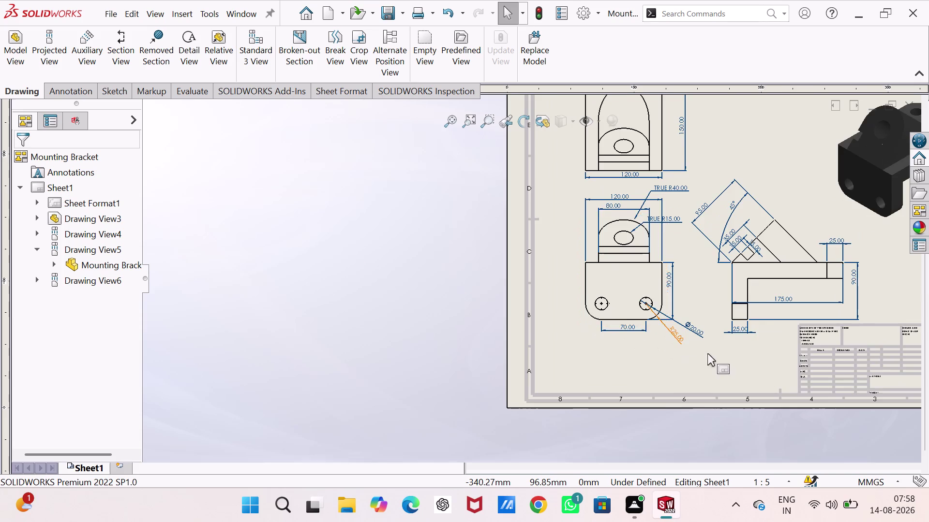
scroll(up, 3)
scroll(up, 3)
scroll(down, 3)
scroll(down, 3)
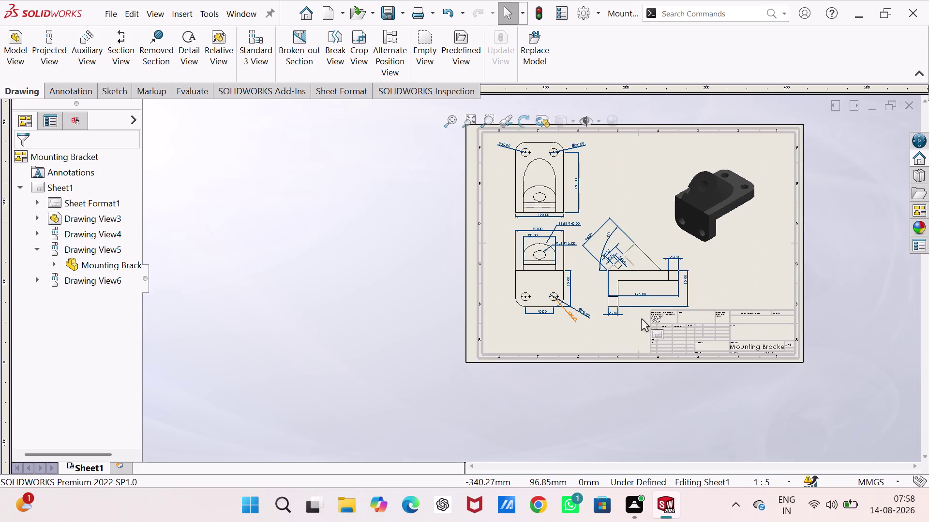
scroll(down, 3)
scroll(down, 3)
double_click(570, 281)
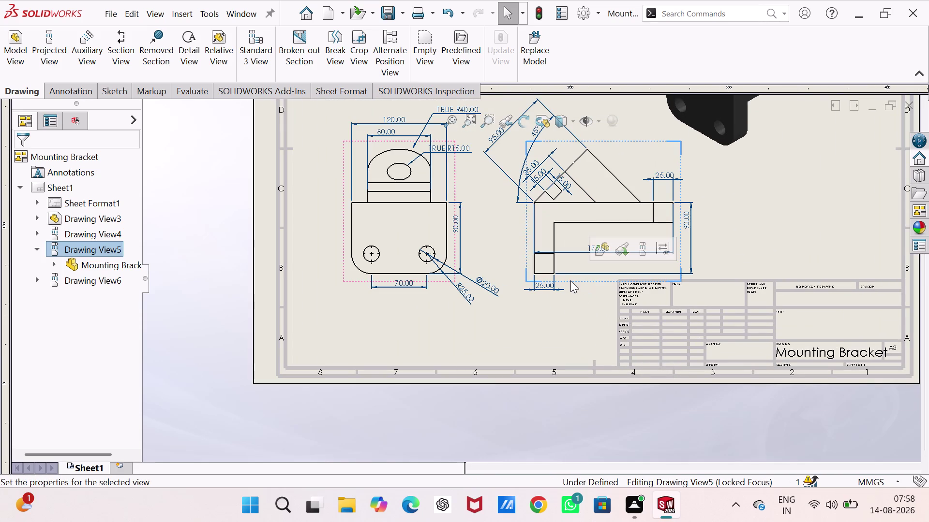
right_click(570, 281)
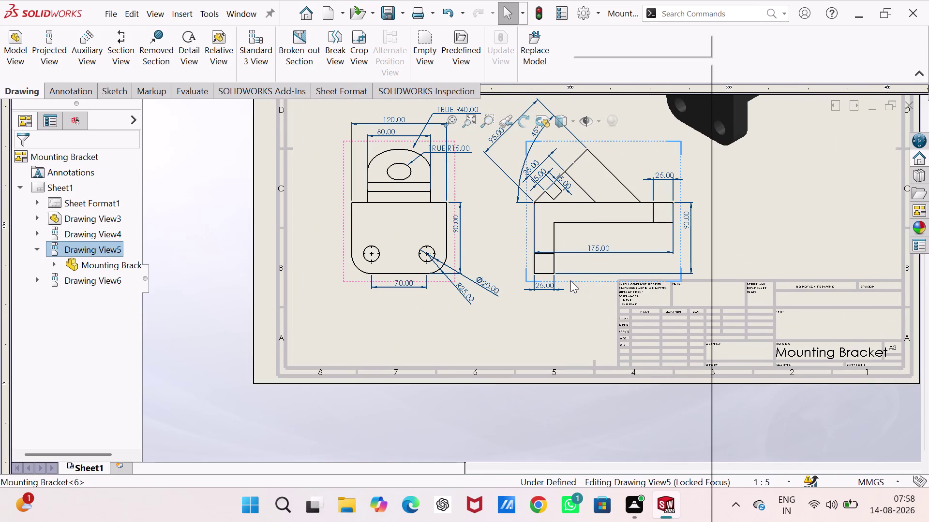
click(489, 327)
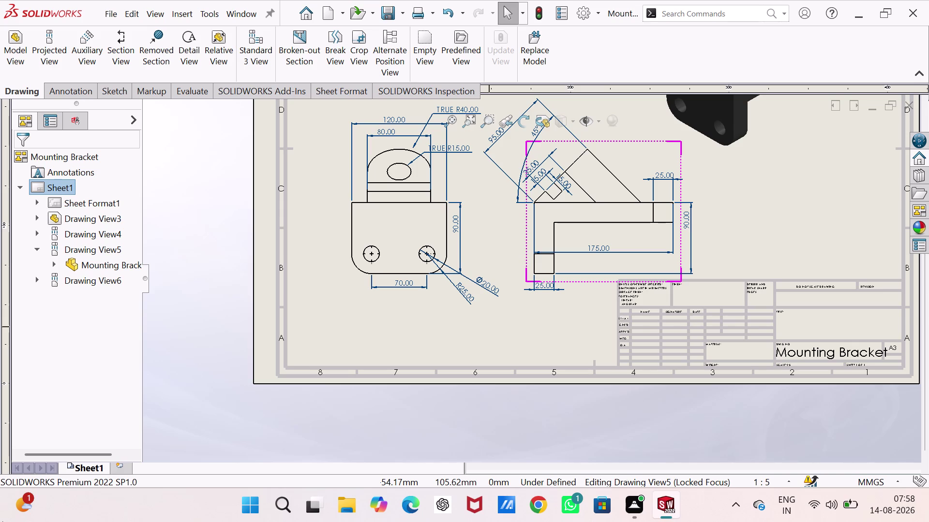
key(Escape)
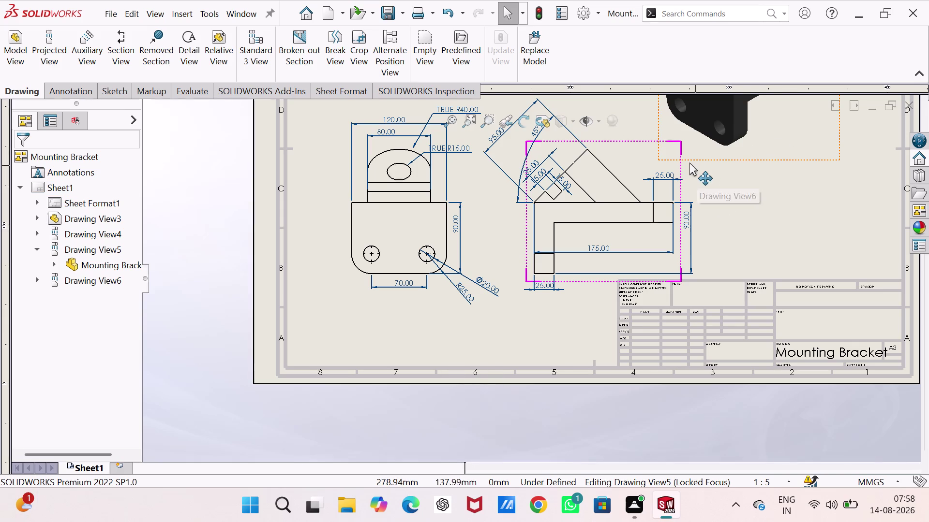
double_click(681, 164)
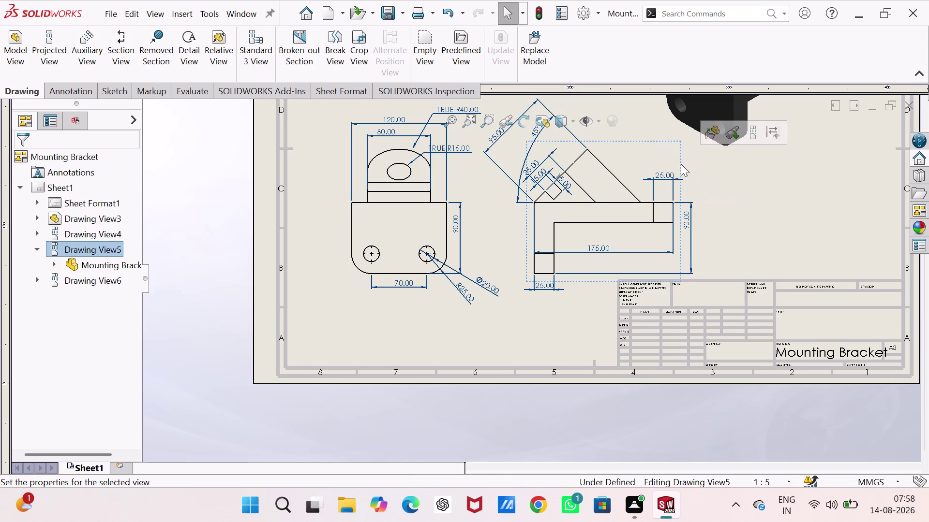
triple_click(680, 164)
click(680, 164)
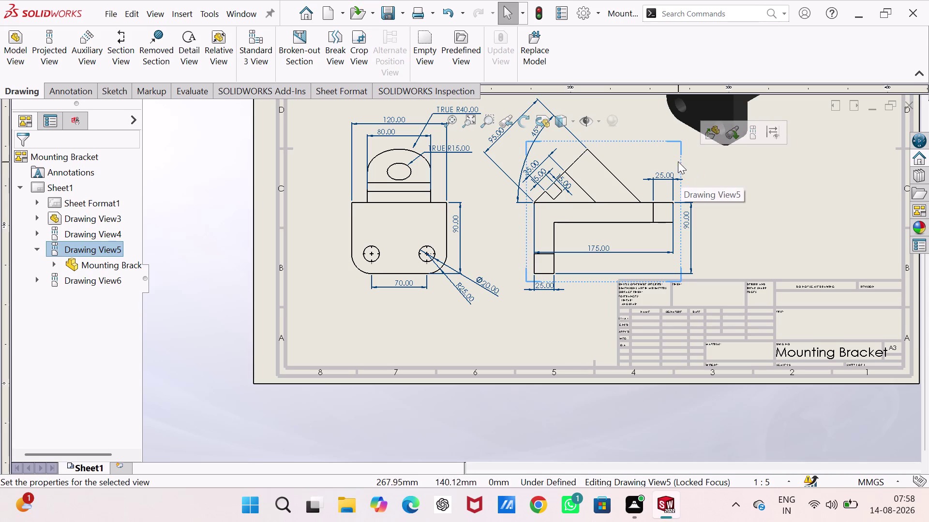
double_click(660, 203)
triple_click(661, 203)
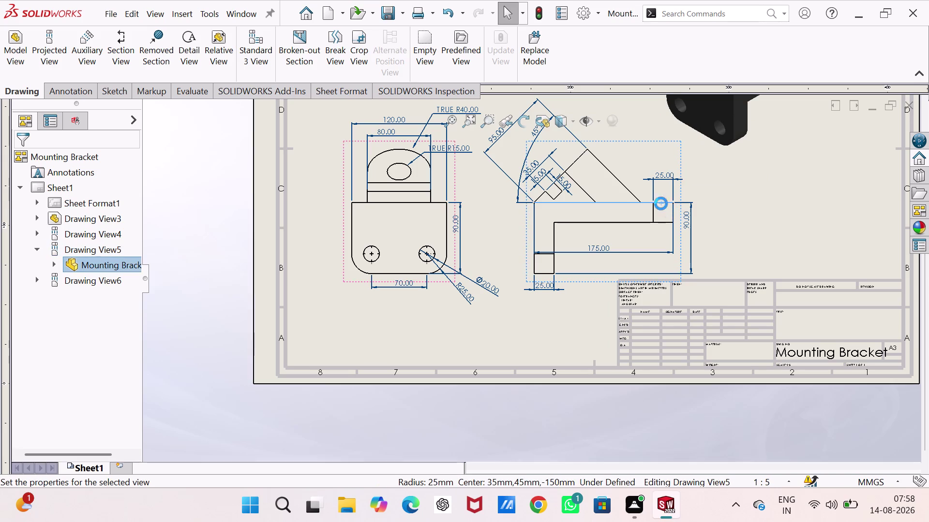
double_click(661, 203)
double_click(677, 219)
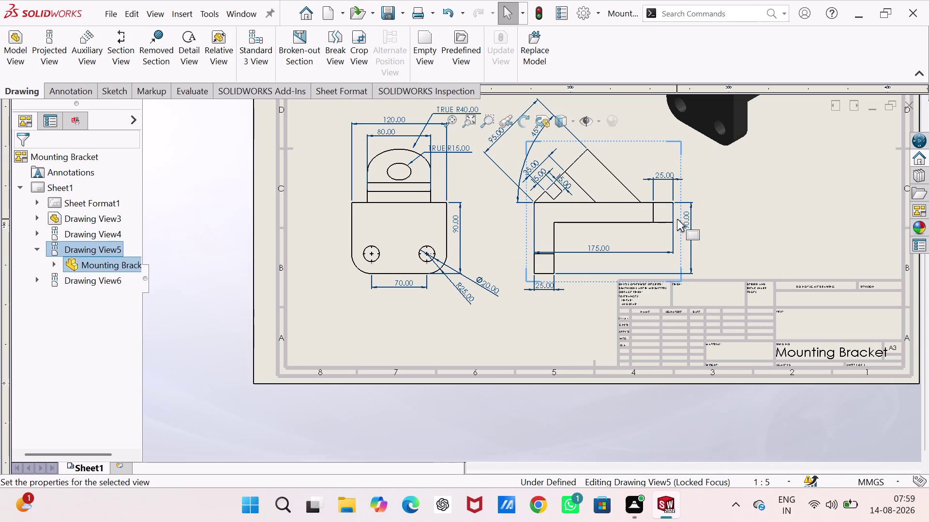
double_click(678, 233)
double_click(679, 233)
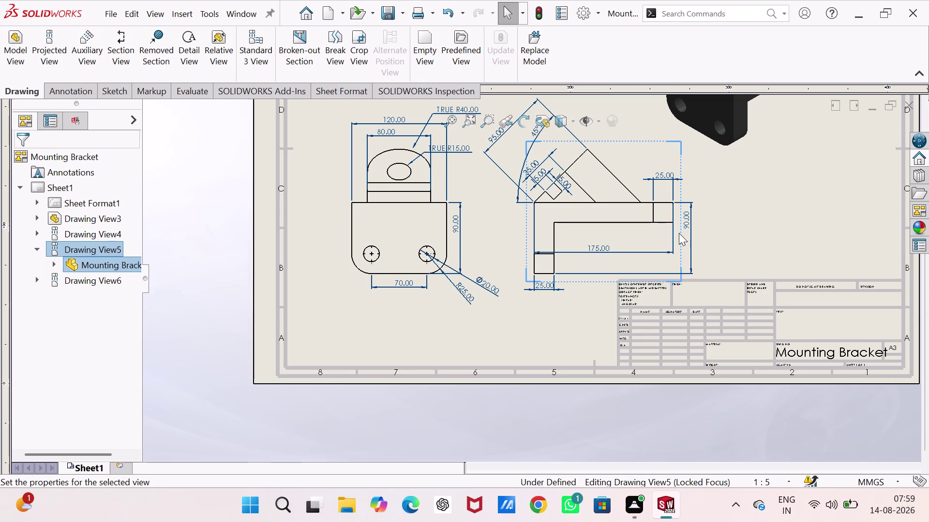
click(678, 235)
key(Escape)
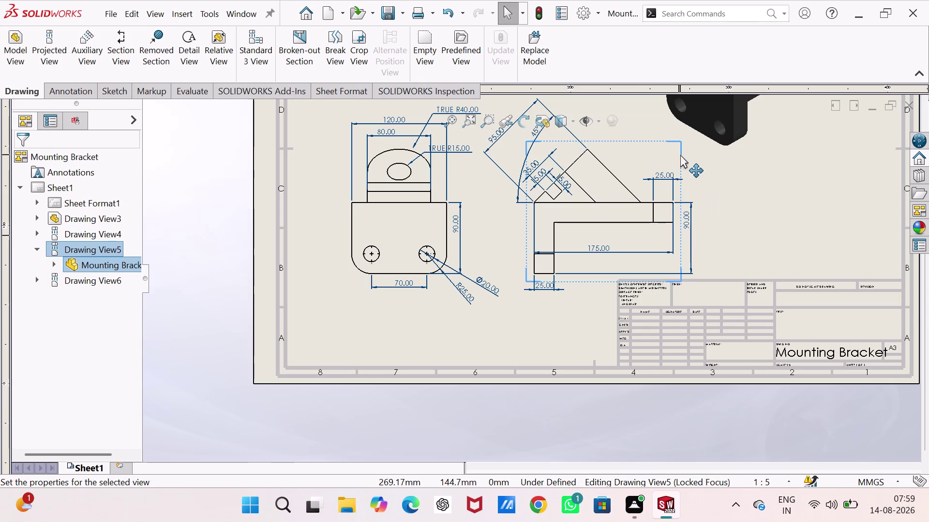
triple_click(680, 155)
triple_click(680, 154)
triple_click(680, 155)
triple_click(680, 155)
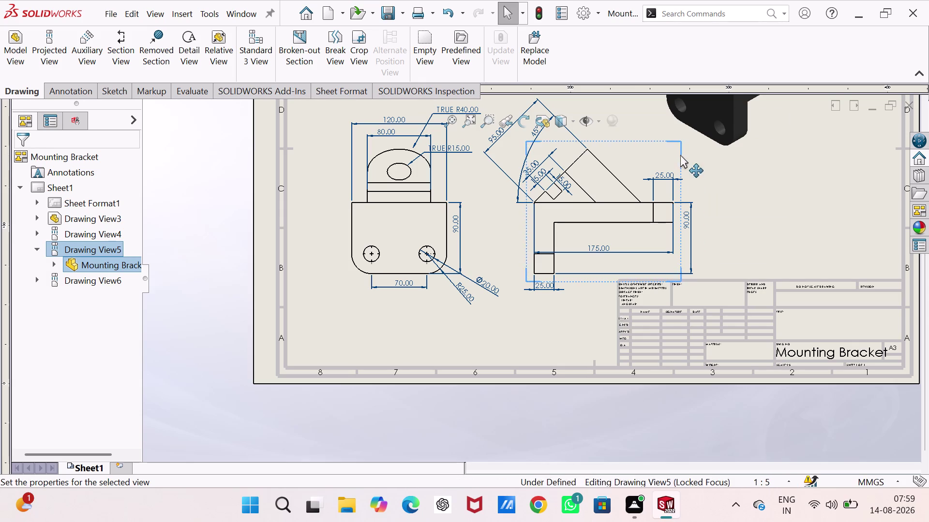
triple_click(680, 154)
click(680, 155)
double_click(680, 155)
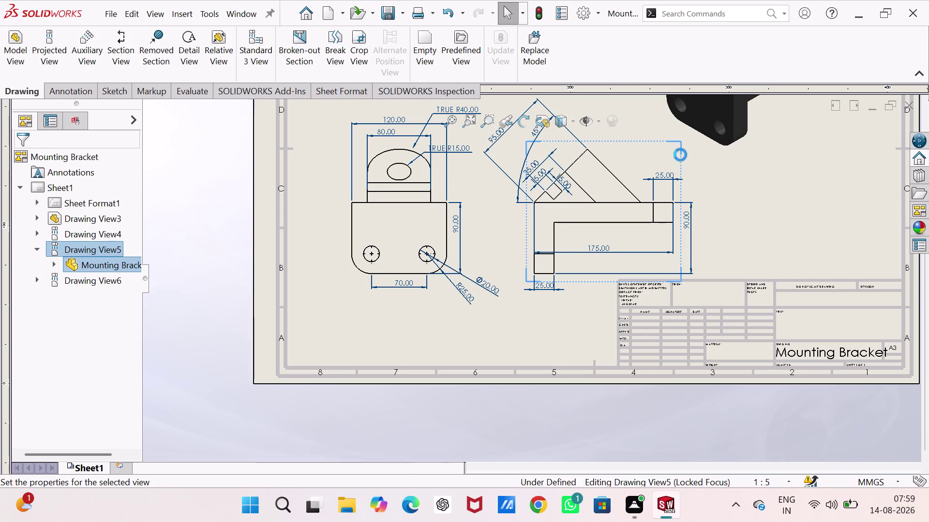
triple_click(526, 237)
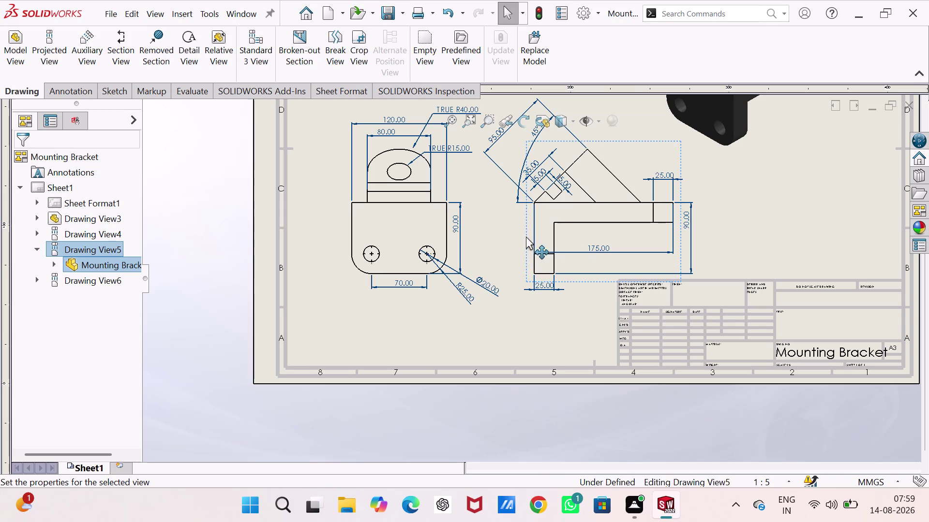
triple_click(526, 237)
double_click(525, 236)
triple_click(526, 237)
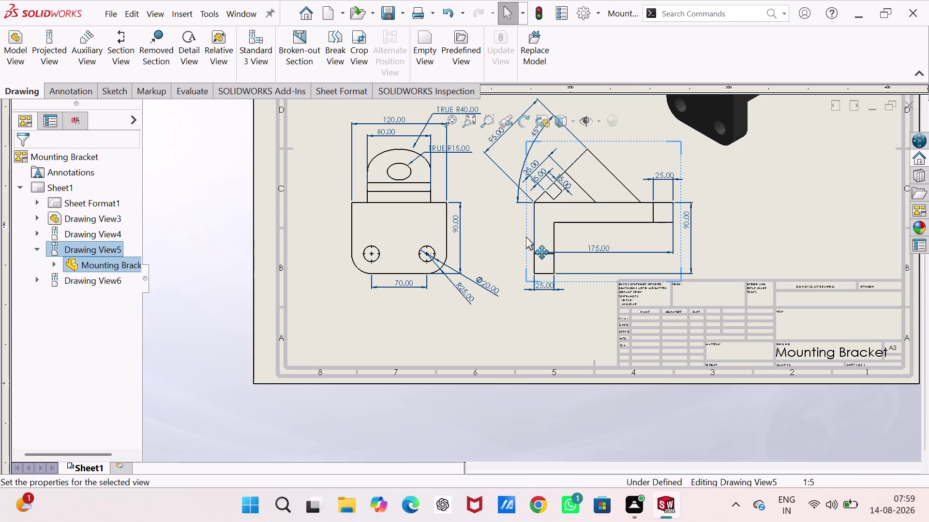
key(Escape)
key(Escape)
key(Escape)
key(Escape)
key(Escape)
double_click(358, 218)
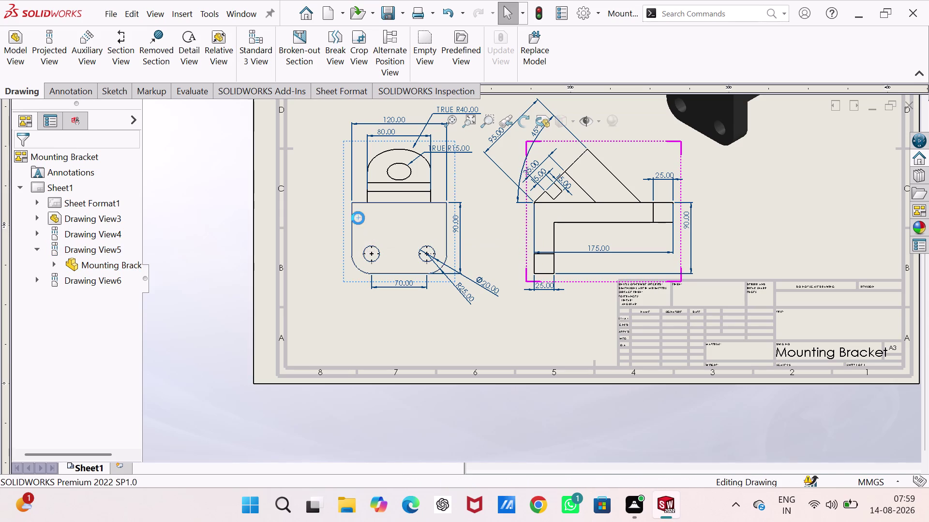
triple_click(358, 218)
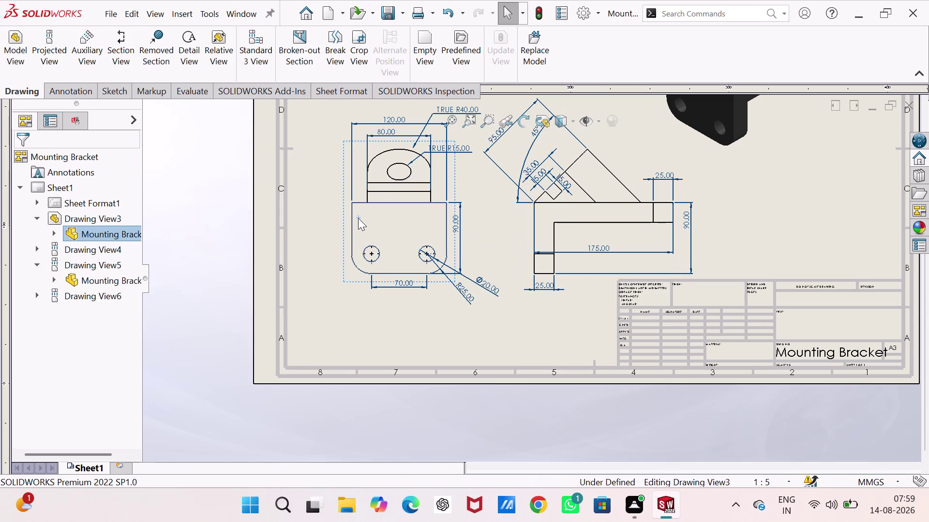
click(358, 218)
key(Escape)
key(Escape)
triple_click(372, 251)
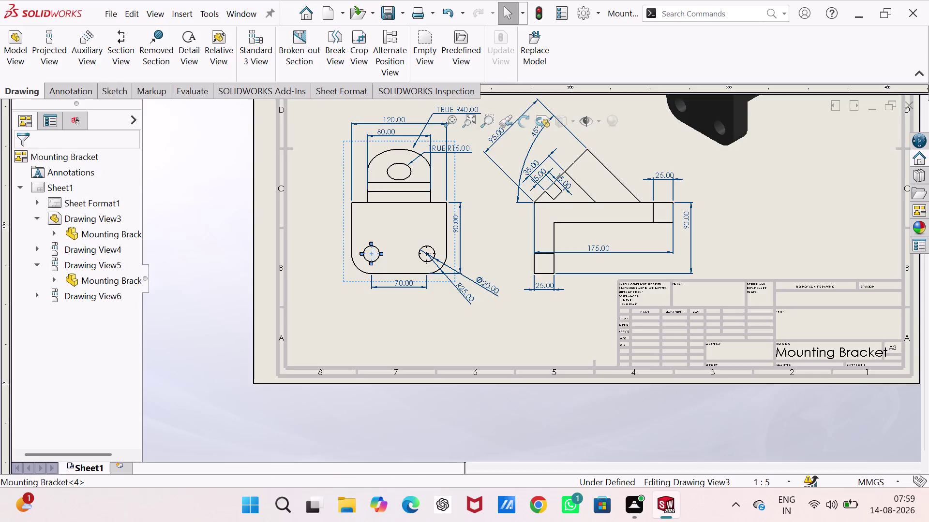
key(Escape)
double_click(538, 249)
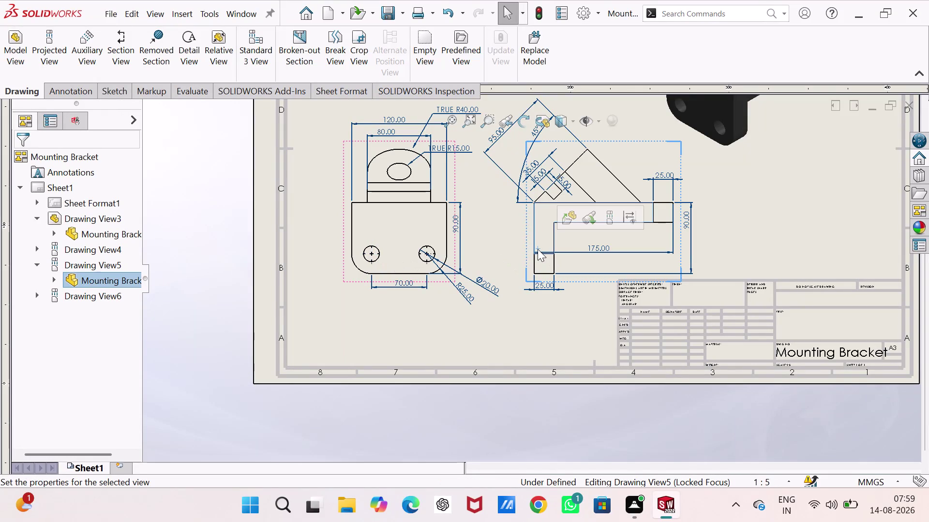
triple_click(537, 249)
key(Escape)
key(Escape)
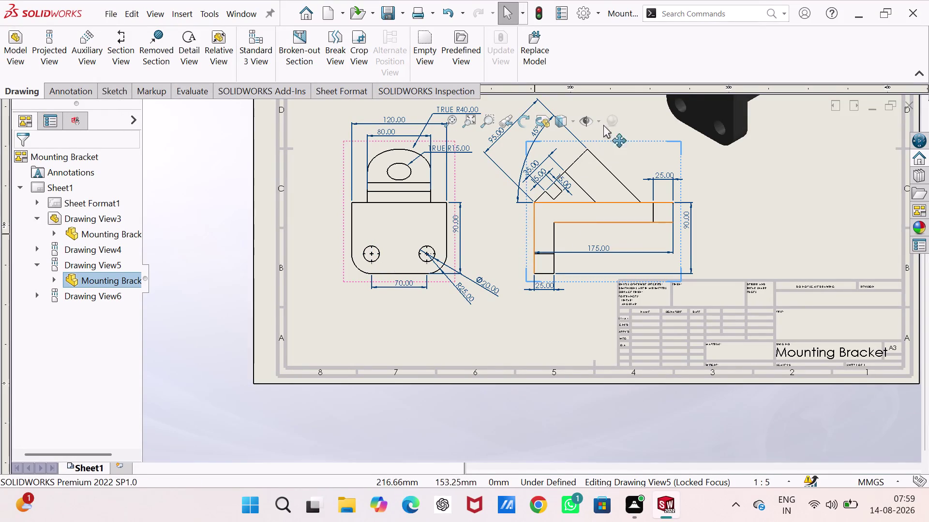
triple_click(609, 140)
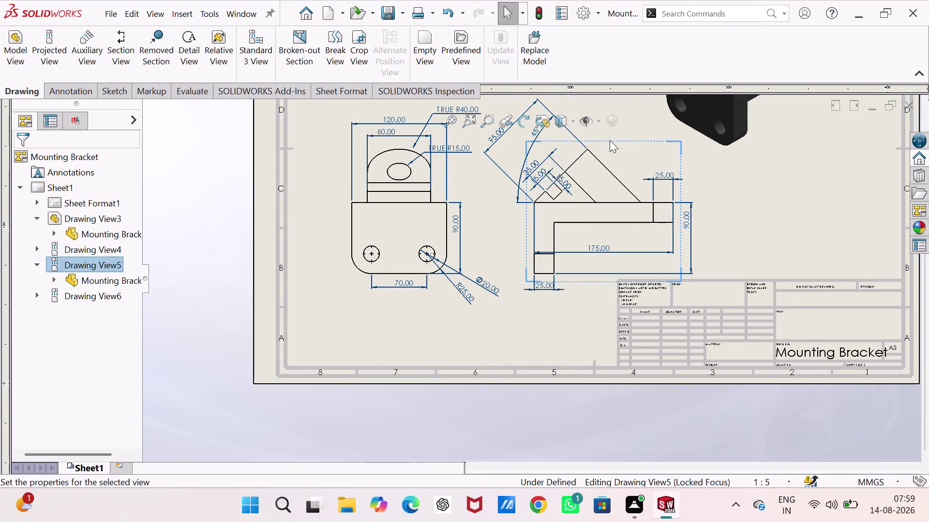
triple_click(609, 140)
double_click(610, 140)
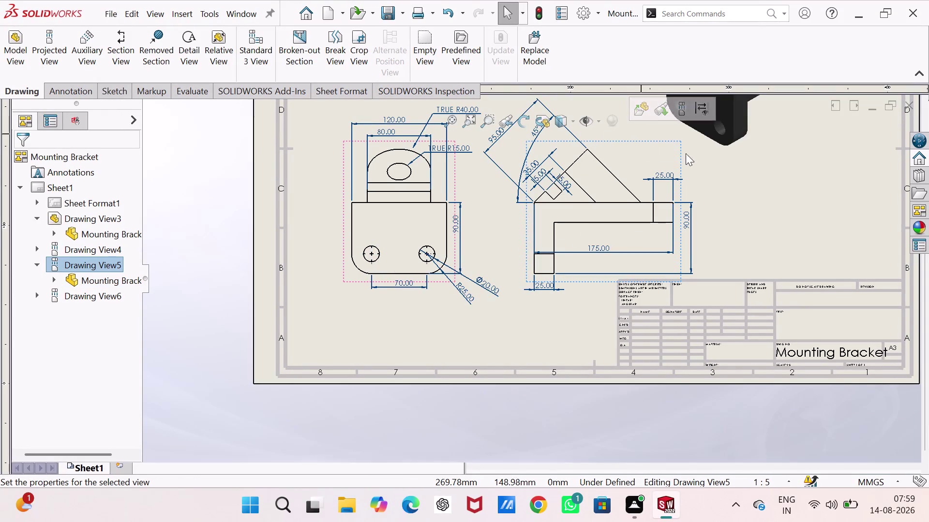
key(Escape)
double_click(678, 197)
click(667, 244)
click(660, 256)
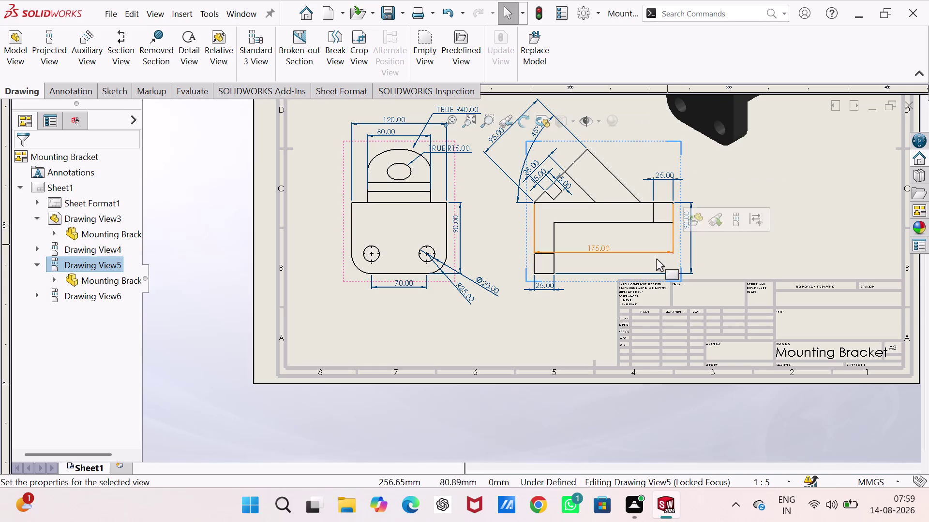
drag(655, 259, 640, 261)
drag(633, 262, 599, 265)
click(597, 264)
click(589, 261)
click(552, 256)
click(548, 255)
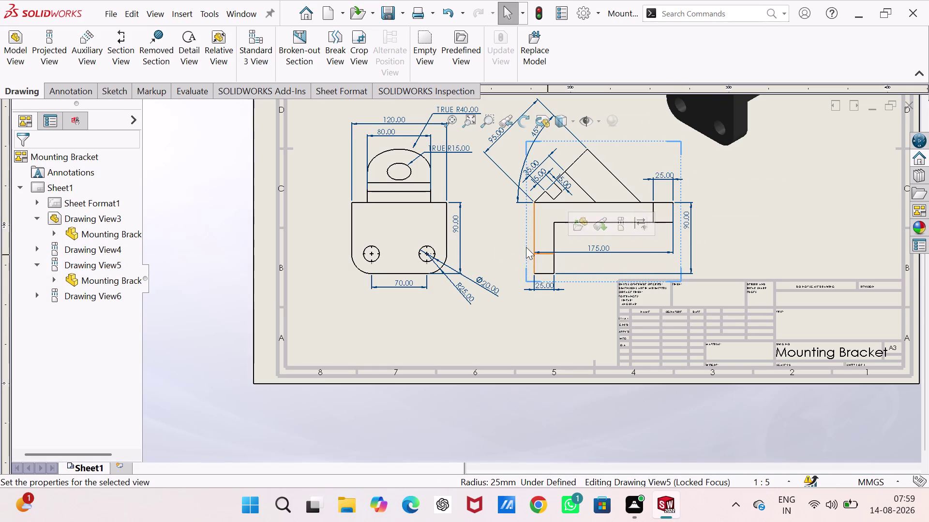
double_click(340, 245)
scroll(up, 3)
Zoom out over the sheet and inspect the dimensioned views.
scroll(down, 3)
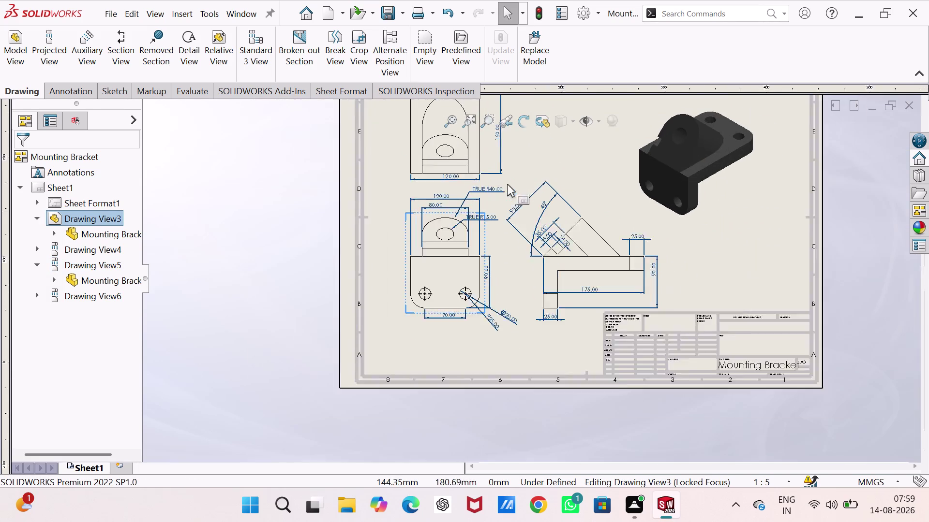
scroll(up, 3)
scroll(down, 3)
scroll(down, 3)
key(Escape)
key(Escape)
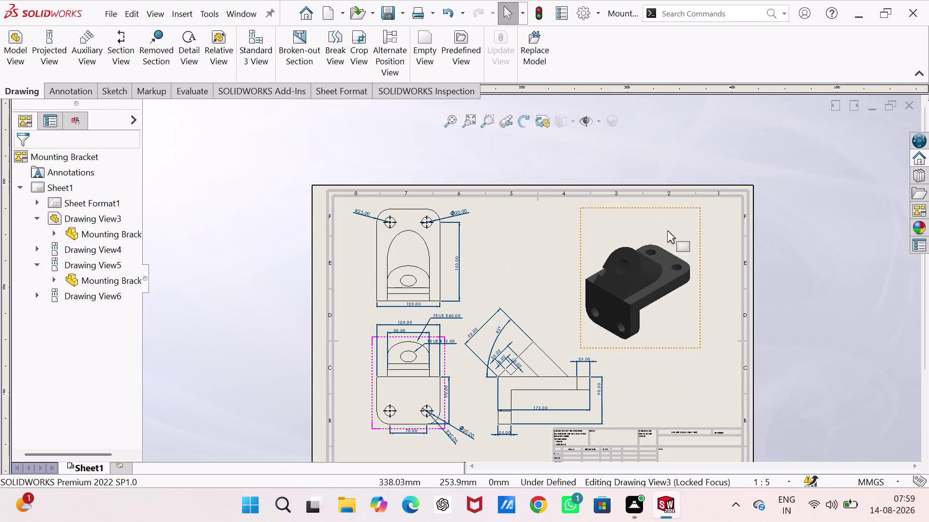
double_click(557, 342)
triple_click(556, 343)
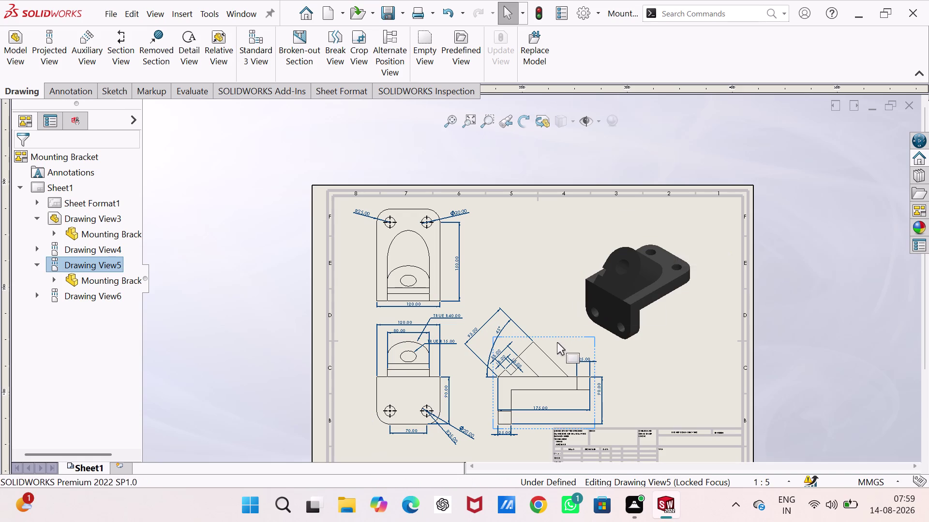
double_click(557, 342)
key(Escape)
key(Escape)
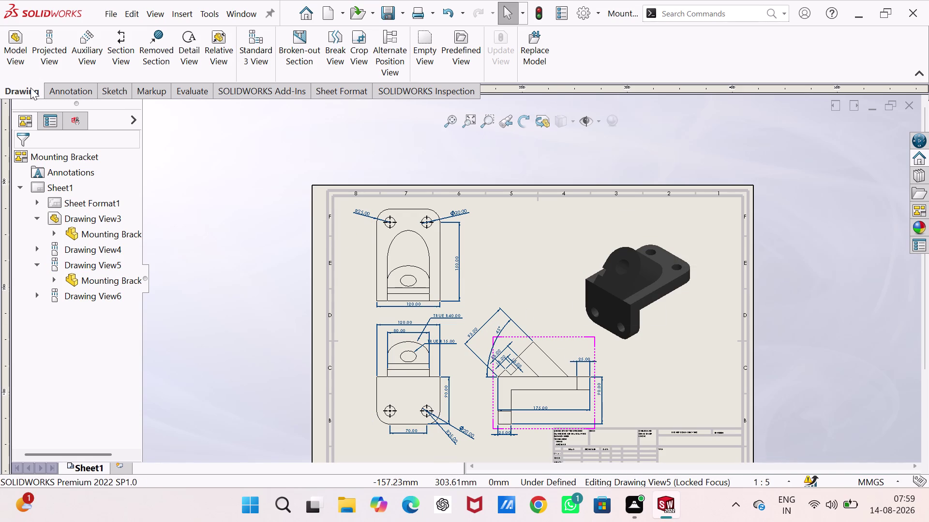
double_click(409, 284)
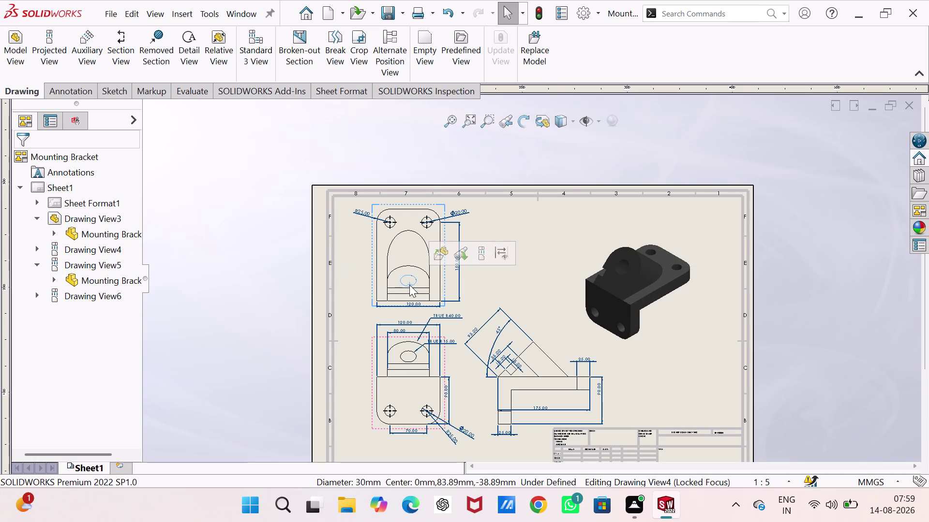
key(Escape)
Check the lower dimension text, then begin saving the drawing under a chosen name.
triple_click(580, 384)
click(581, 384)
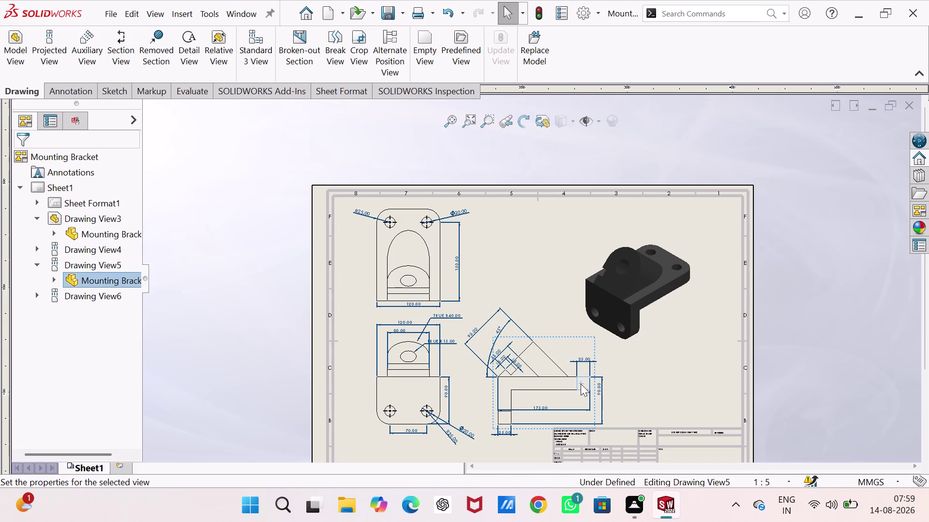
double_click(595, 404)
triple_click(594, 404)
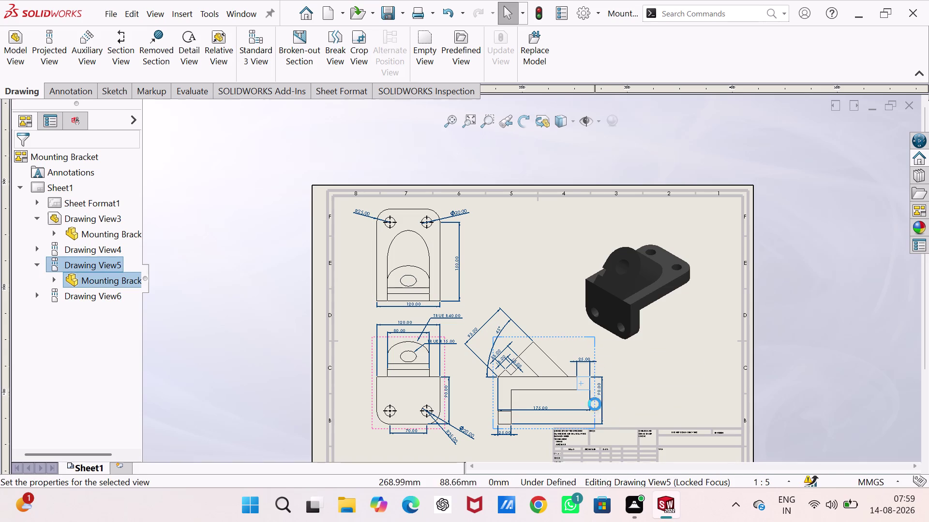
triple_click(595, 404)
key(Escape)
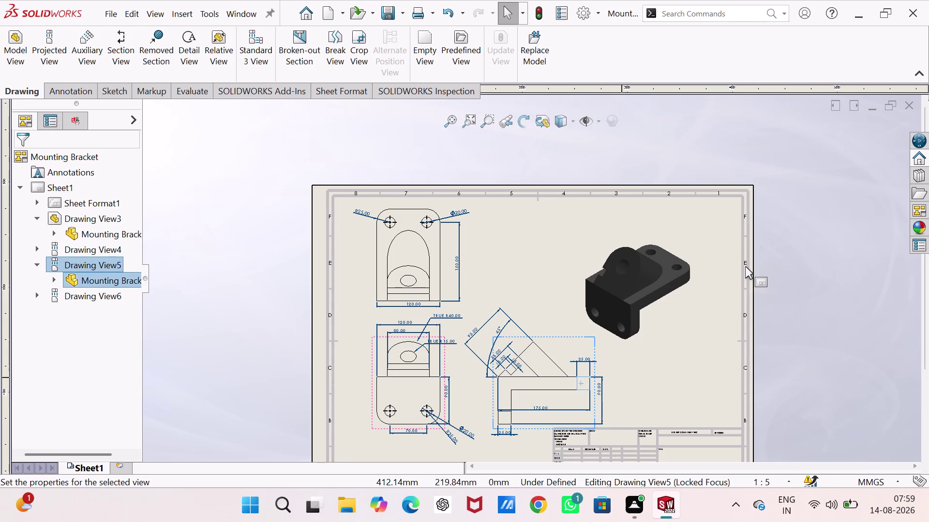
key(ctrl+s)
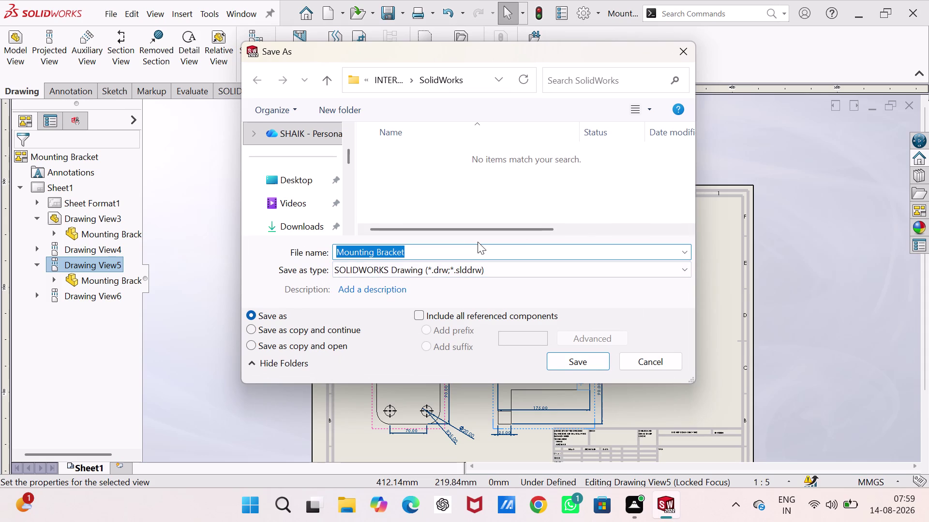
Save the drawing as 'Mounting Bracket' in Adobe PDF (*.pdf) format.
click(464, 252)
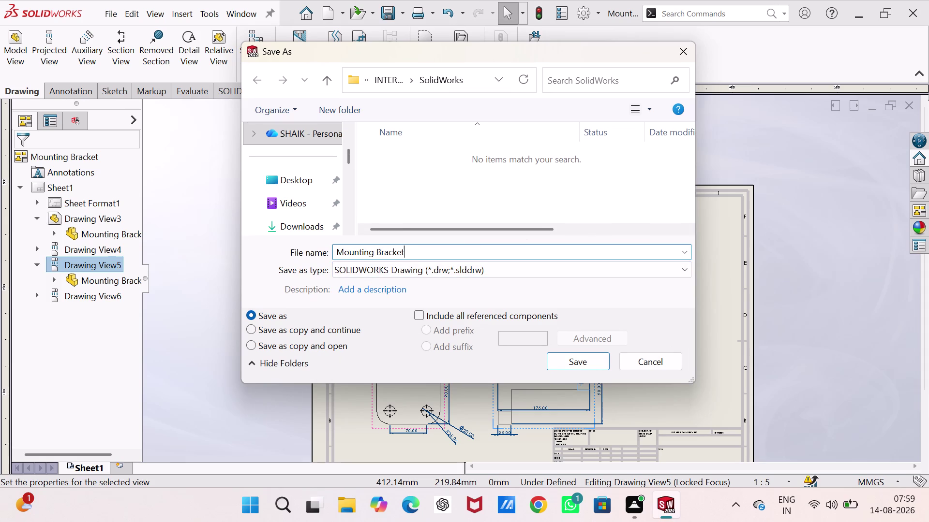
click(554, 269)
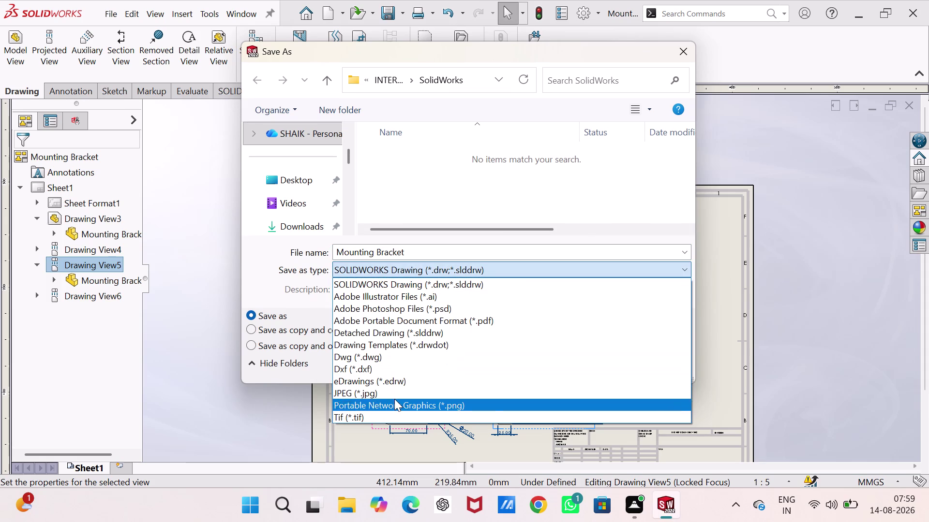
click(407, 322)
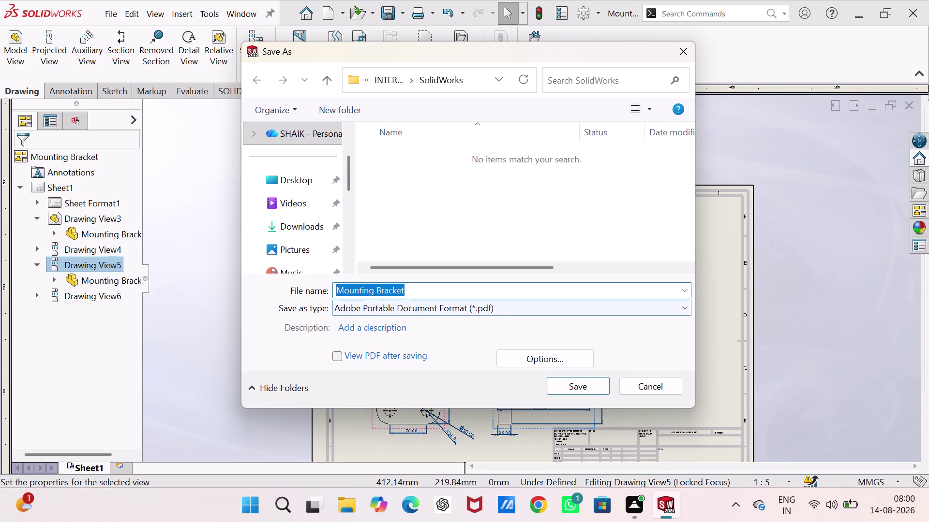
click(425, 288)
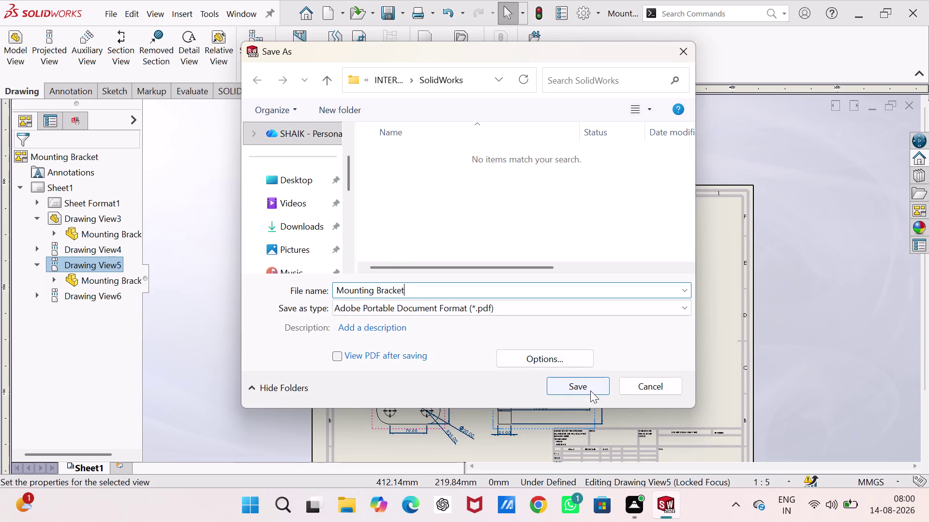
click(588, 389)
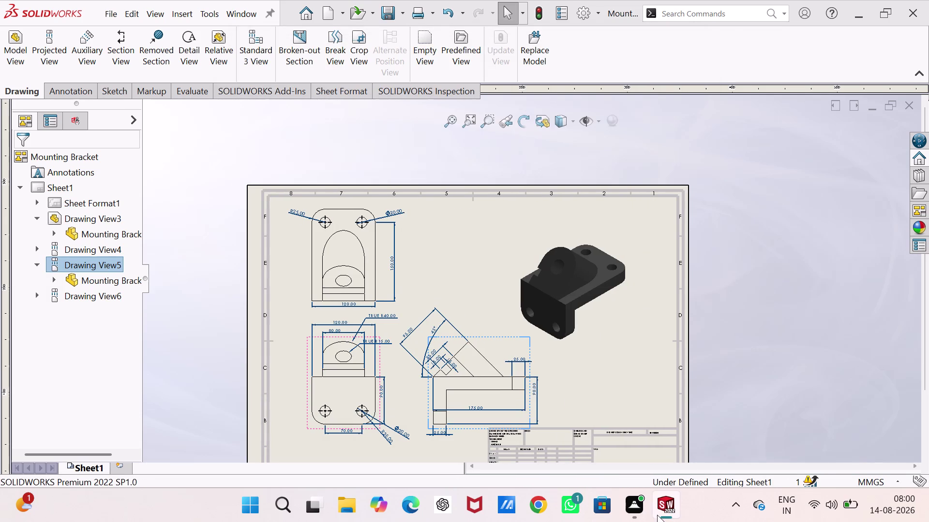